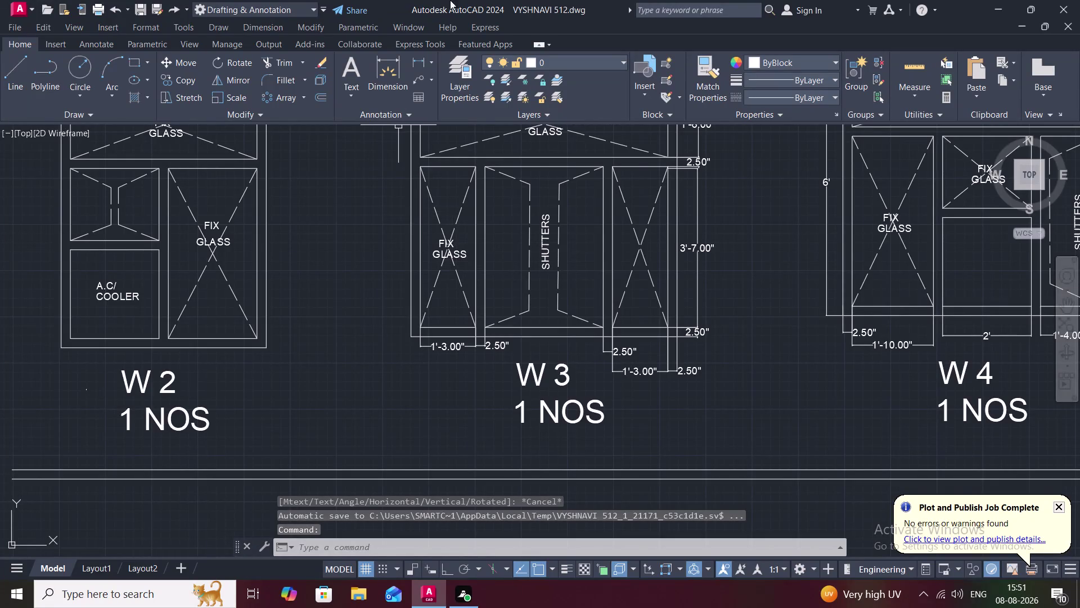
Dimension W3's bottom edge: 2.50" left frame strip and 2'-8.00" shutter panel width.
click(415, 58)
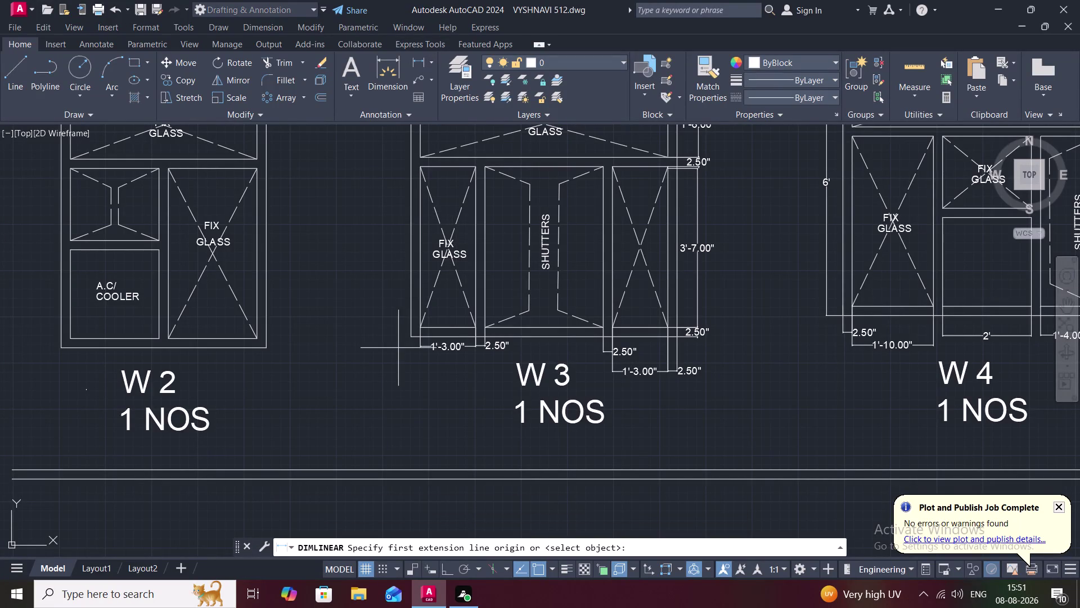
click(411, 333)
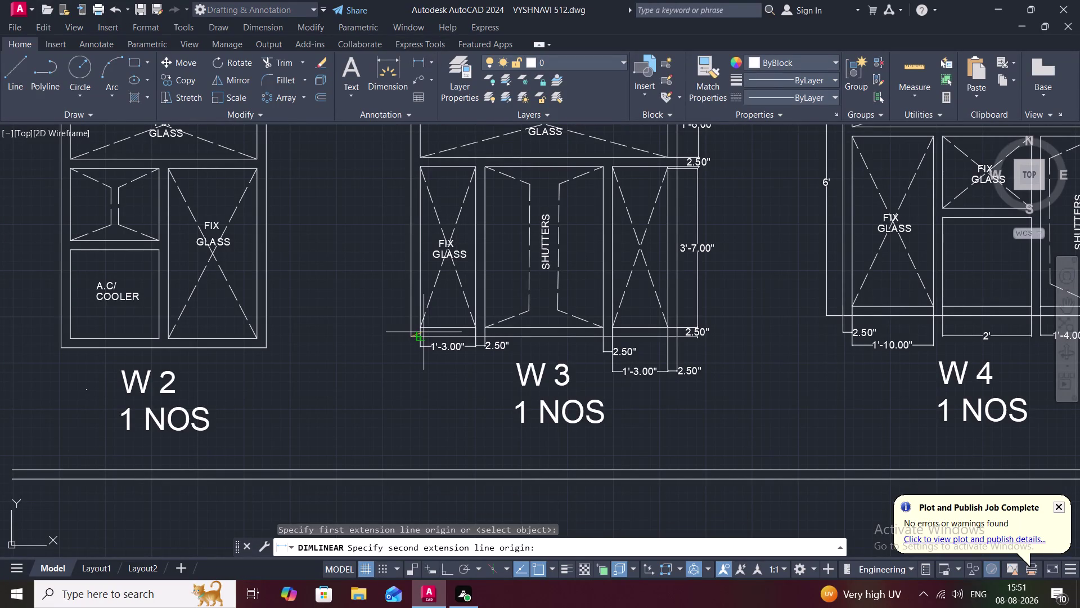
click(418, 335)
click(411, 356)
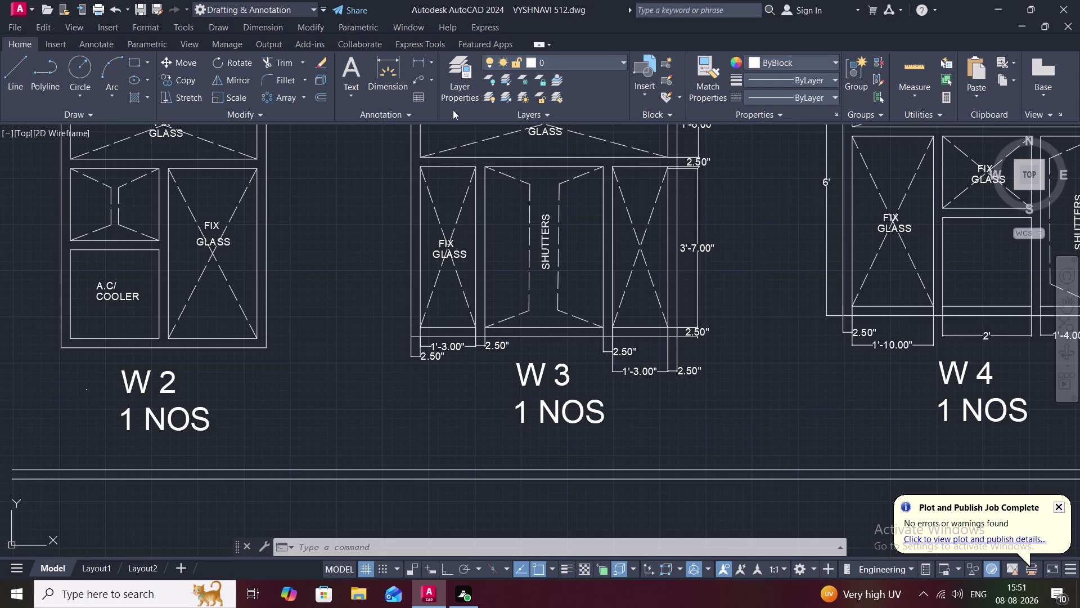
click(428, 55)
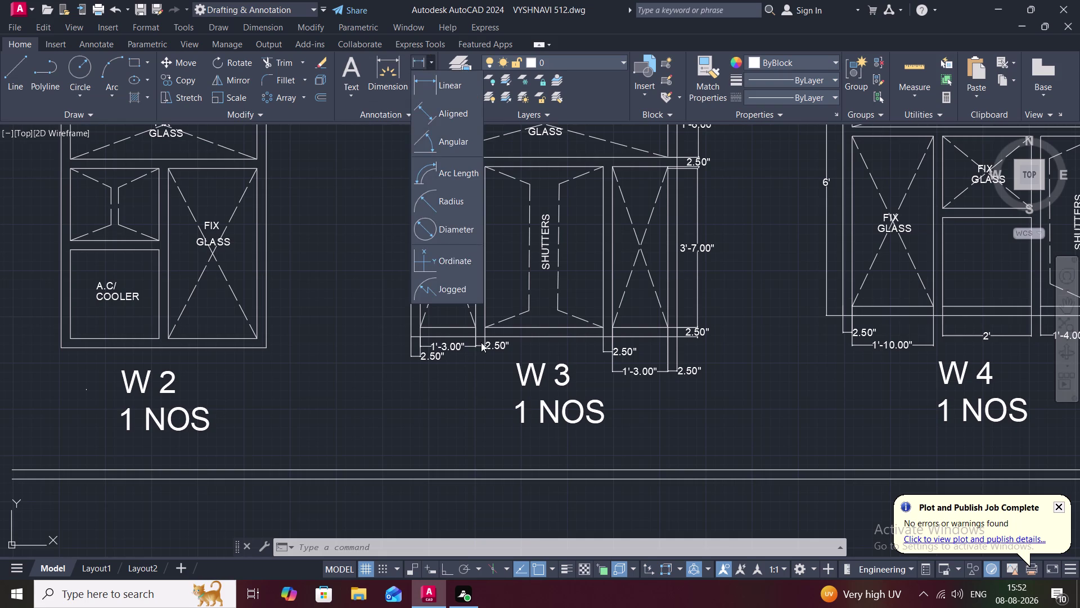
click(450, 75)
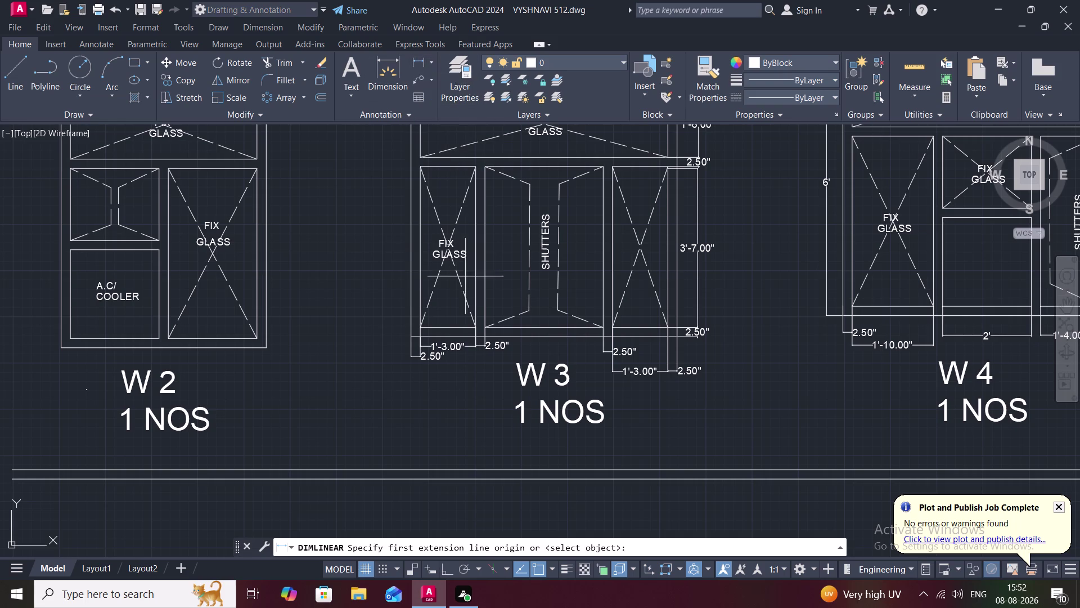
click(486, 336)
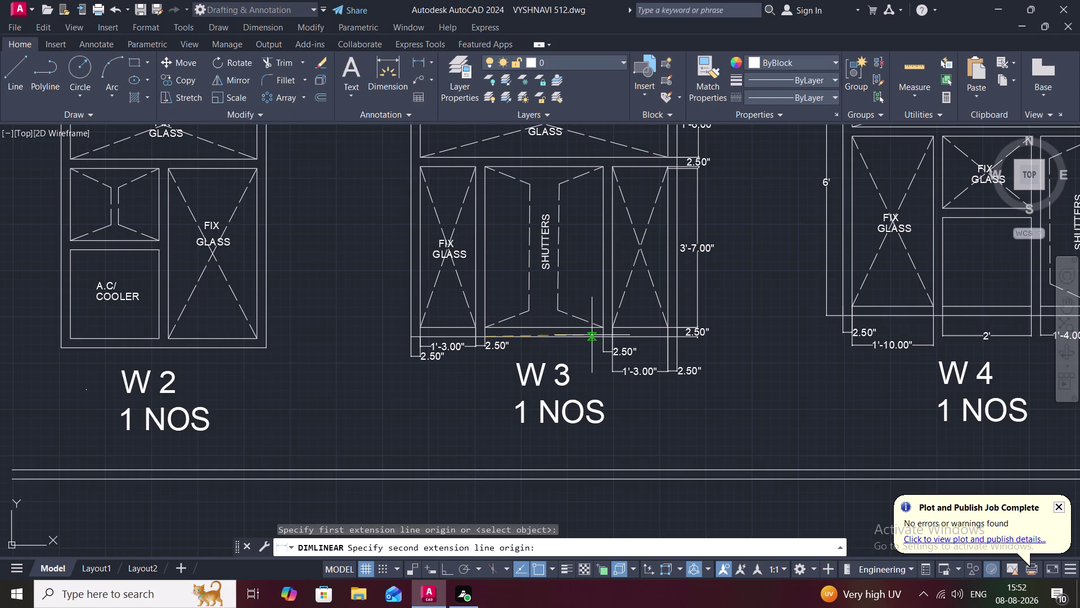
click(600, 337)
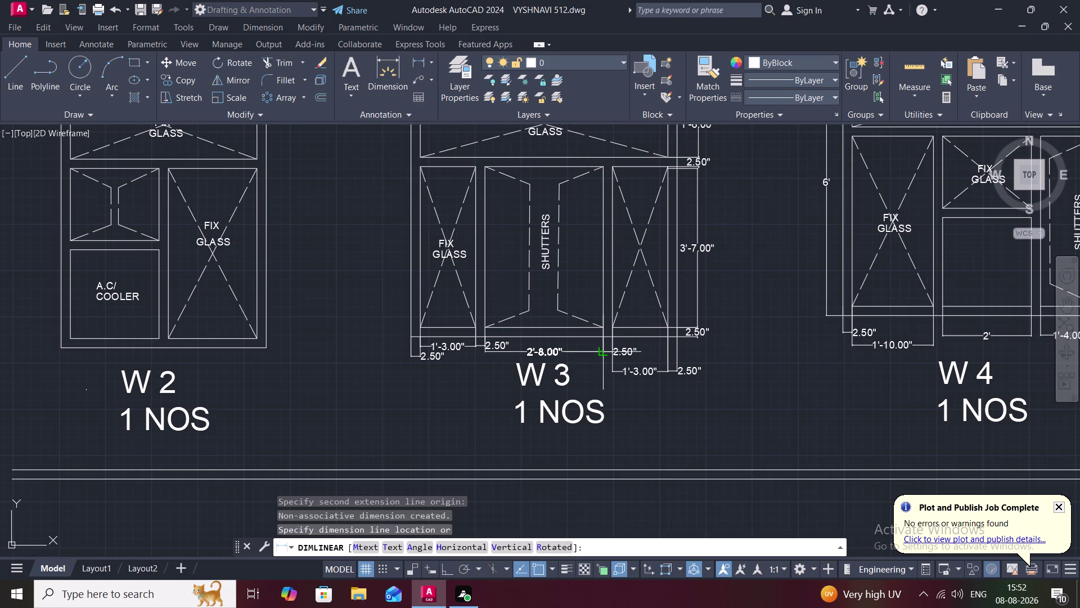
click(599, 358)
Dimension W3's 5'-9.00" overall height on the left and its 3" drop to the floor line.
scroll(down, 3)
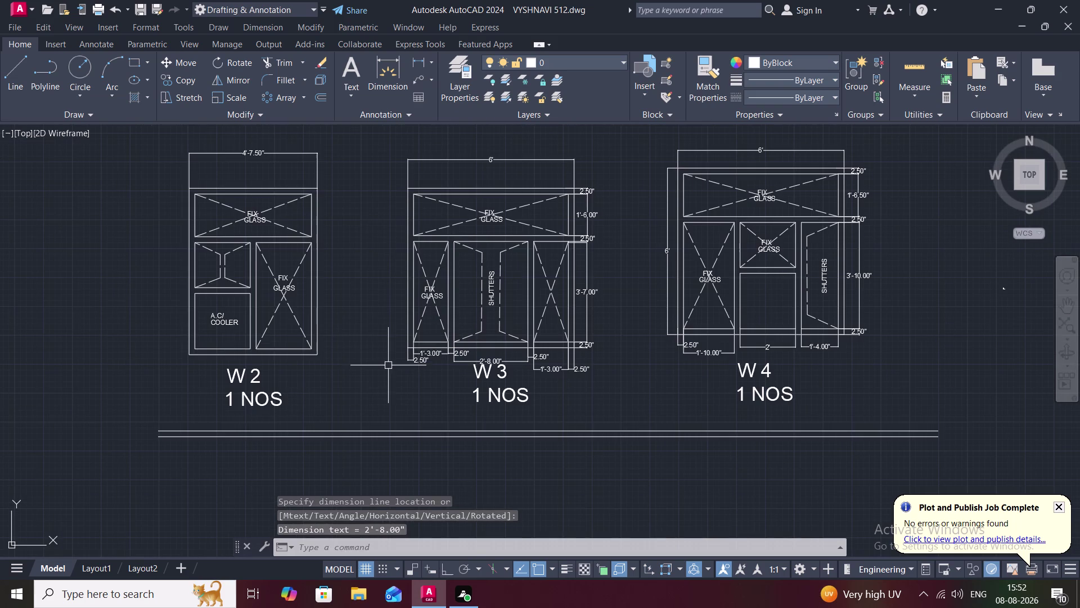
click(423, 60)
click(408, 191)
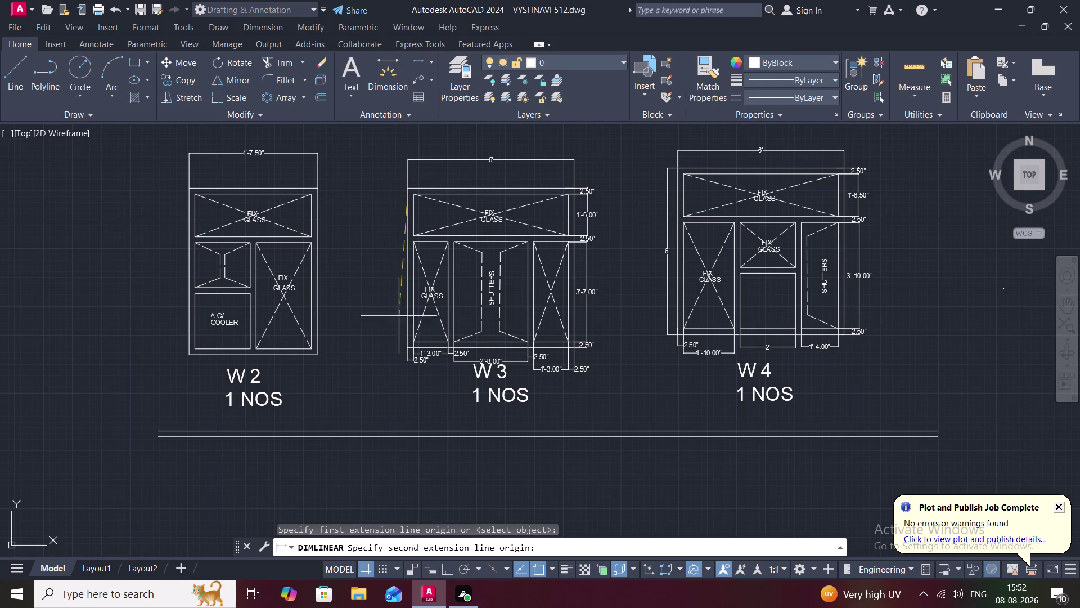
click(404, 350)
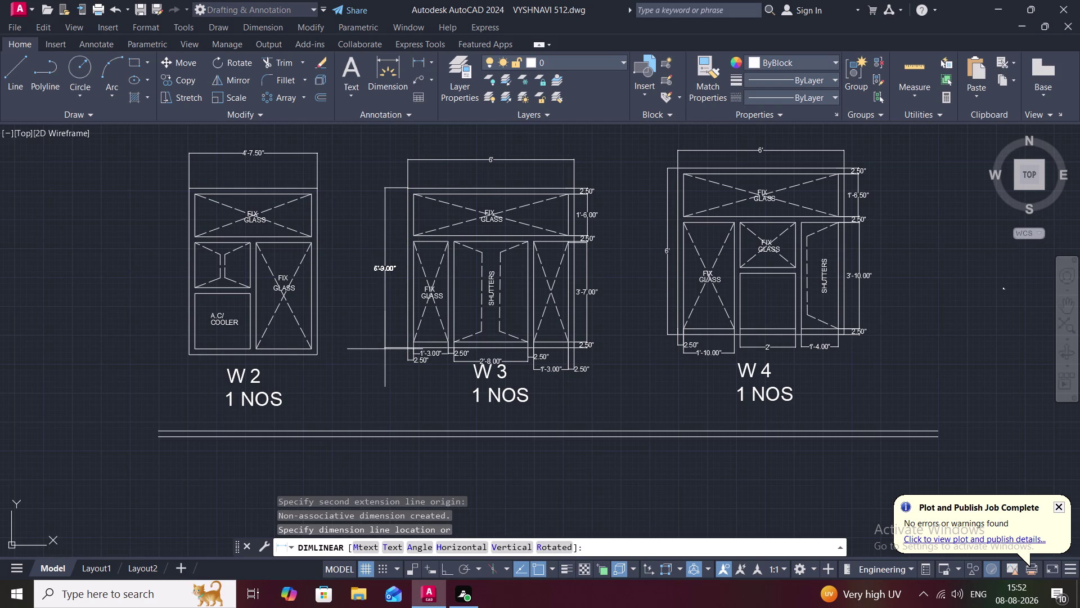
click(385, 349)
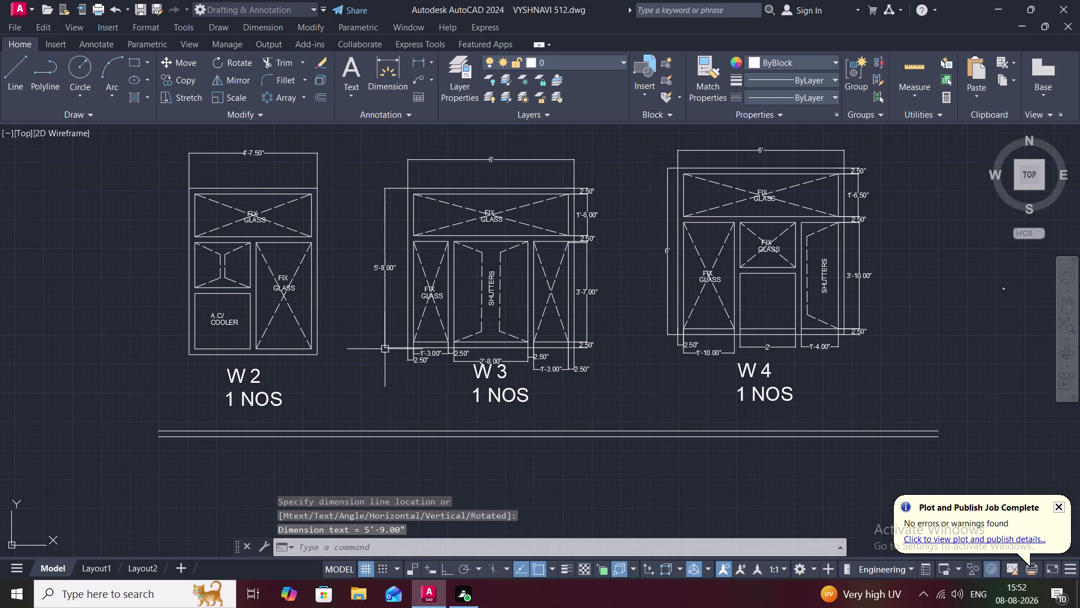
click(431, 59)
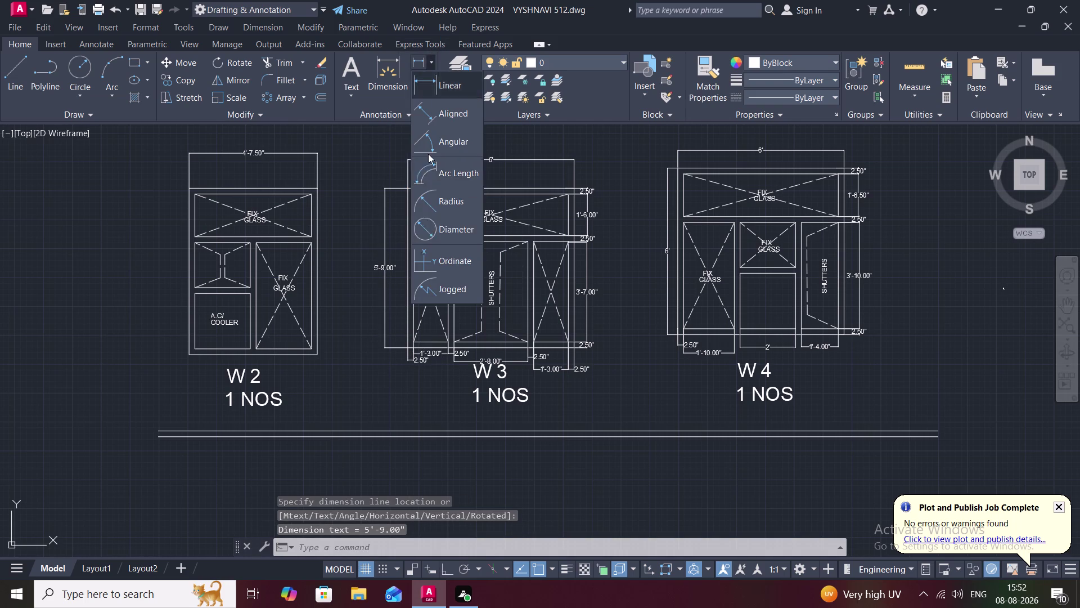
click(429, 77)
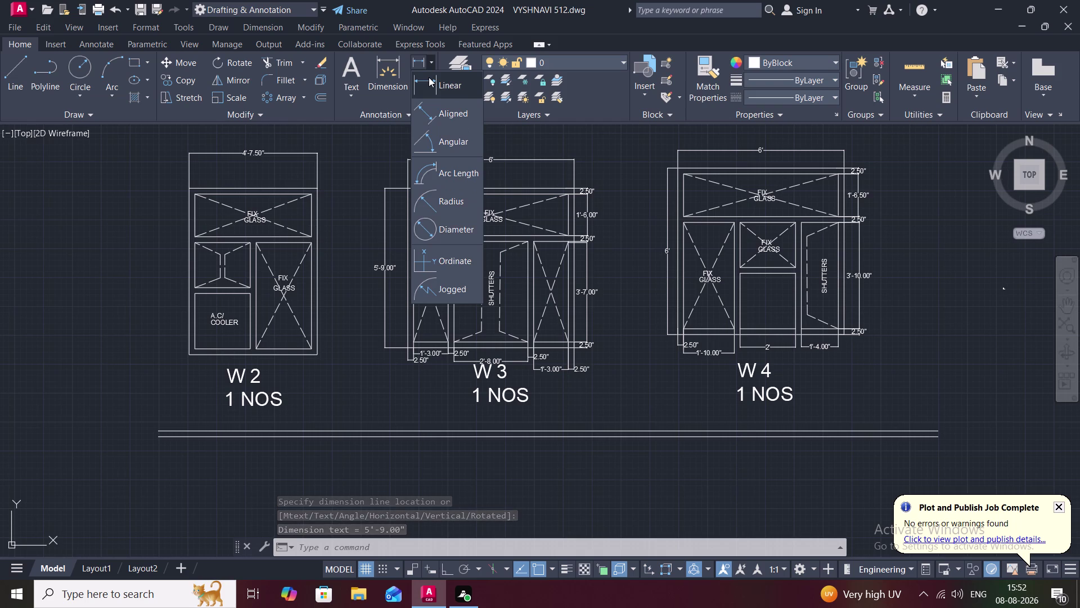
click(408, 344)
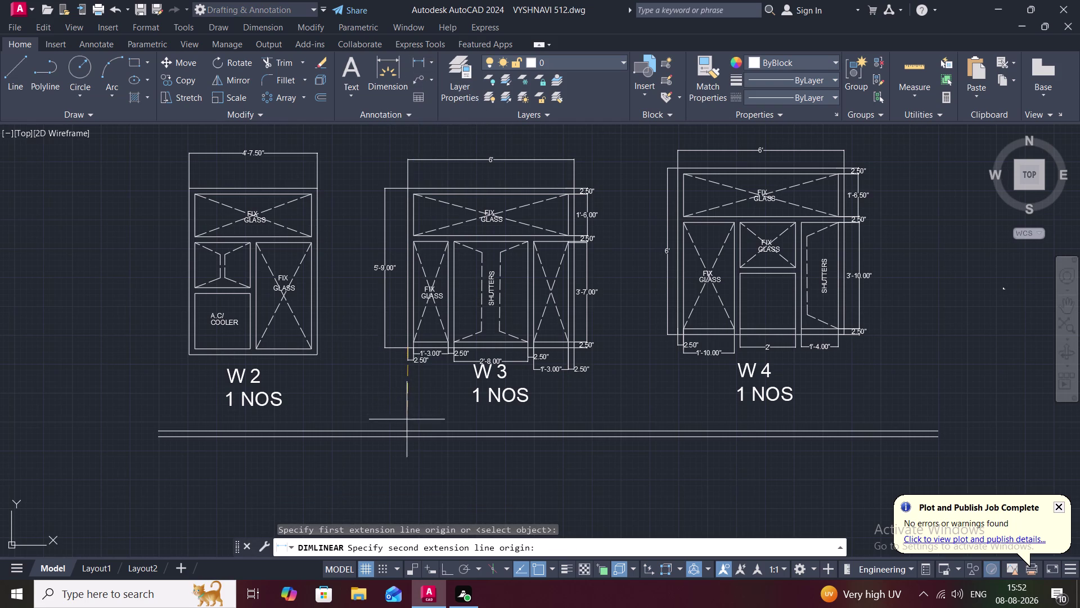
click(406, 431)
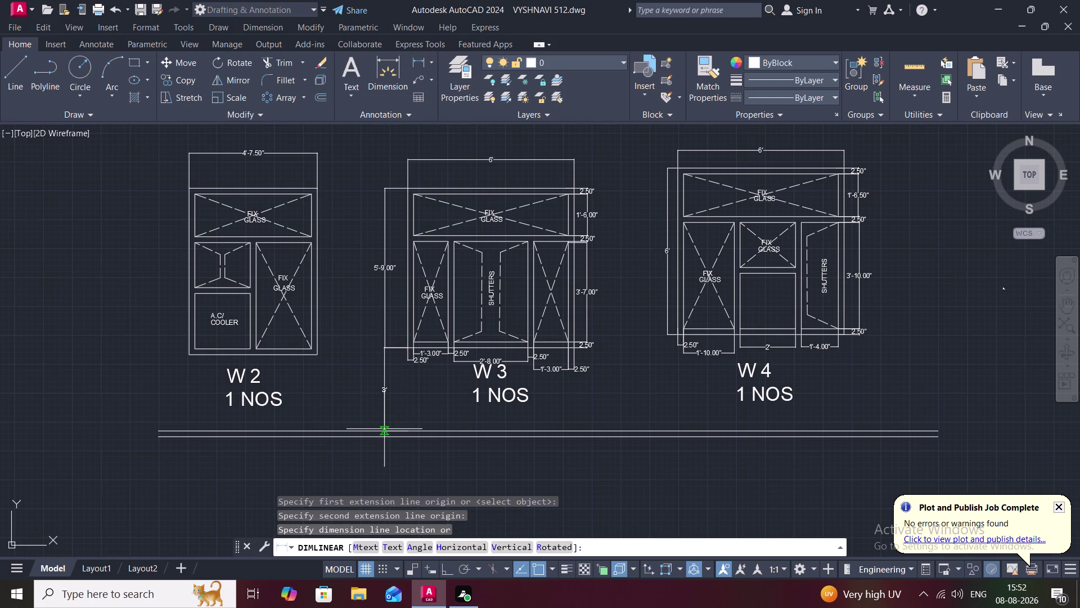
click(384, 428)
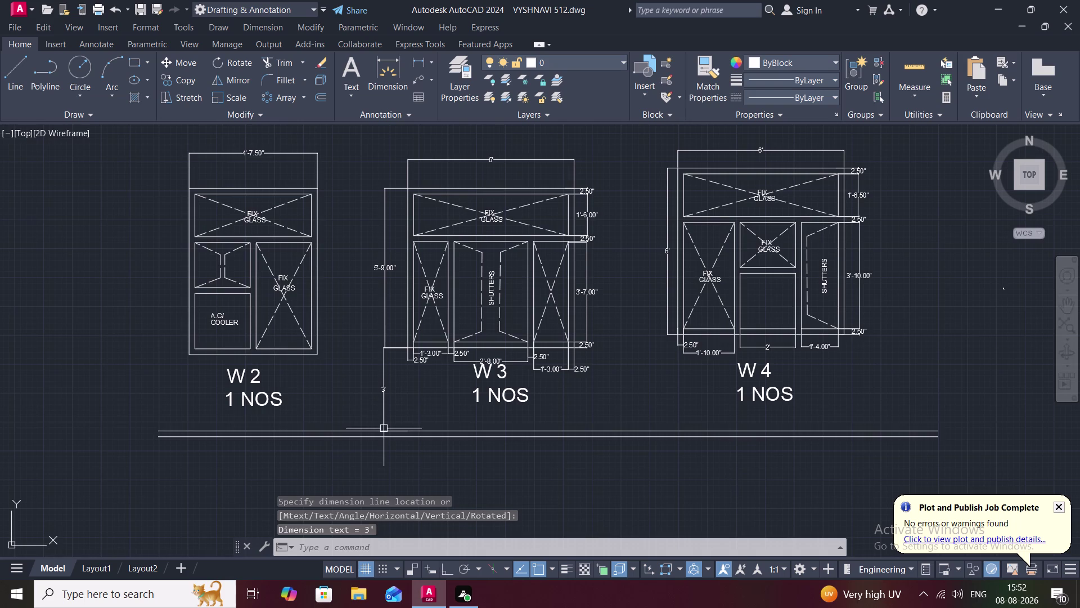
scroll(down, 3)
Dimension W2's 6' overall height along its left side.
middle_drag(334, 402, 372, 334)
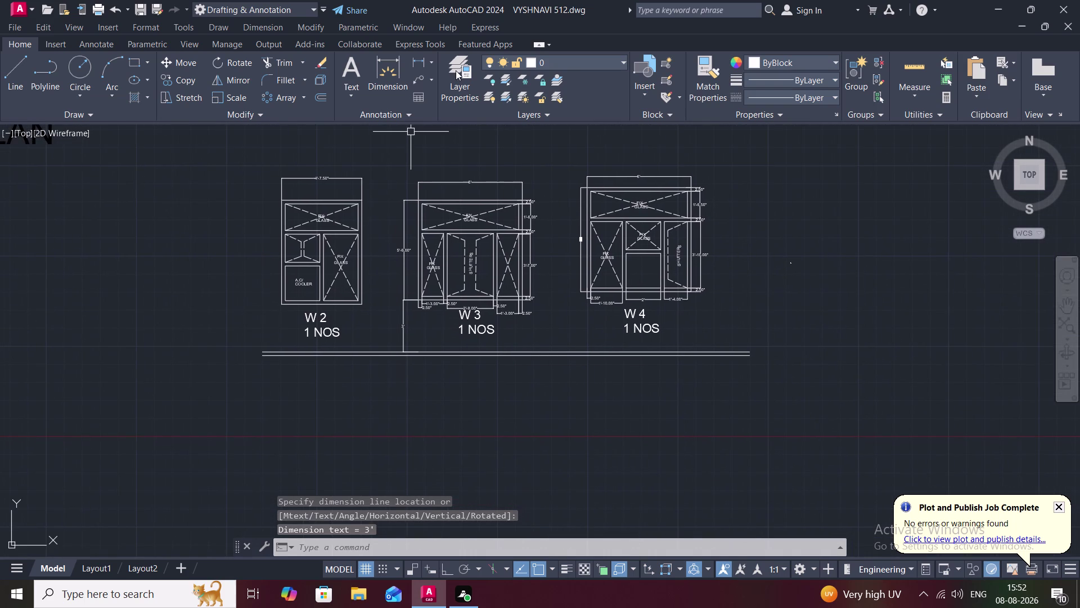
click(424, 60)
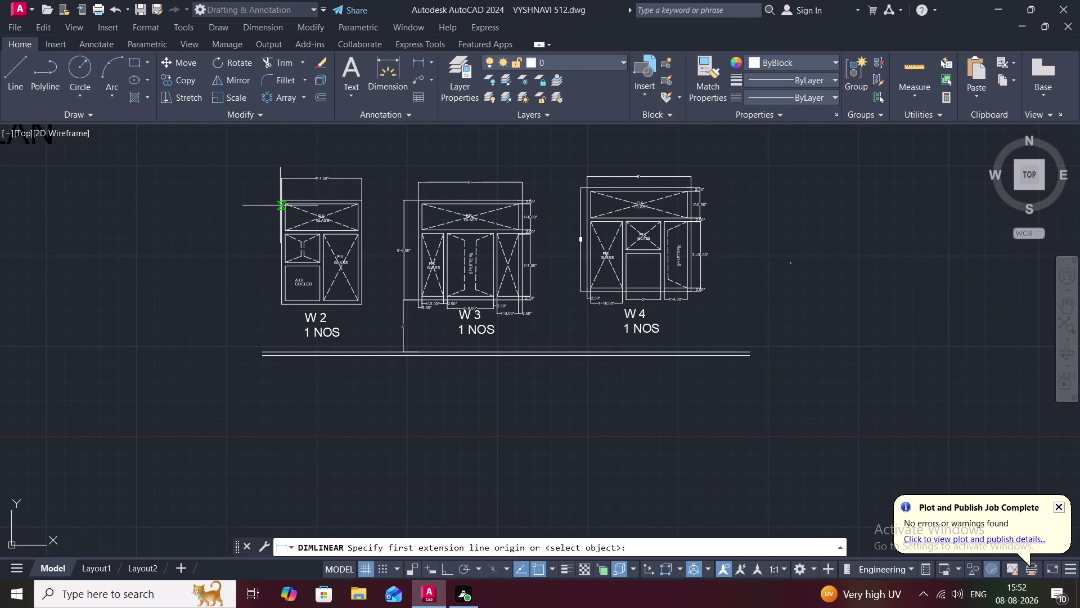
scroll(up, 3)
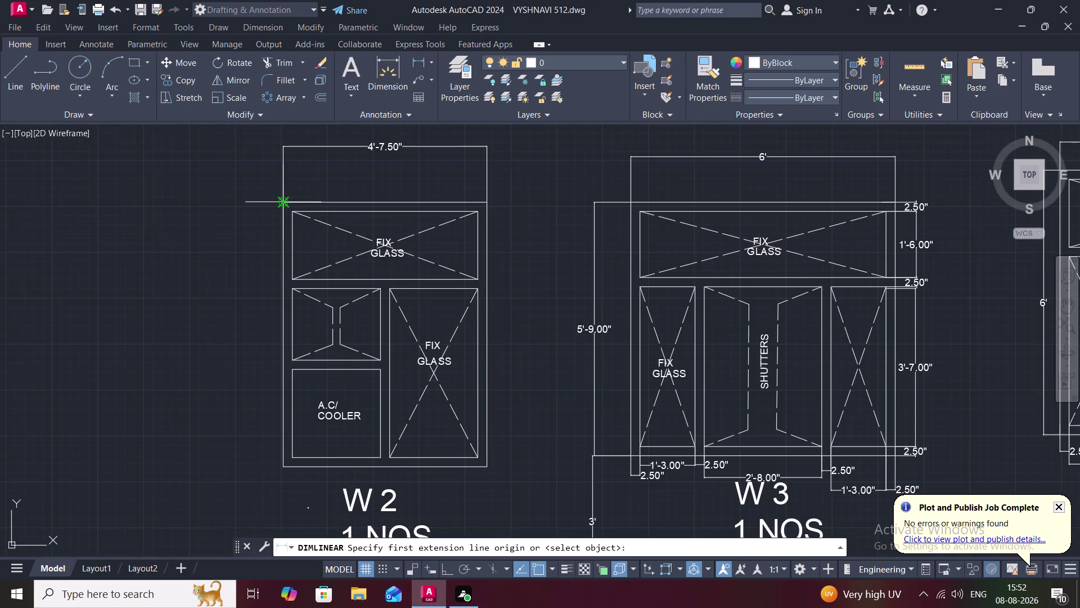
click(279, 200)
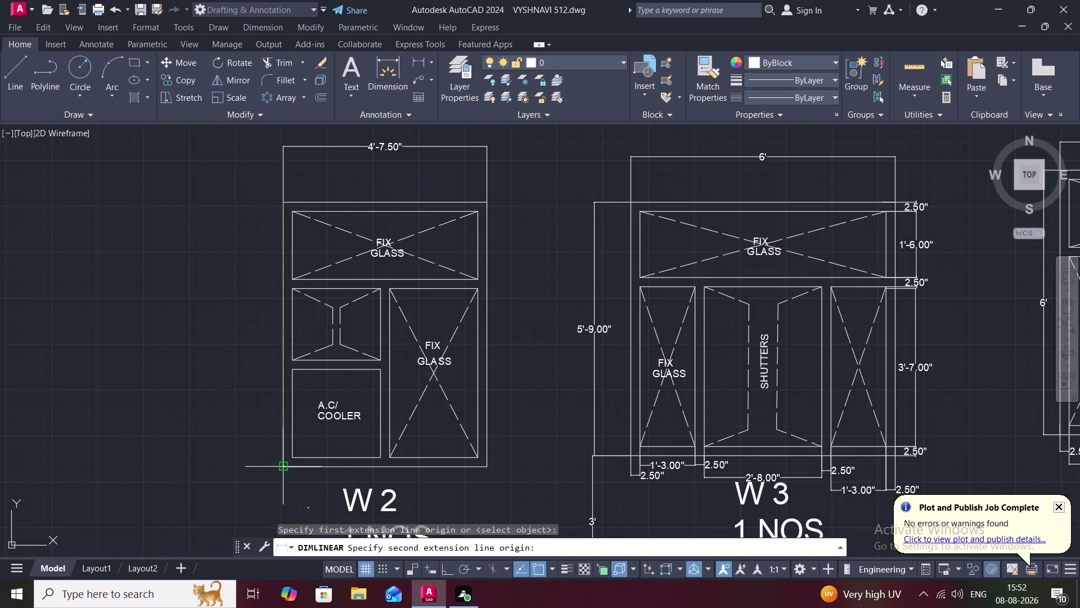
click(285, 467)
click(253, 456)
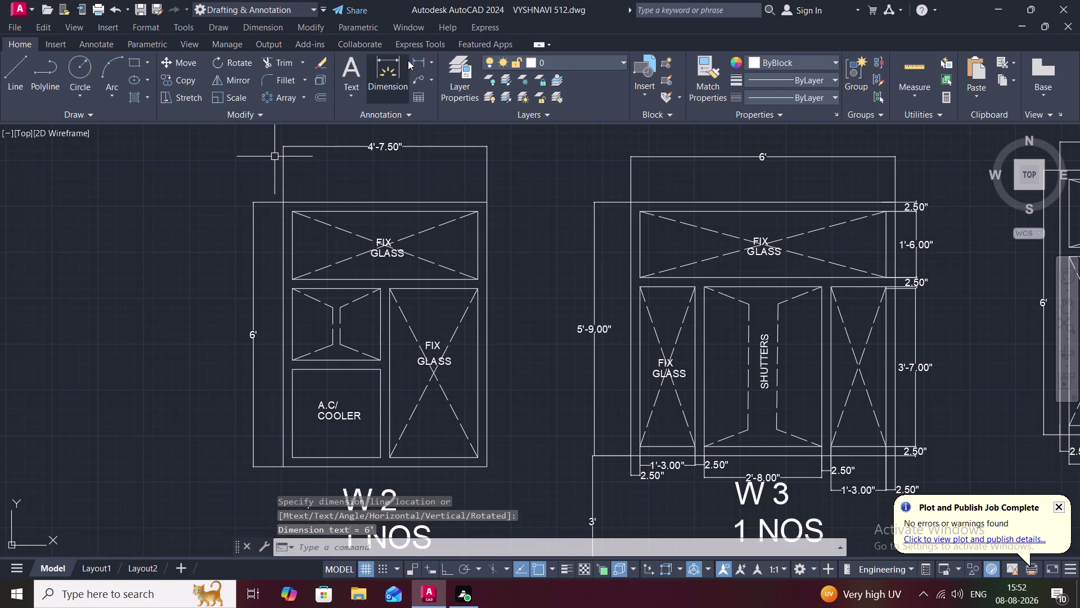
Add the 2.50" top strip dimension on W2's right side.
click(421, 52)
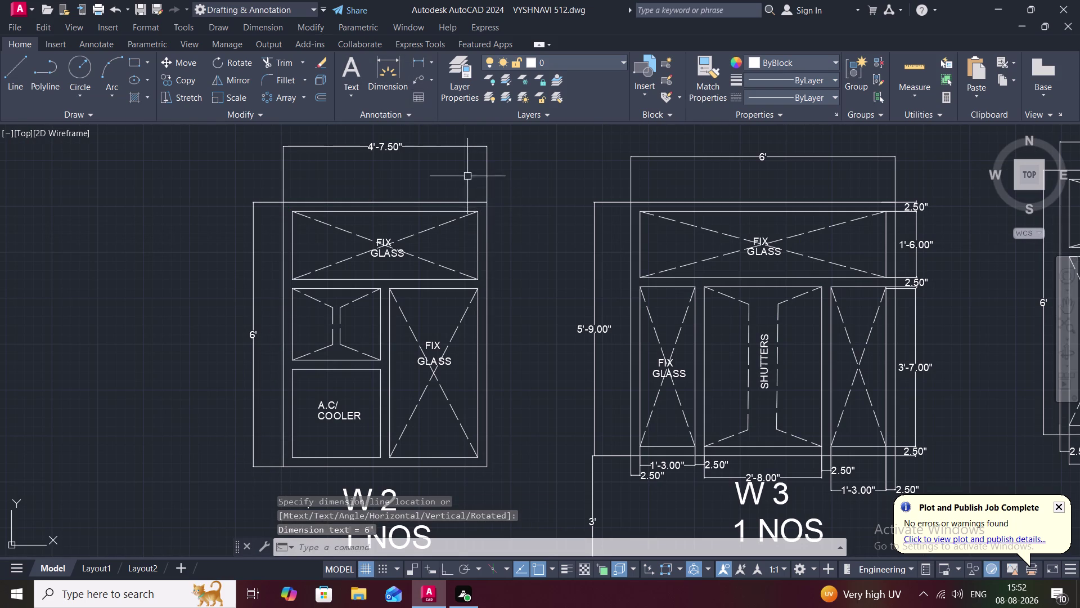
click(418, 60)
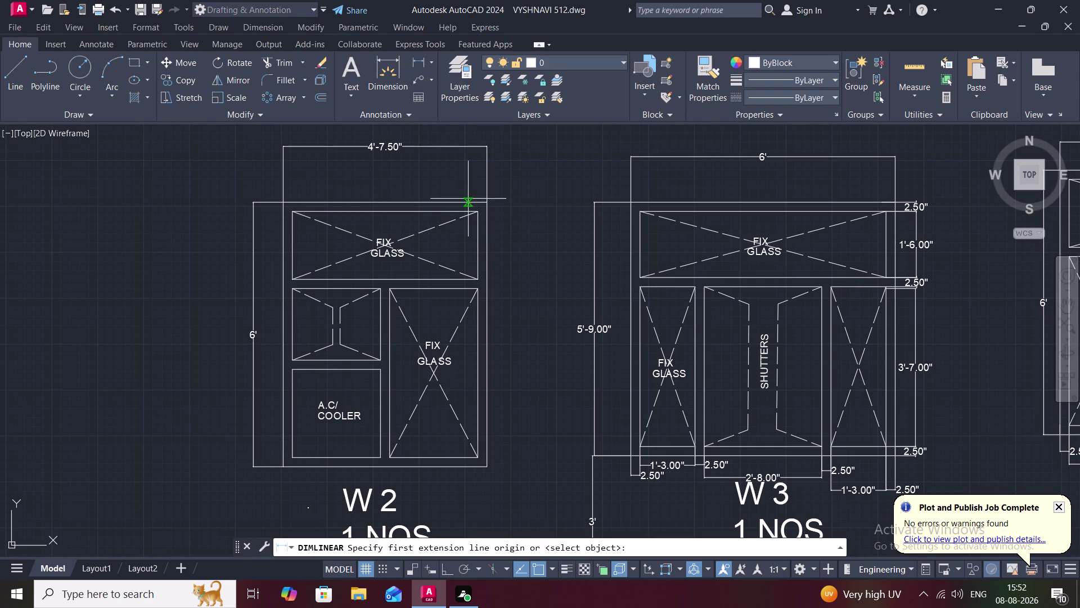
click(473, 203)
click(477, 213)
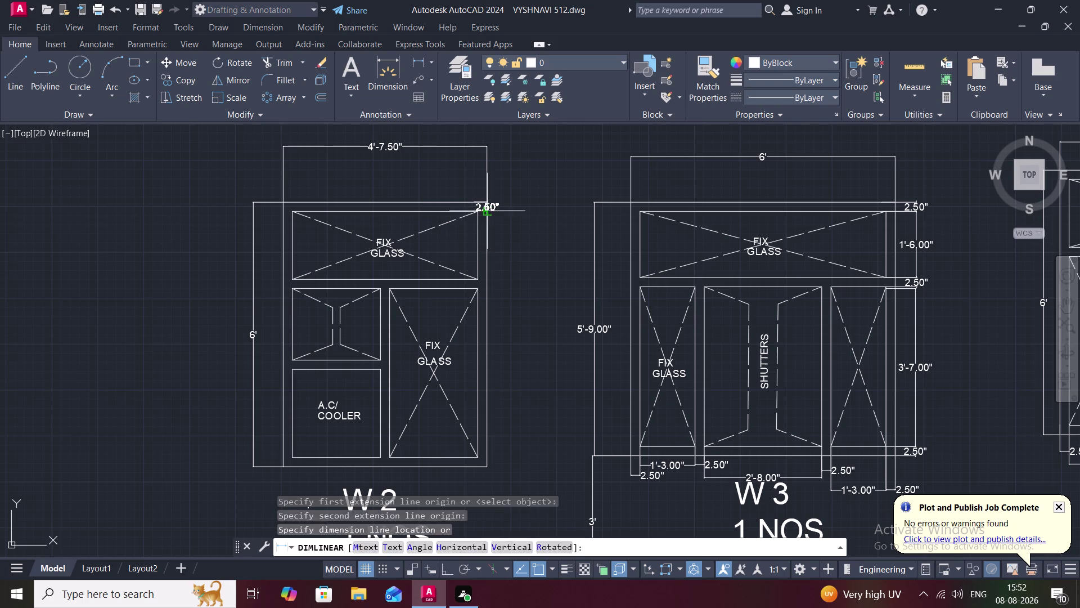
click(499, 217)
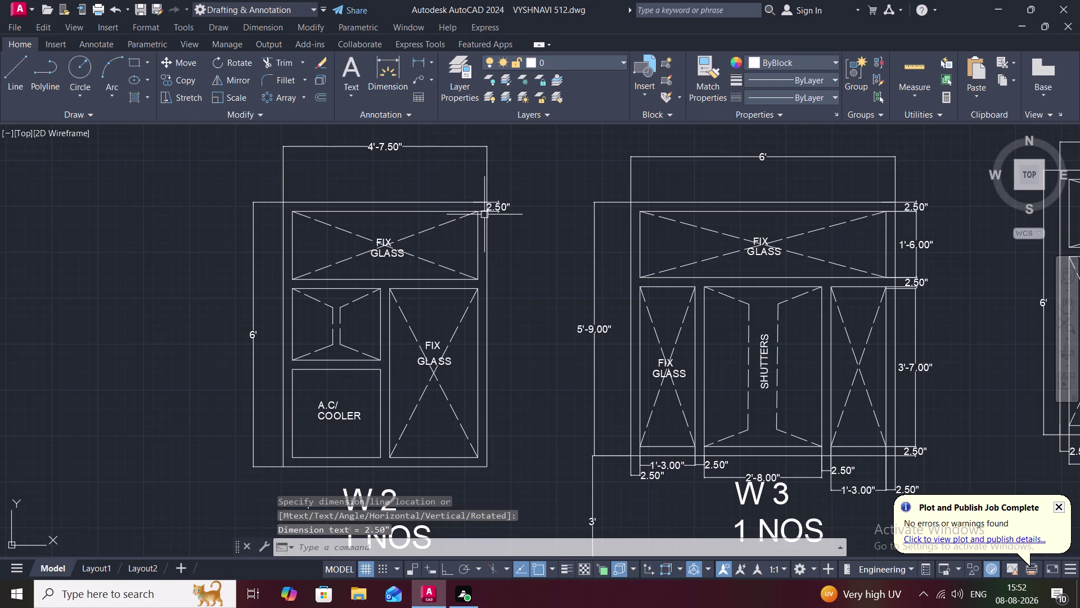
Dimension W2's upper glass panel as 1'-6.50" beside its right edge.
key(space)
click(475, 210)
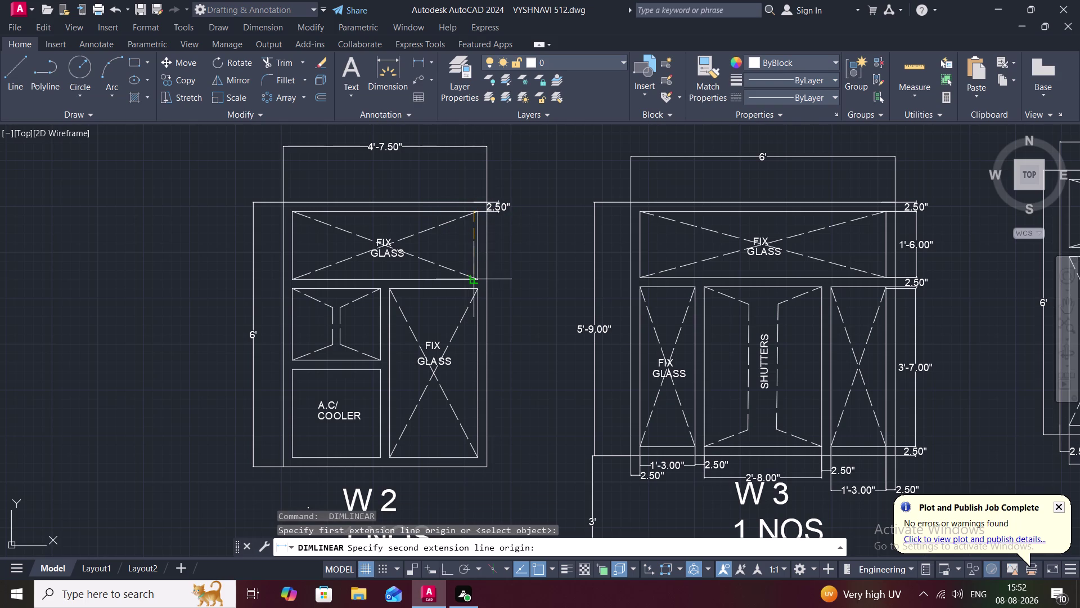
key(Escape)
key(space)
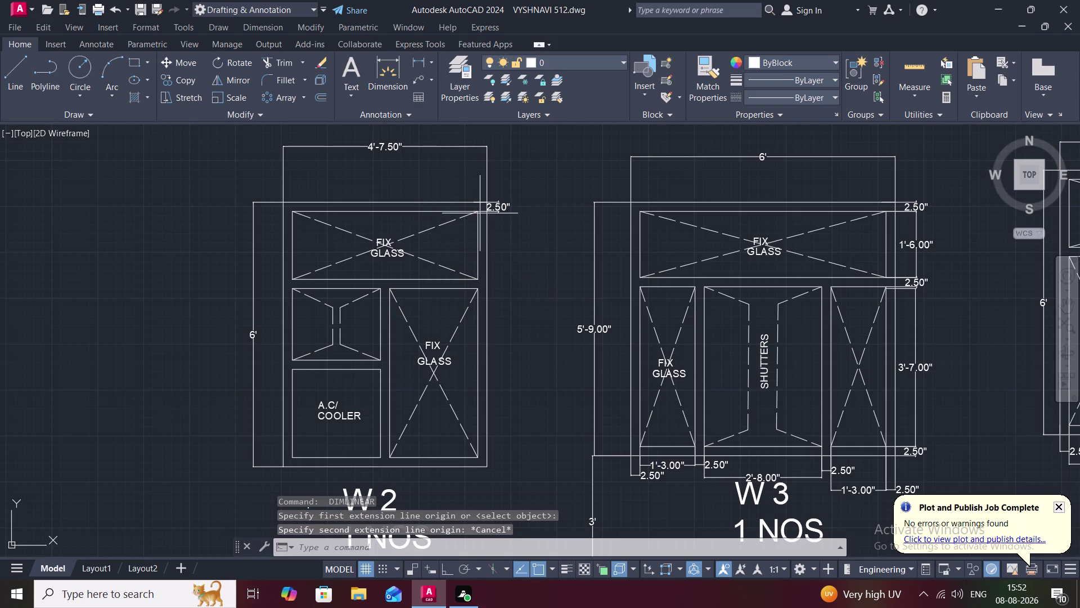
click(480, 212)
click(476, 282)
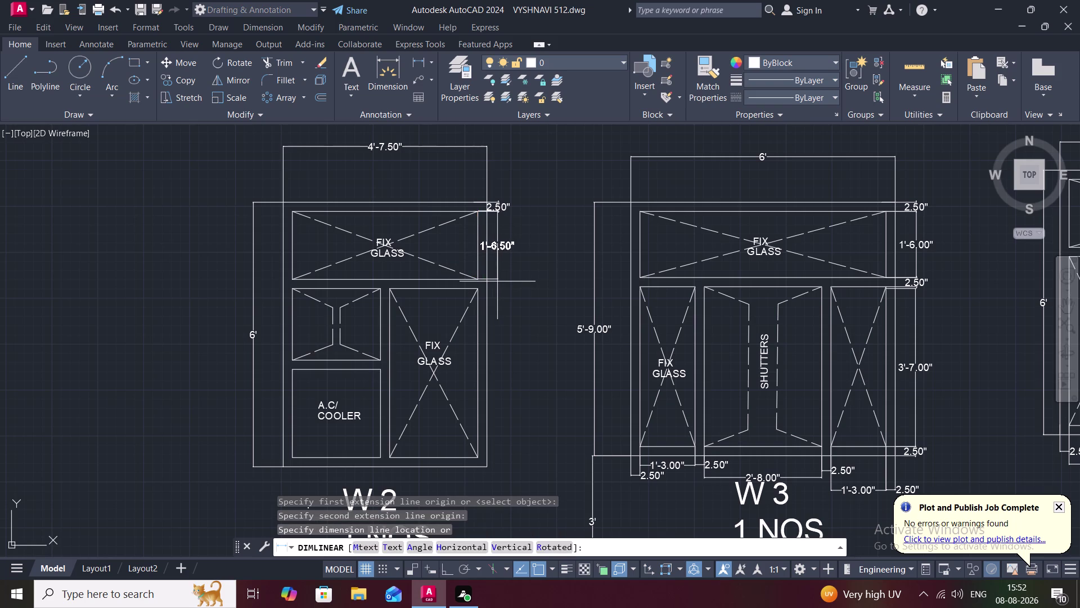
click(497, 281)
Try the middle rail dimension, then start a dimension from the fix glass panel's top corner.
key(space)
click(419, 57)
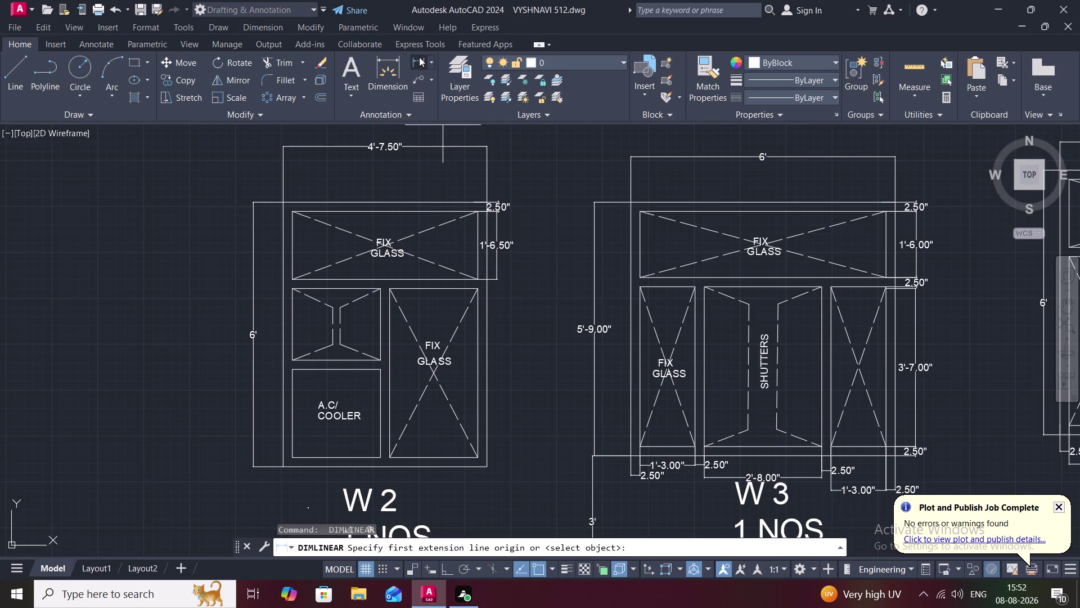
click(478, 278)
click(475, 290)
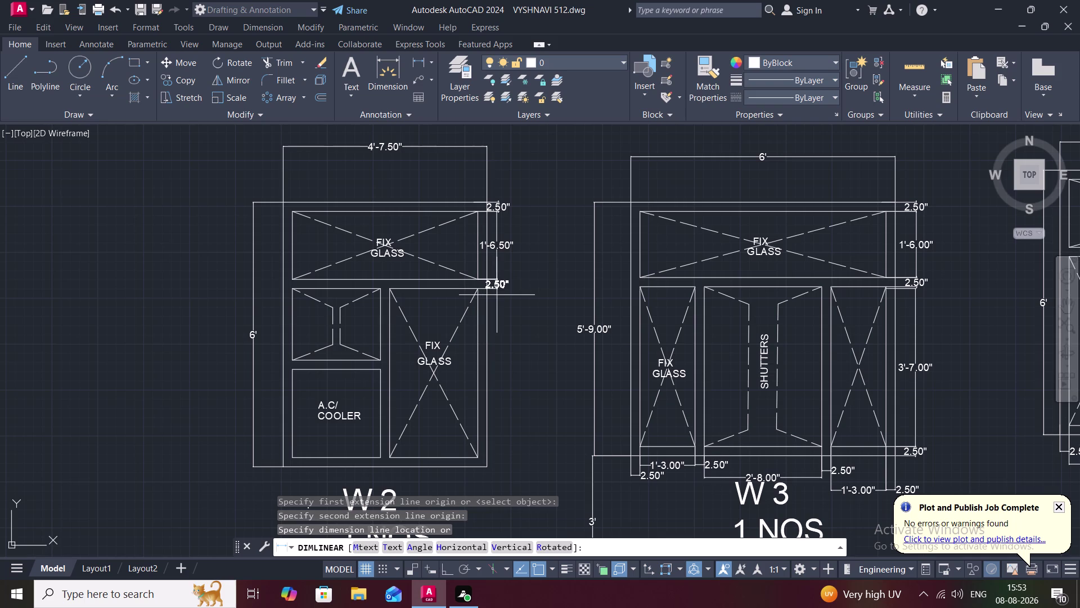
click(497, 295)
key(space)
click(421, 57)
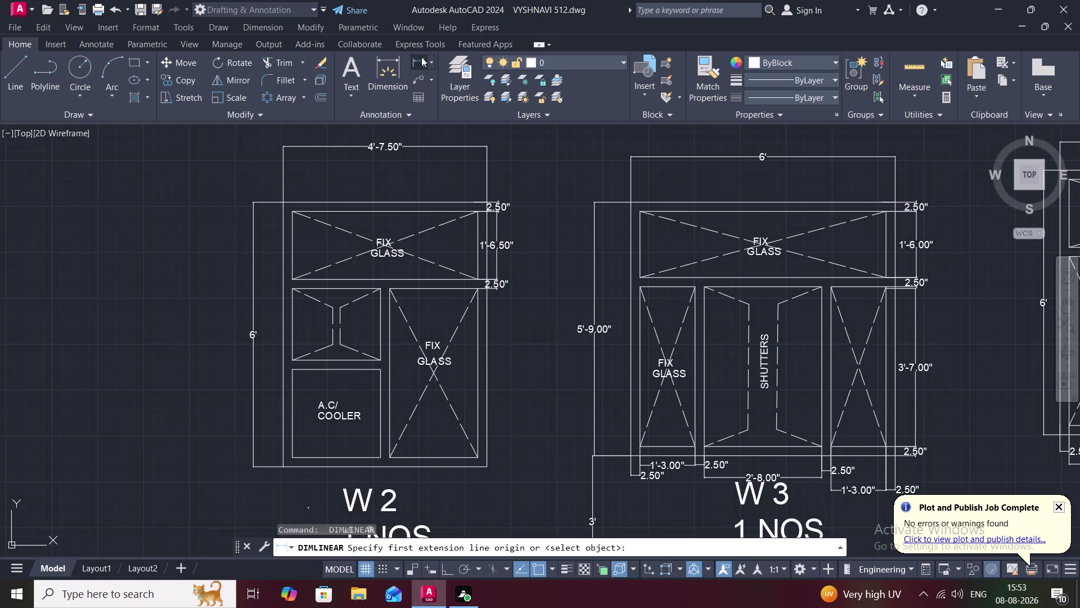
click(475, 289)
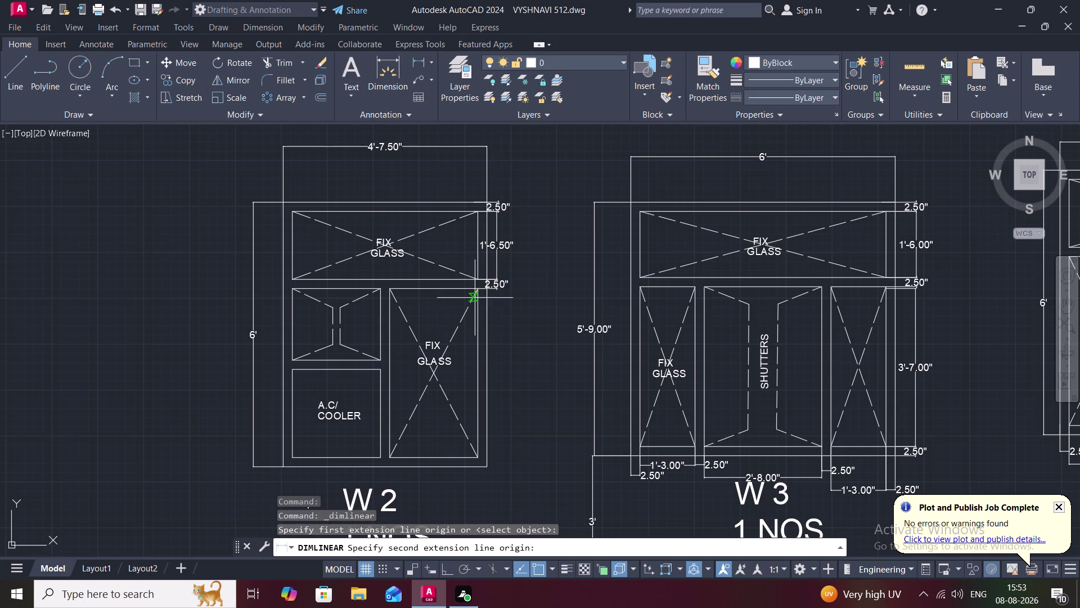
middle_drag(470, 406, 457, 303)
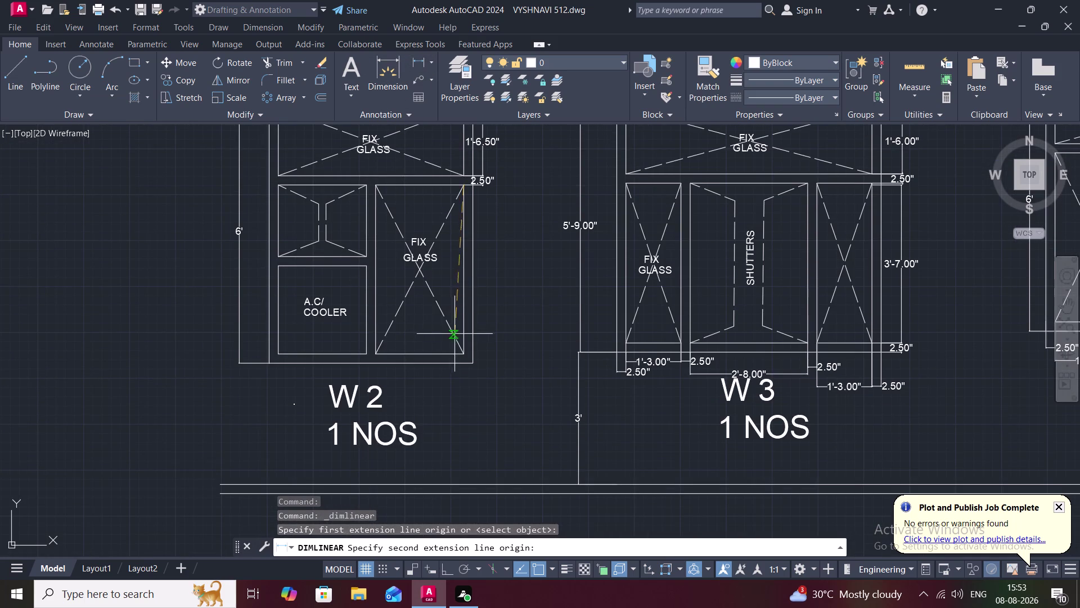
Complete the 3'-10.00" fix glass dimension from the panel's bottom corner, placed on the right.
click(462, 353)
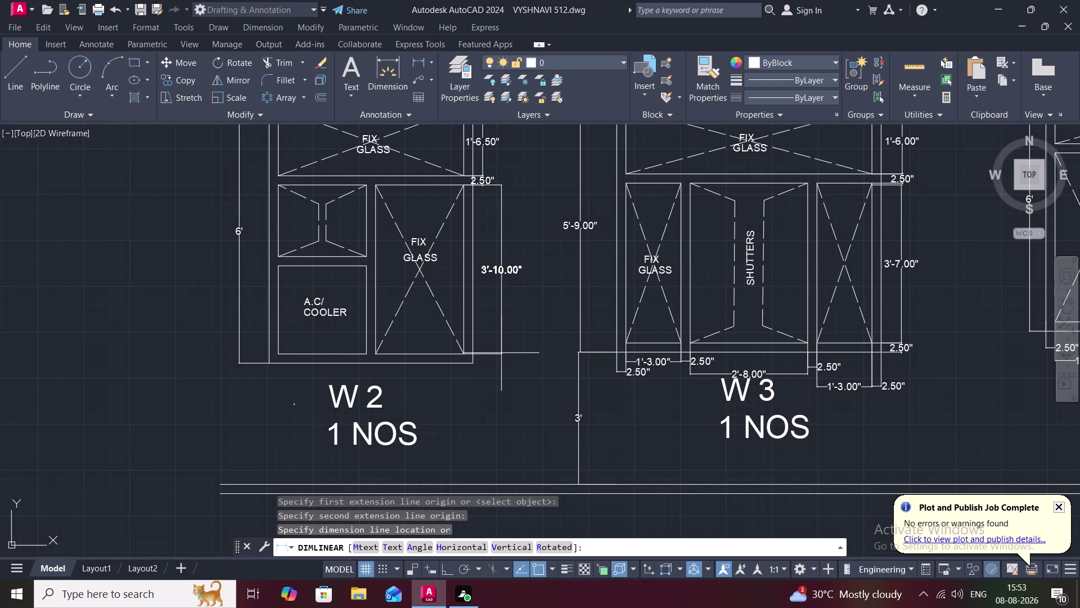
click(502, 353)
middle_drag(487, 335, 466, 397)
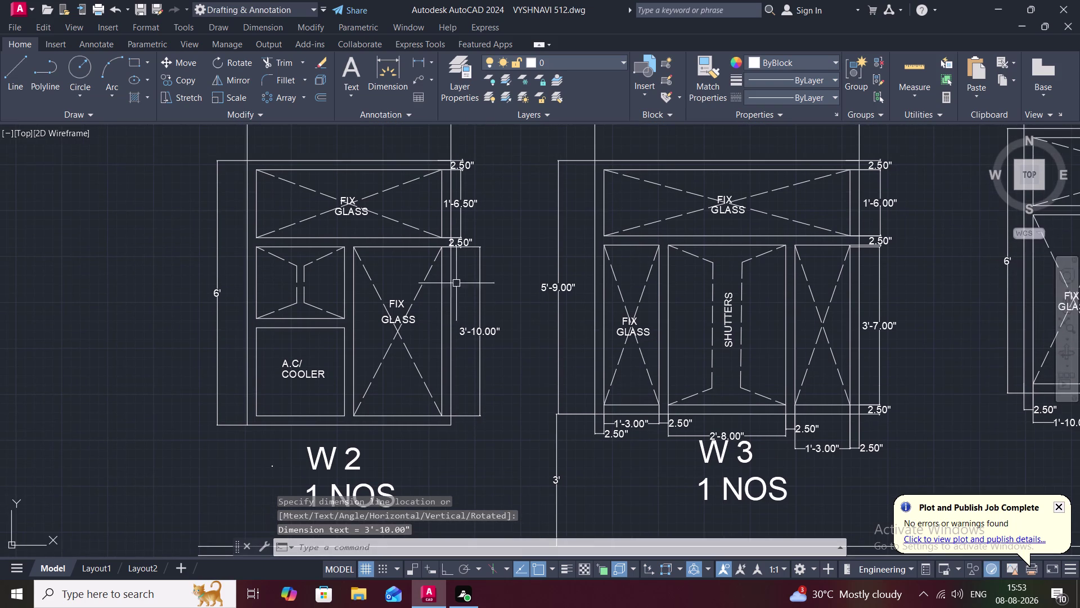
click(459, 242)
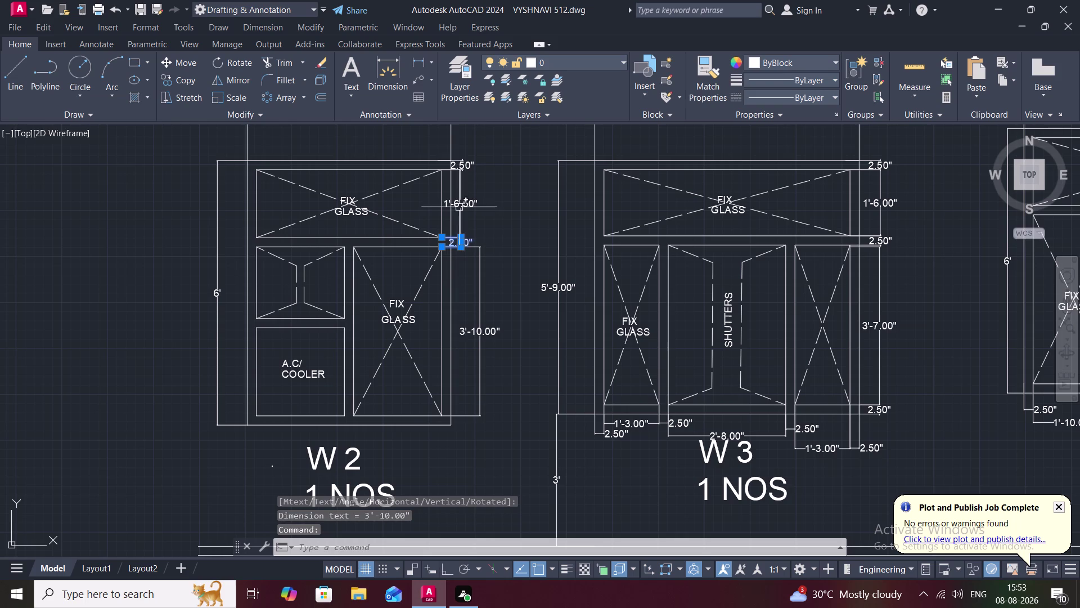
Erase W2's old right-side 2.50", 1'-6.50" and top 2.50" dimensions.
click(458, 202)
click(463, 163)
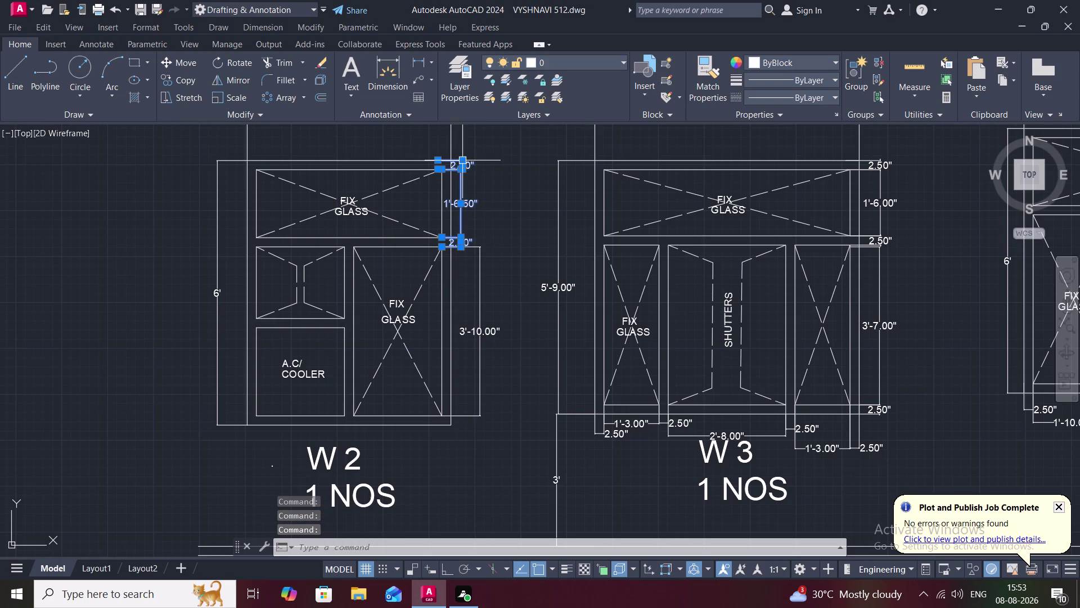
key(Insert)
key(BackSpace)
key(Delete)
click(429, 57)
key(space)
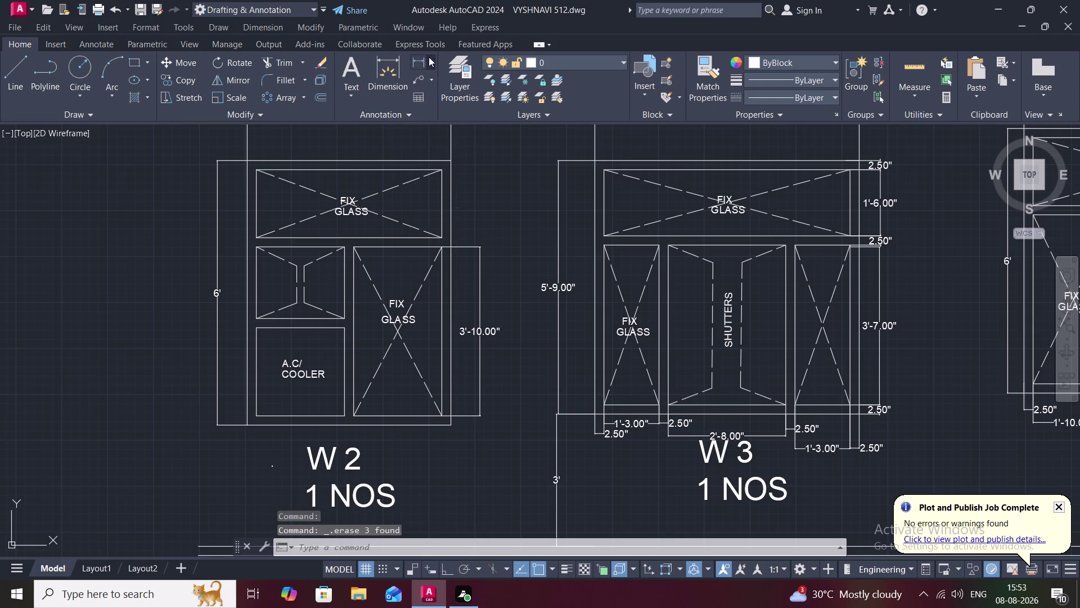
Redraw W2's right-side 2.50", 1'-6.50" and middle 2.50" dimensions in line with the 3'-10.00".
click(440, 160)
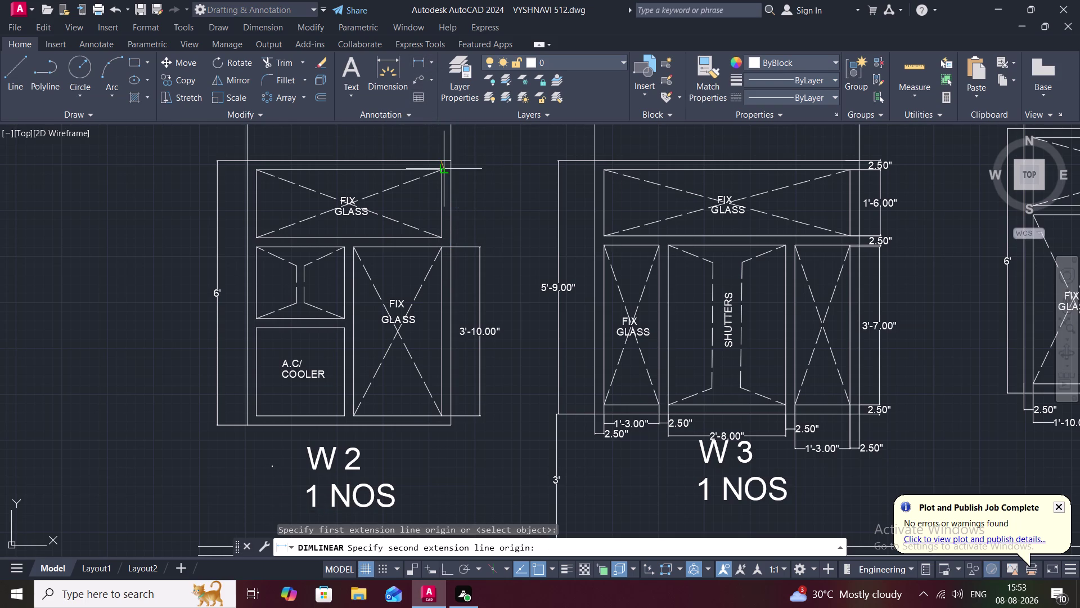
click(439, 170)
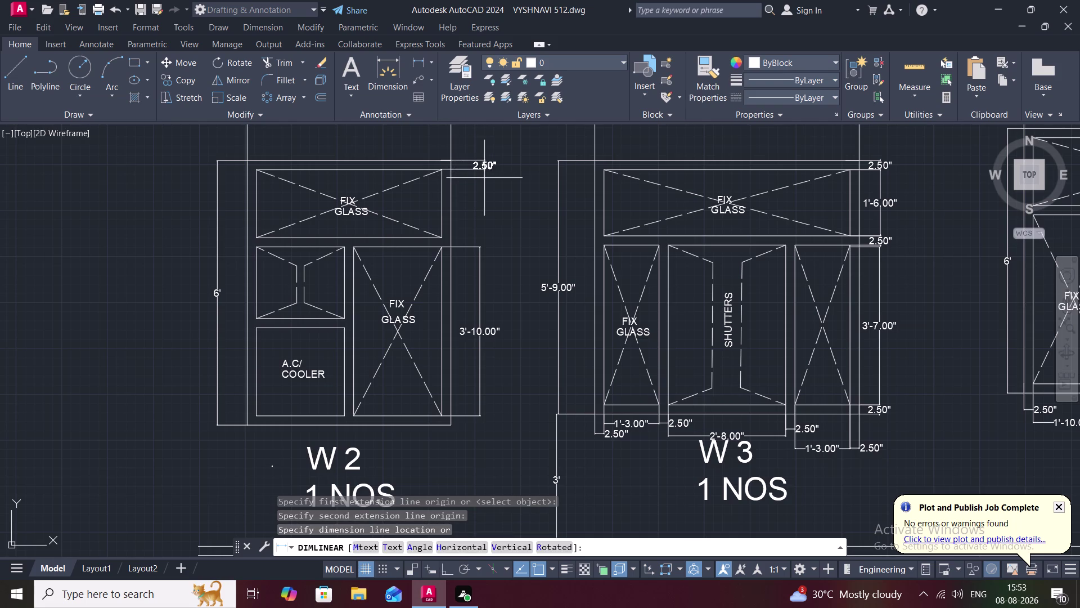
click(485, 178)
key(space)
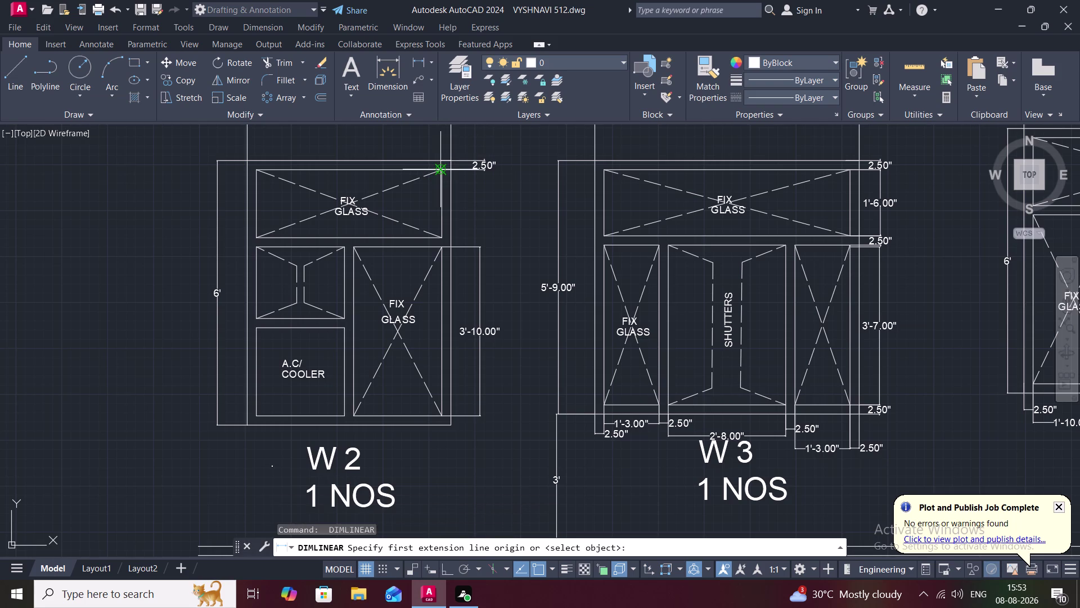
click(442, 169)
click(437, 234)
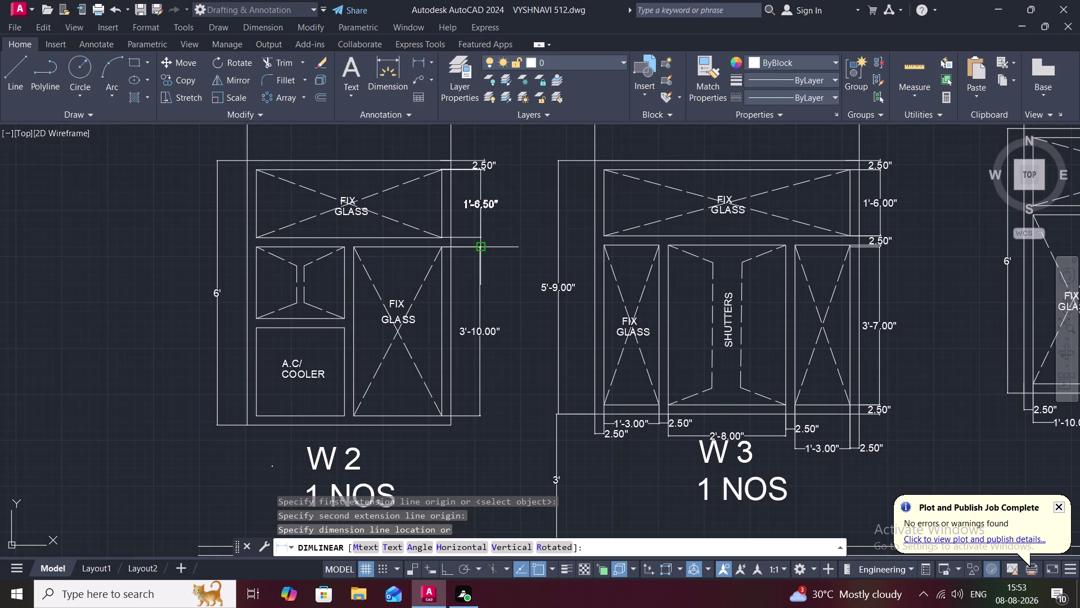
click(485, 246)
key(space)
click(455, 238)
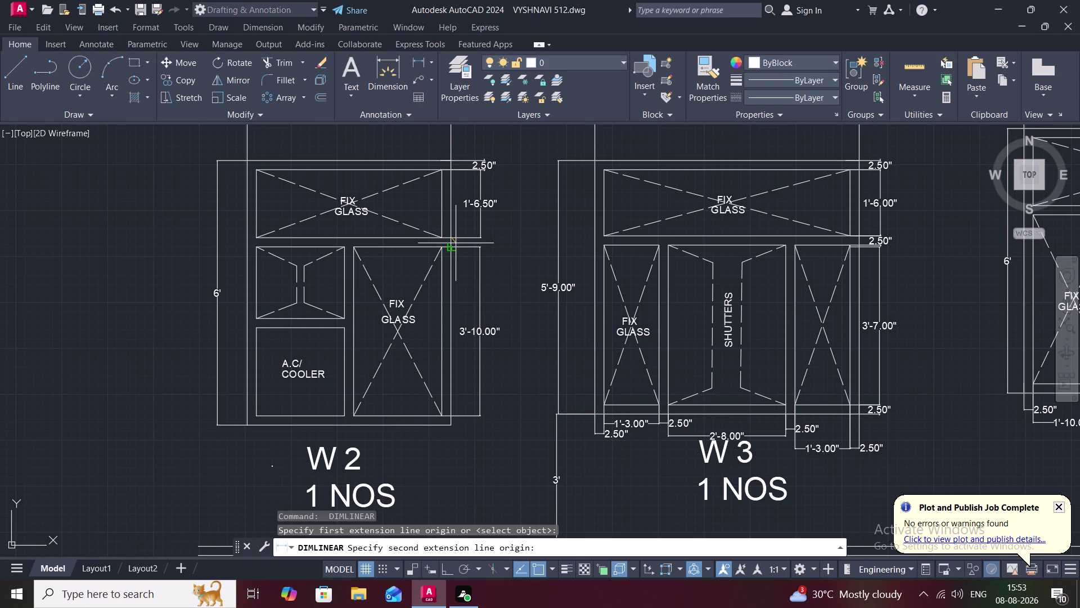
click(453, 245)
click(479, 247)
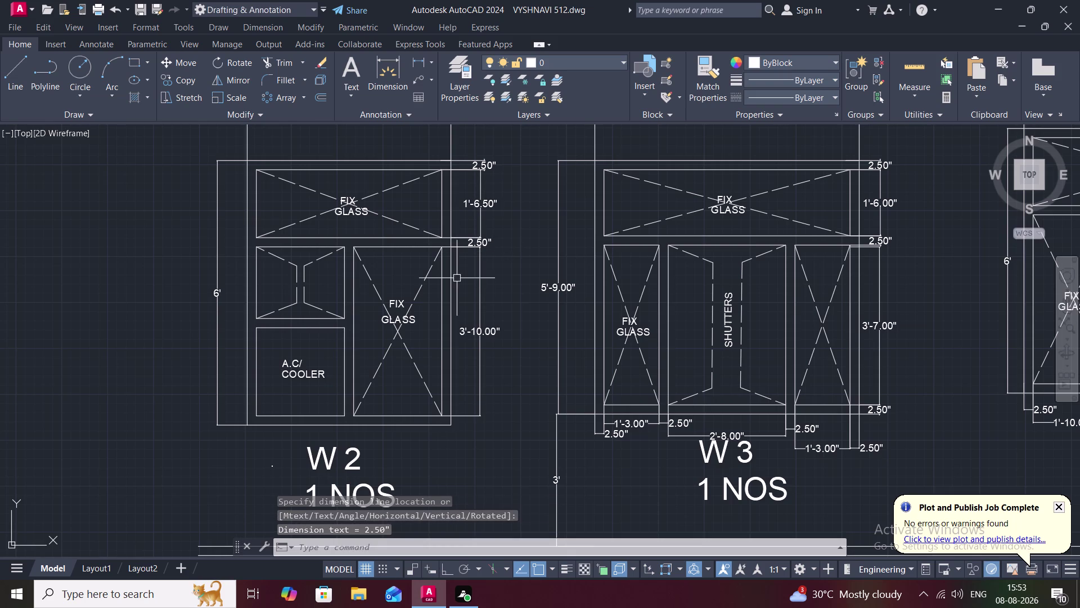
middle_drag(454, 296, 437, 162)
Add the bottom 2.50" rail dimension to W2's right-side chain.
key(space)
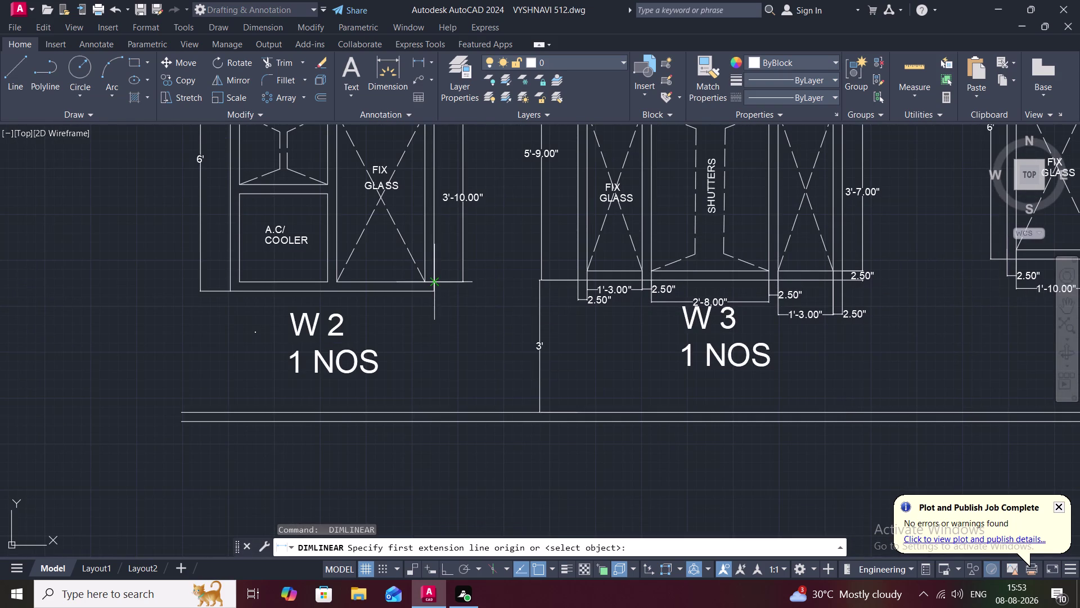
click(434, 280)
click(433, 287)
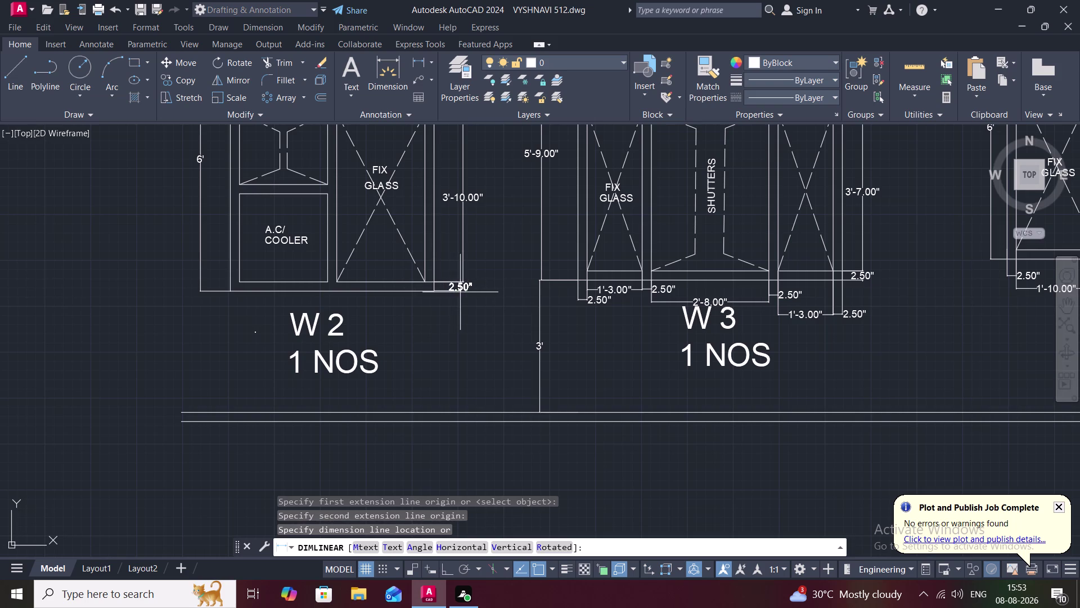
click(463, 294)
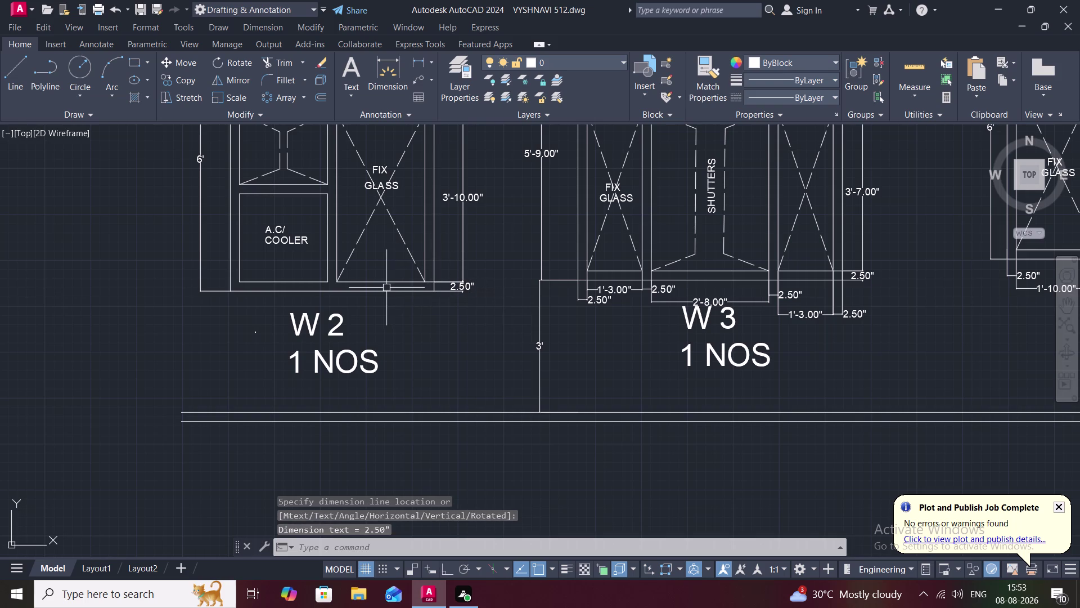
middle_click(386, 287)
scroll(down, 3)
scroll(up, 3)
middle_drag(370, 280, 379, 267)
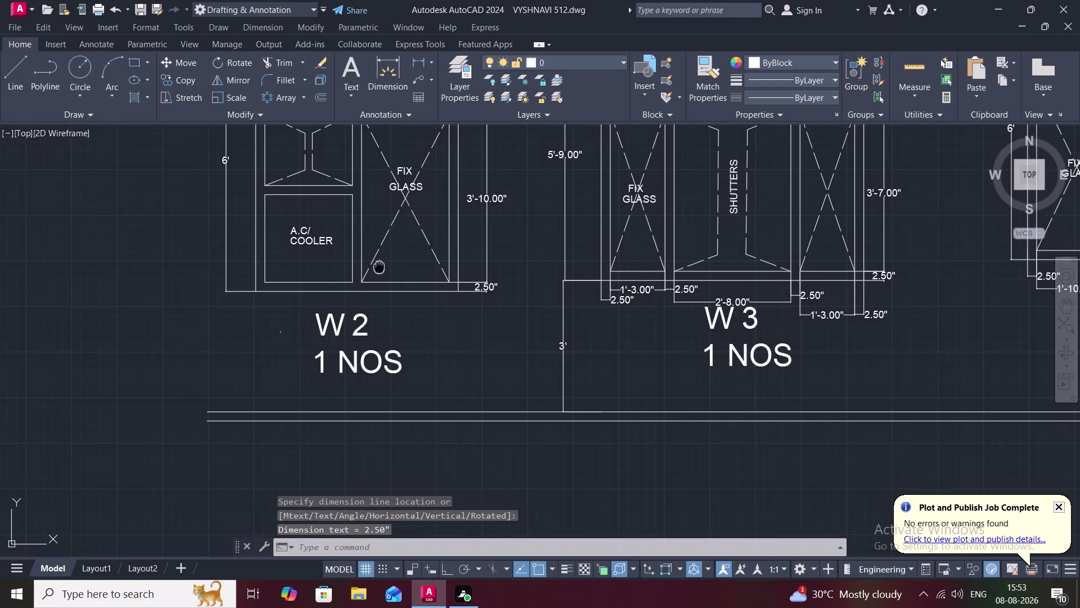
middle_drag(380, 266, 409, 222)
Dimension W2's bottom edge: 2.50" left frame, 2' A.C./COOLER panel, 2.50" mullion.
key(space)
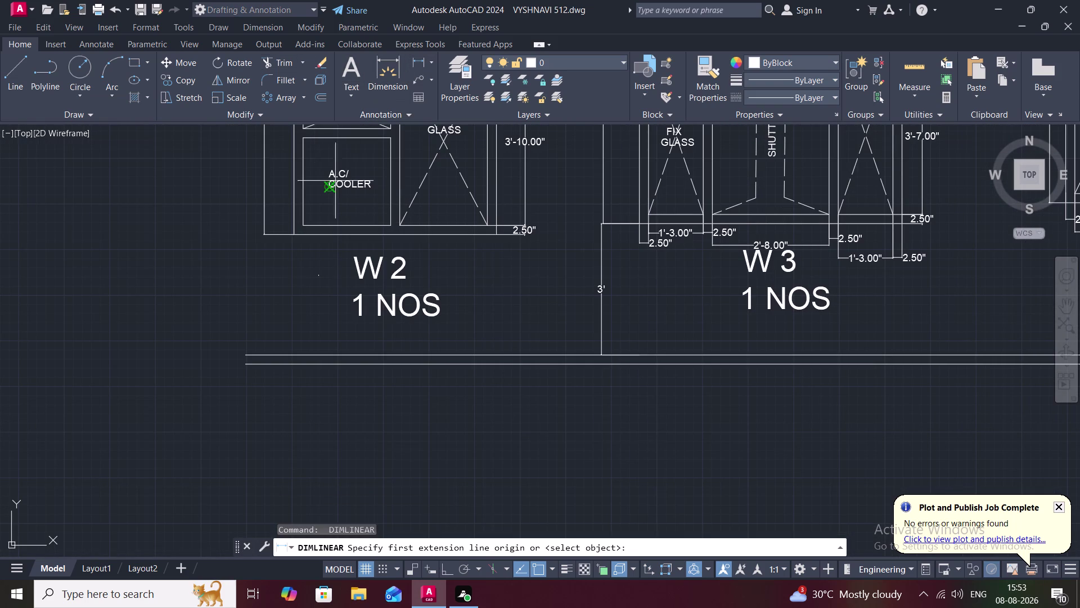
click(294, 217)
click(306, 220)
click(302, 250)
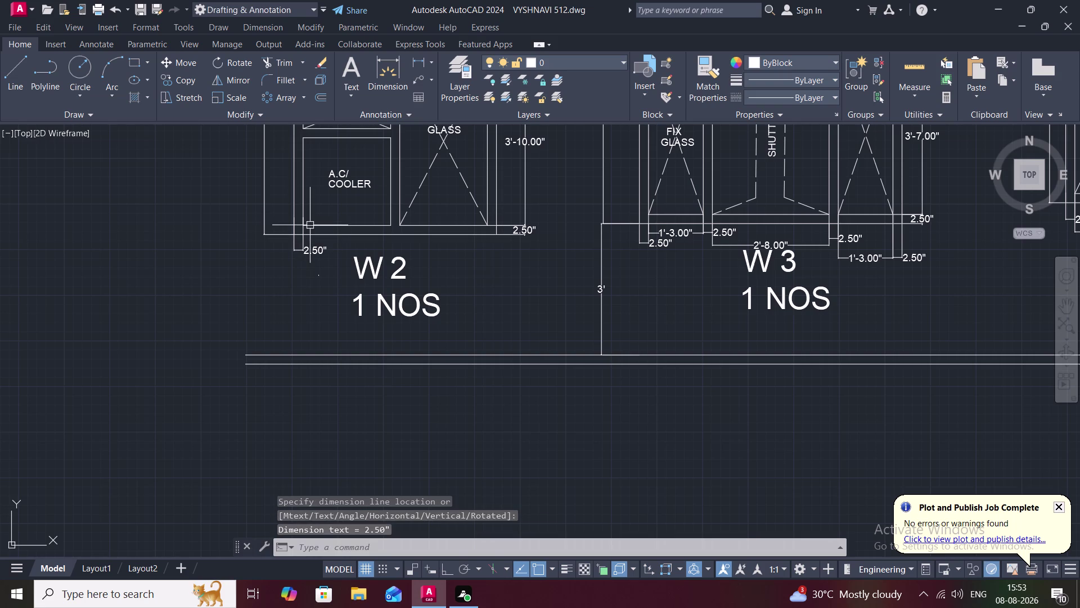
key(space)
click(305, 225)
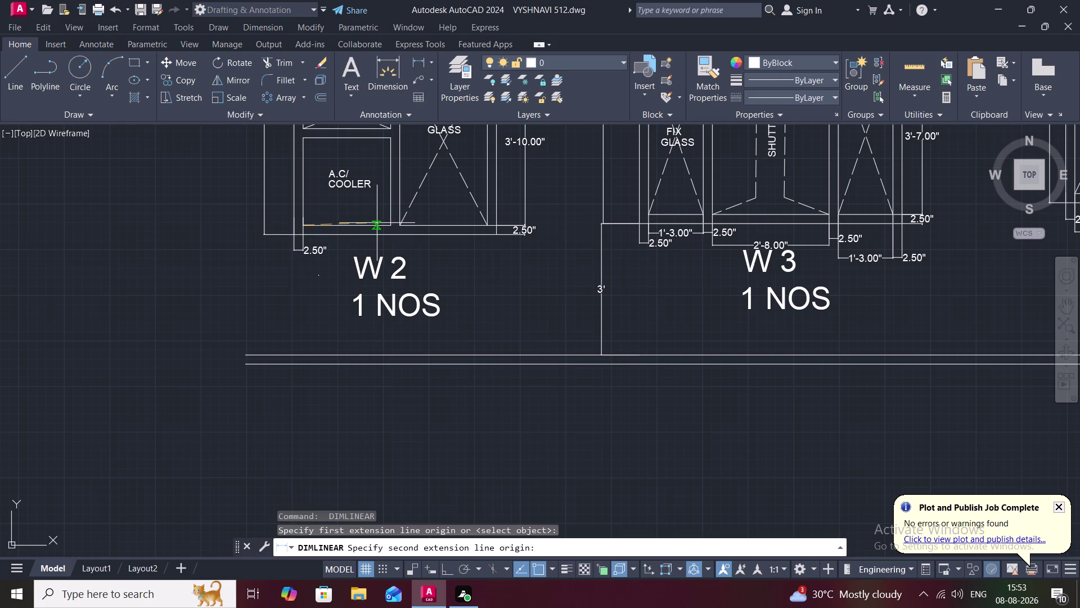
drag(391, 225, 388, 237)
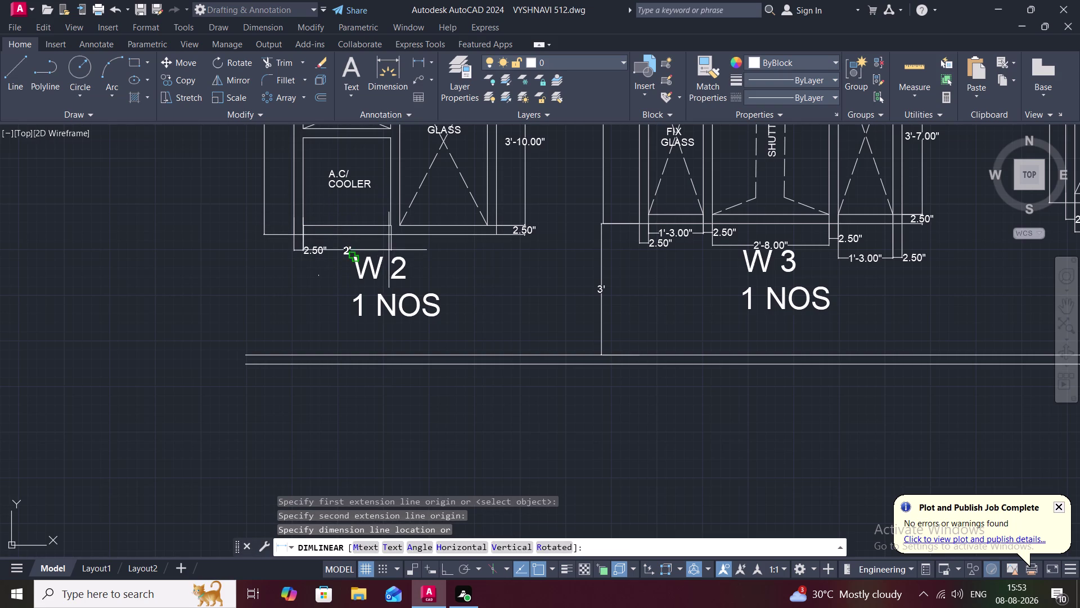
click(390, 243)
key(space)
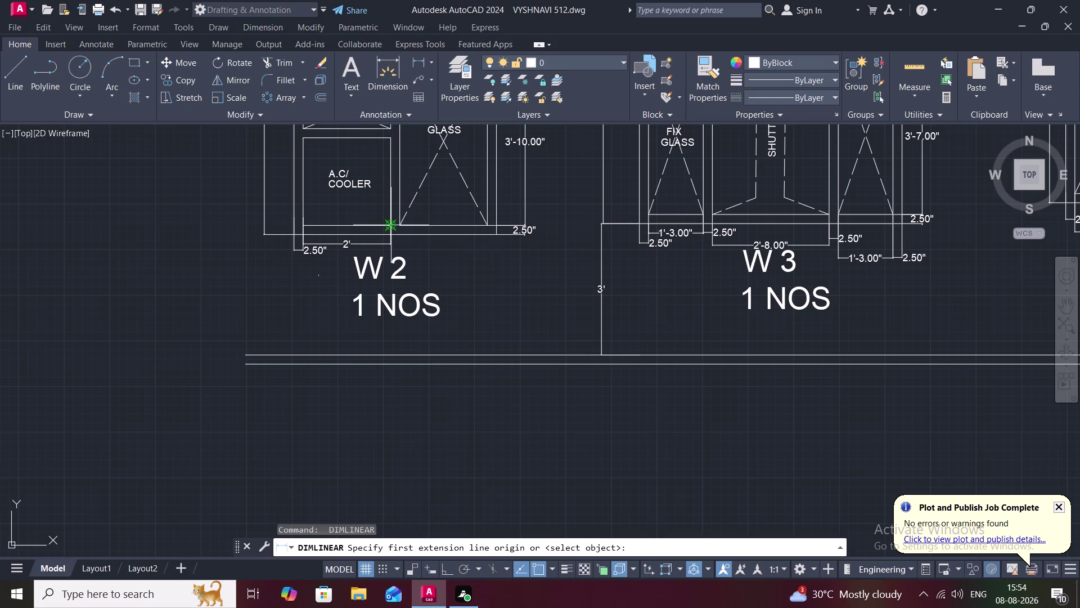
click(389, 225)
click(401, 225)
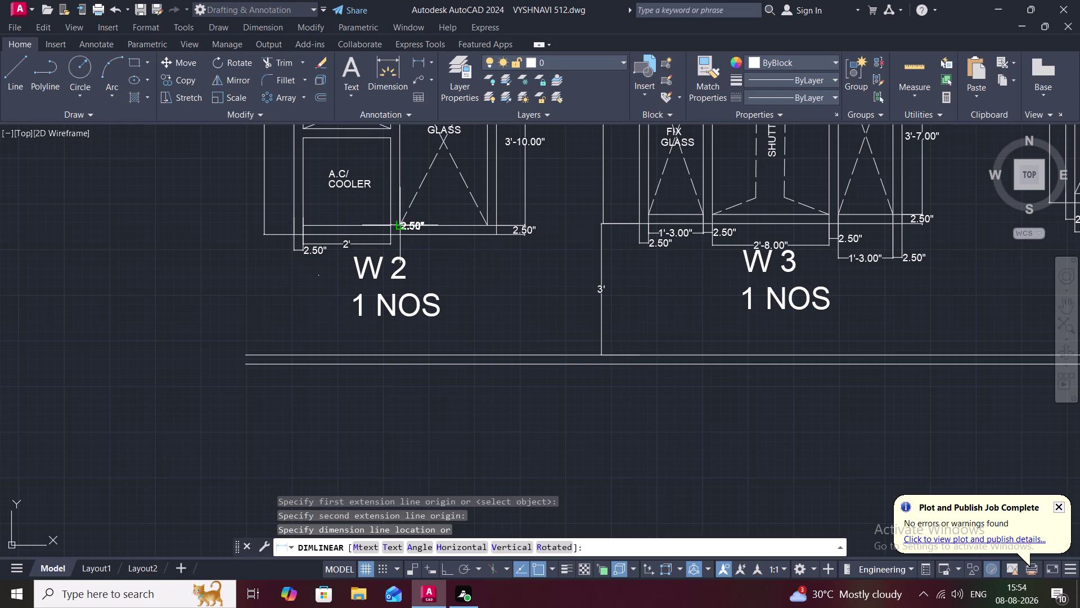
click(391, 249)
Continue W2's bottom chain with the 2' glass panel and 2.50" right frame dimensions.
key(space)
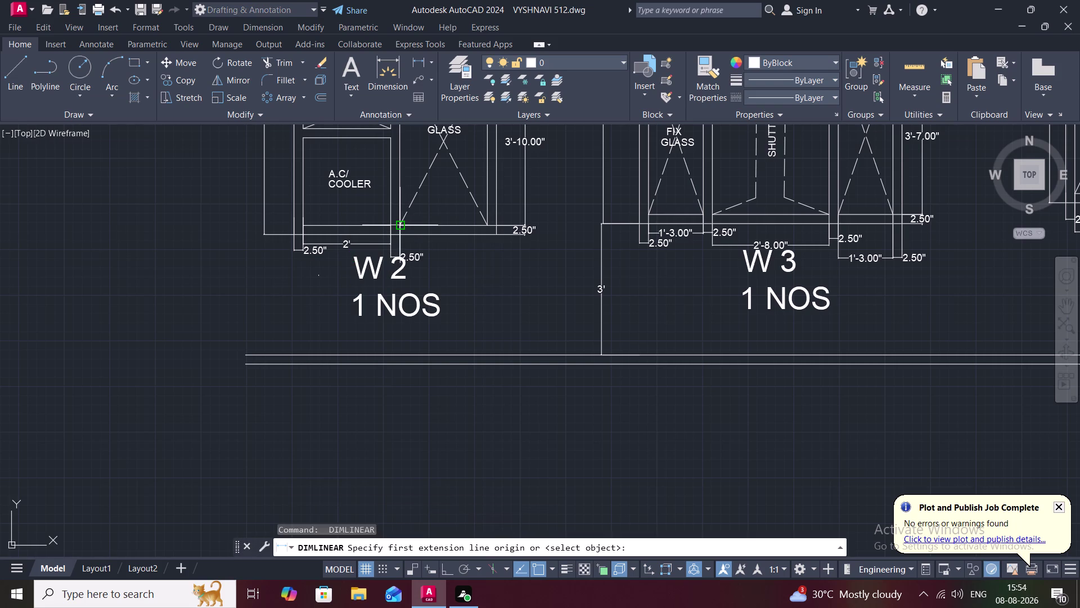
click(398, 225)
click(485, 226)
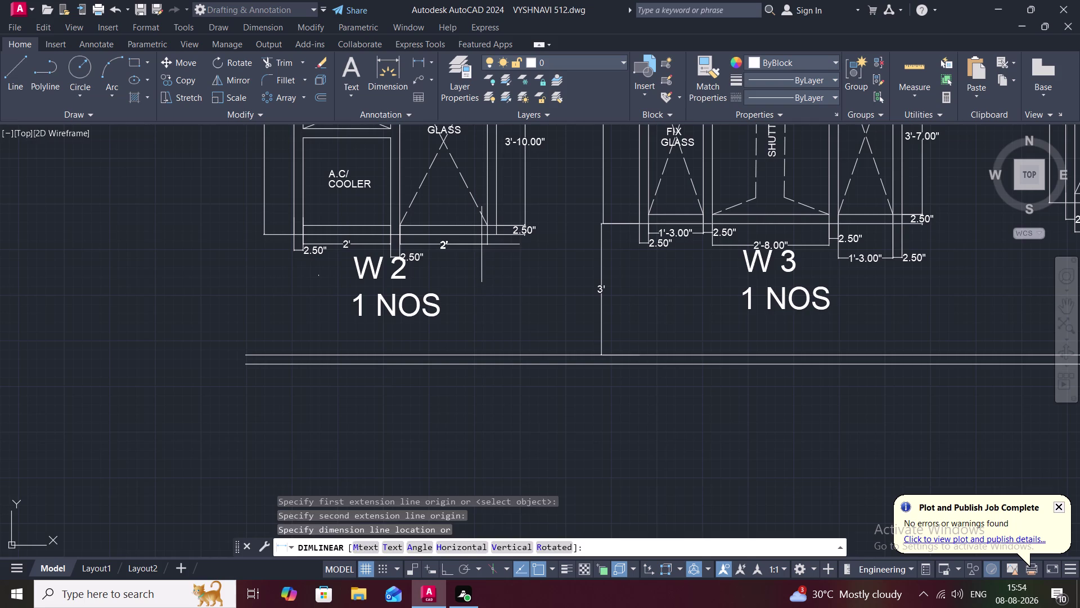
click(481, 245)
key(space)
click(489, 227)
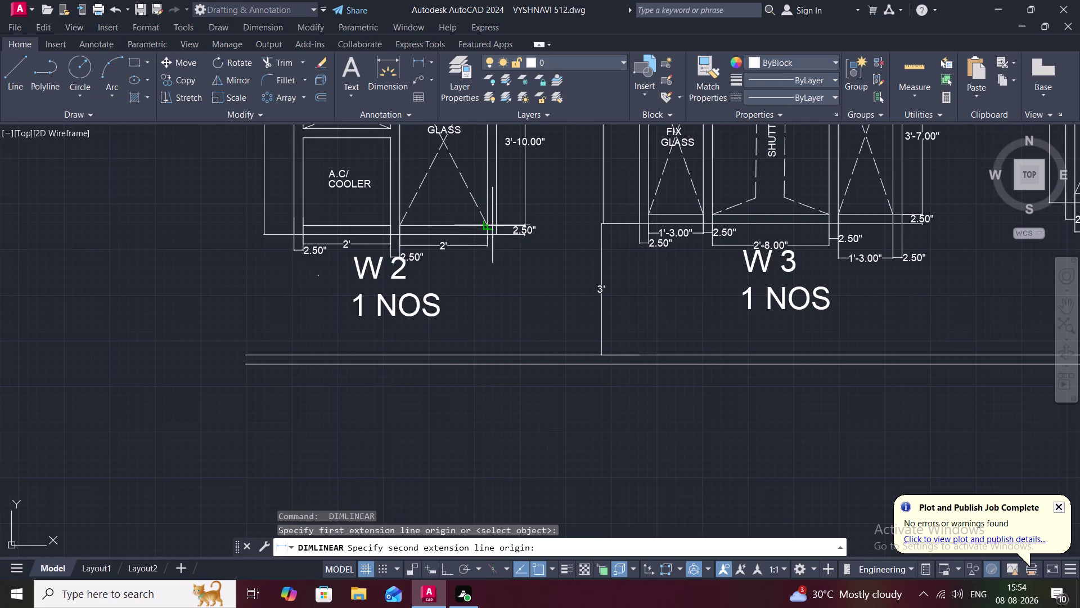
click(494, 225)
click(488, 260)
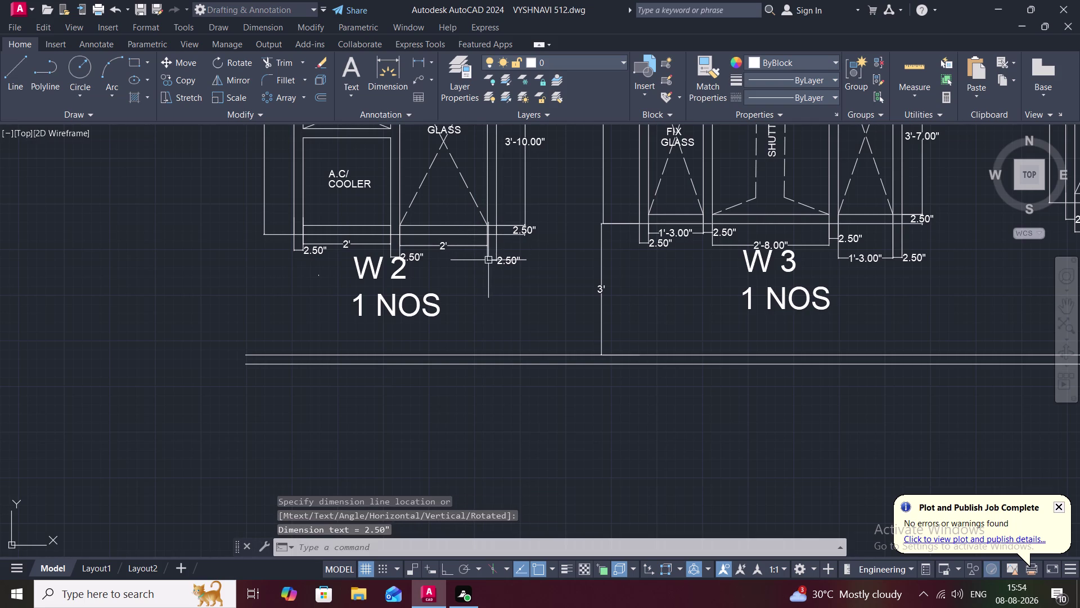
scroll(down, 3)
scroll(down, 3)
scroll(down, 3)
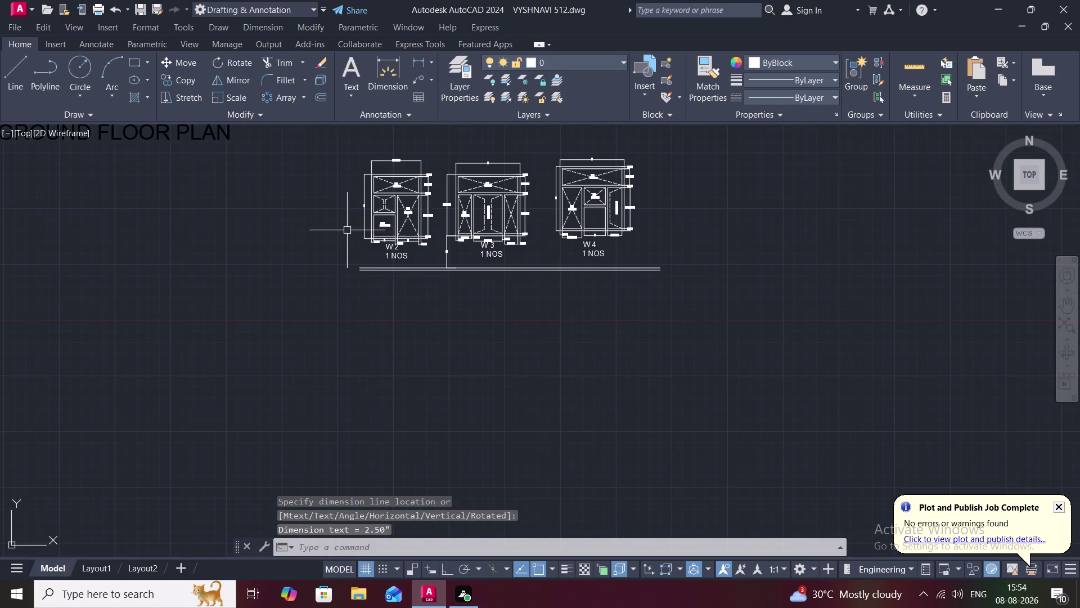
Zoom and pan from the floor plans to the W 2–W 4 elevations, centring the W 4 label.
middle_drag(347, 208, 331, 239)
scroll(down, 3)
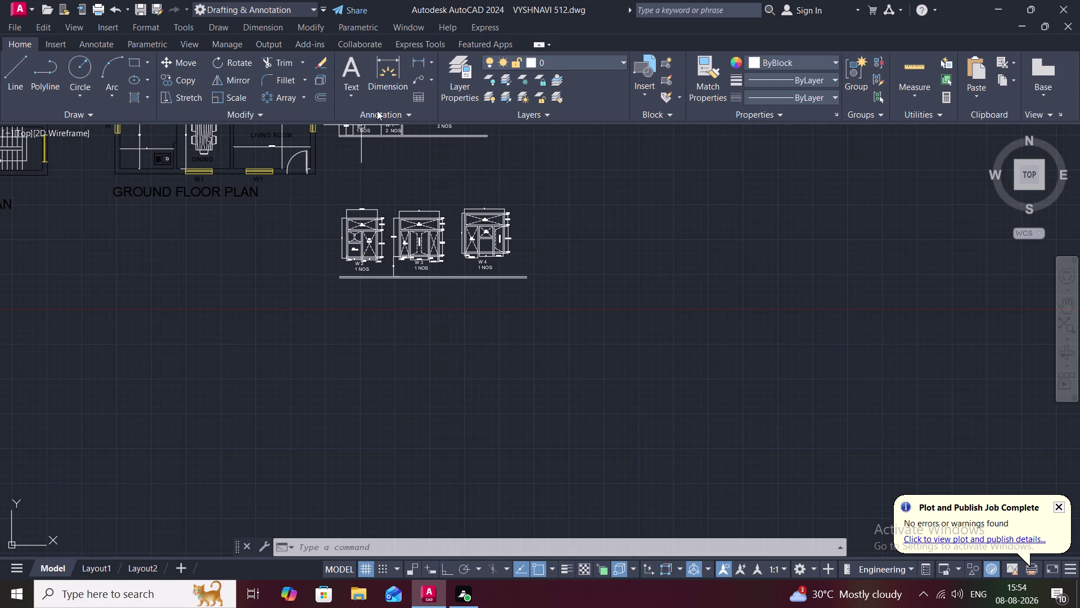
scroll(down, 3)
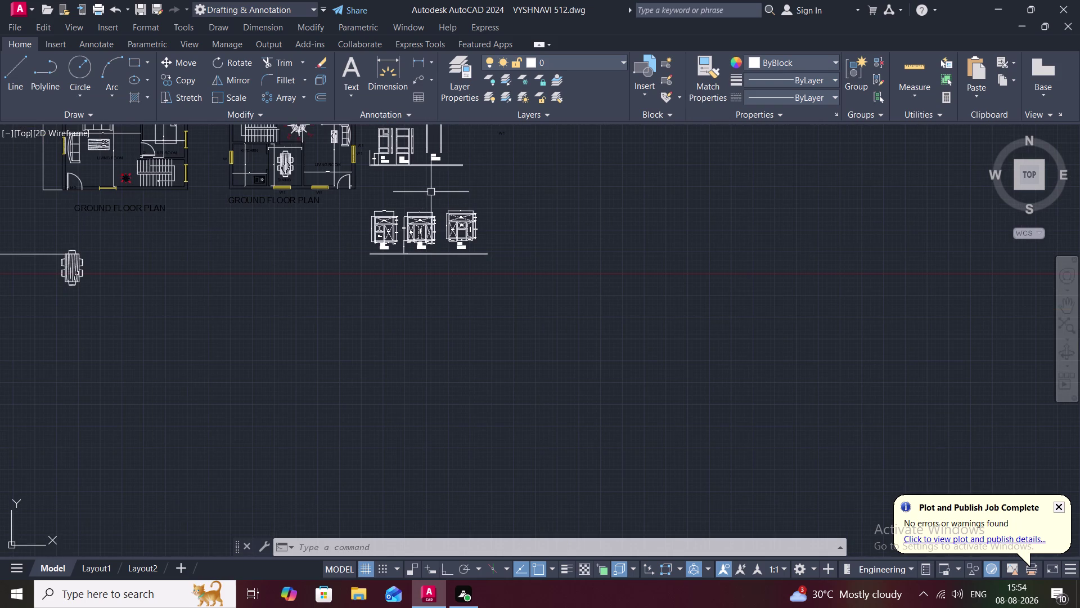
scroll(down, 3)
scroll(up, 3)
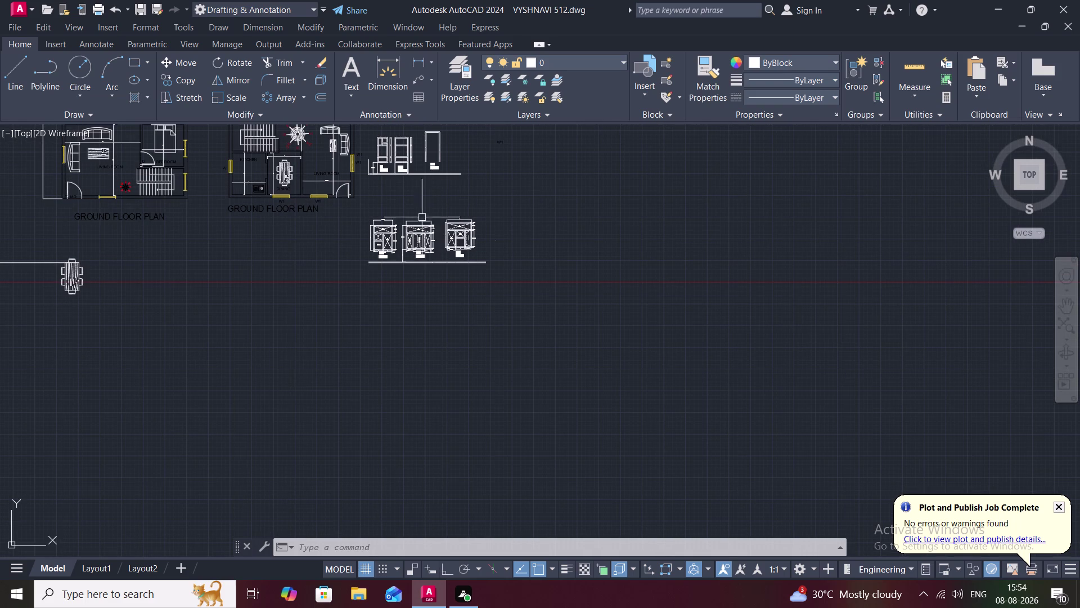
scroll(down, 3)
scroll(up, 3)
scroll(up, 3)
middle_drag(408, 183, 402, 119)
scroll(up, 3)
middle_drag(456, 217, 439, 182)
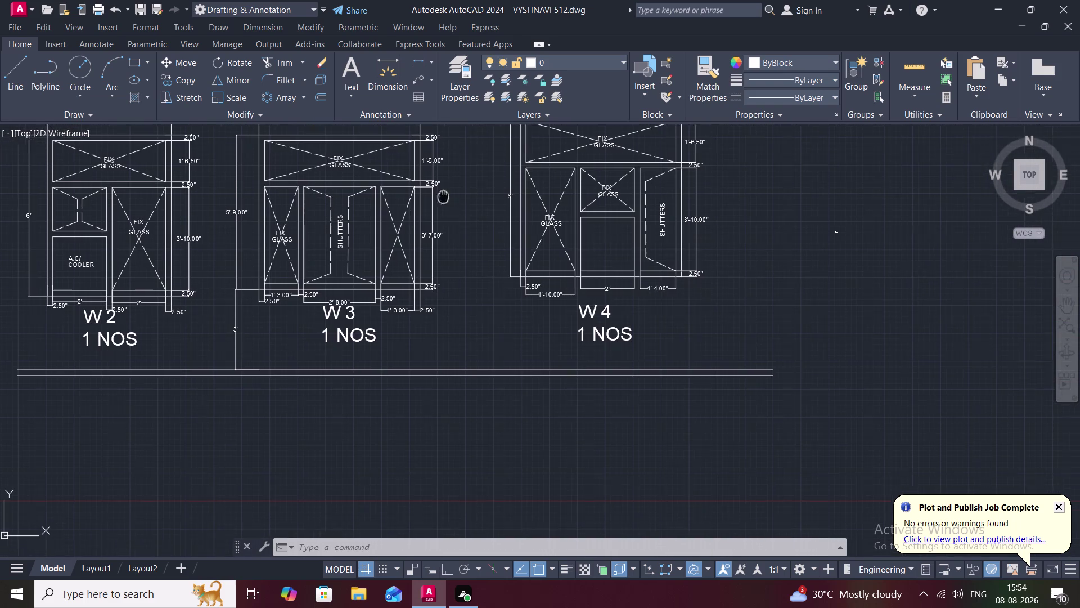
middle_drag(439, 183, 431, 161)
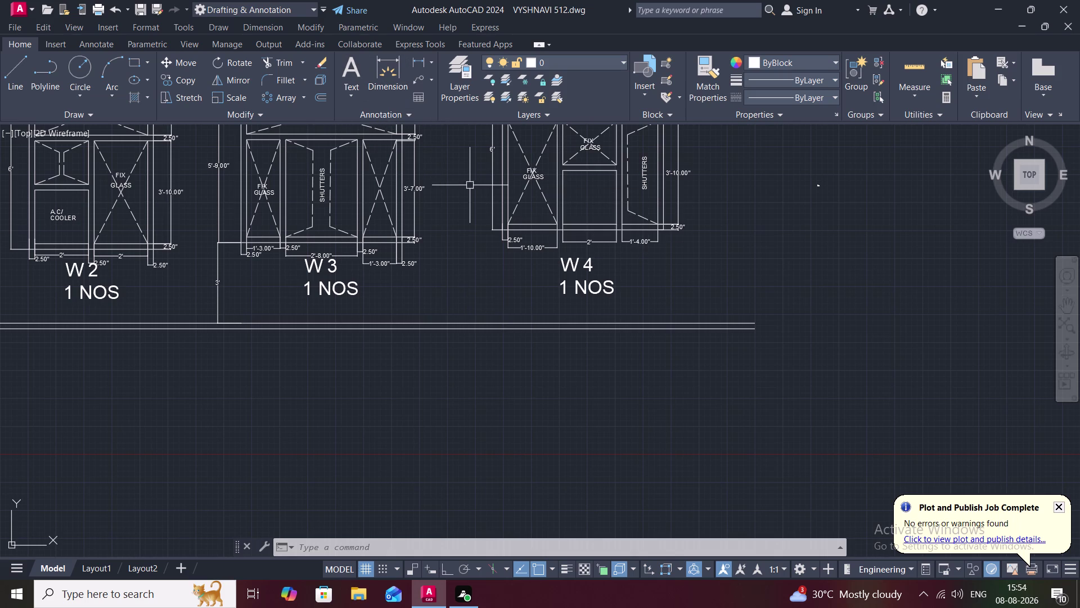
Draw a short horizontal line under the W 4 elevation's 1 NOS label.
key(l)
key(space)
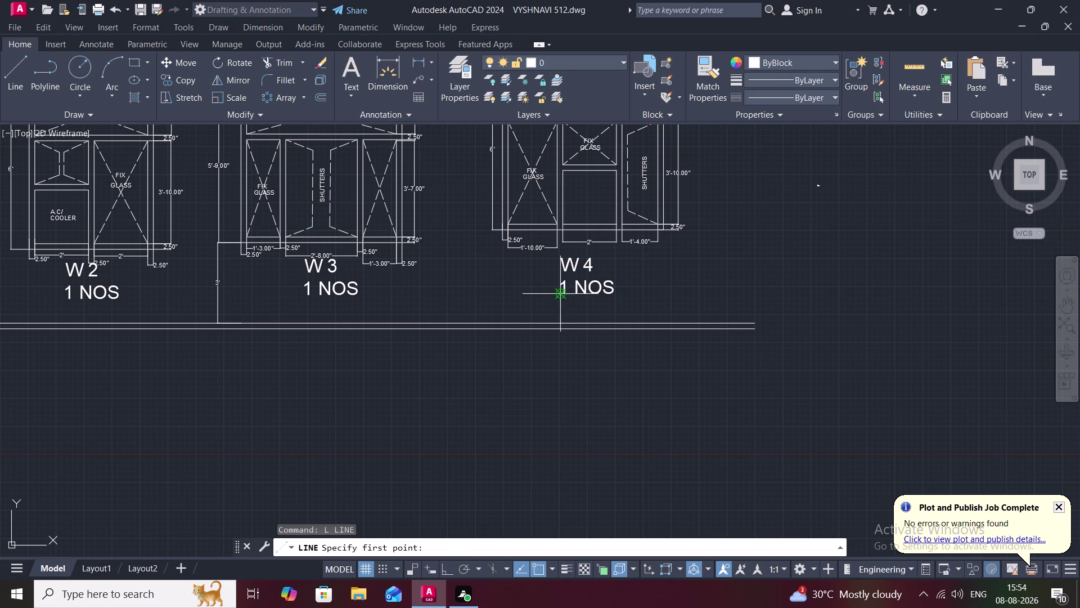
click(564, 298)
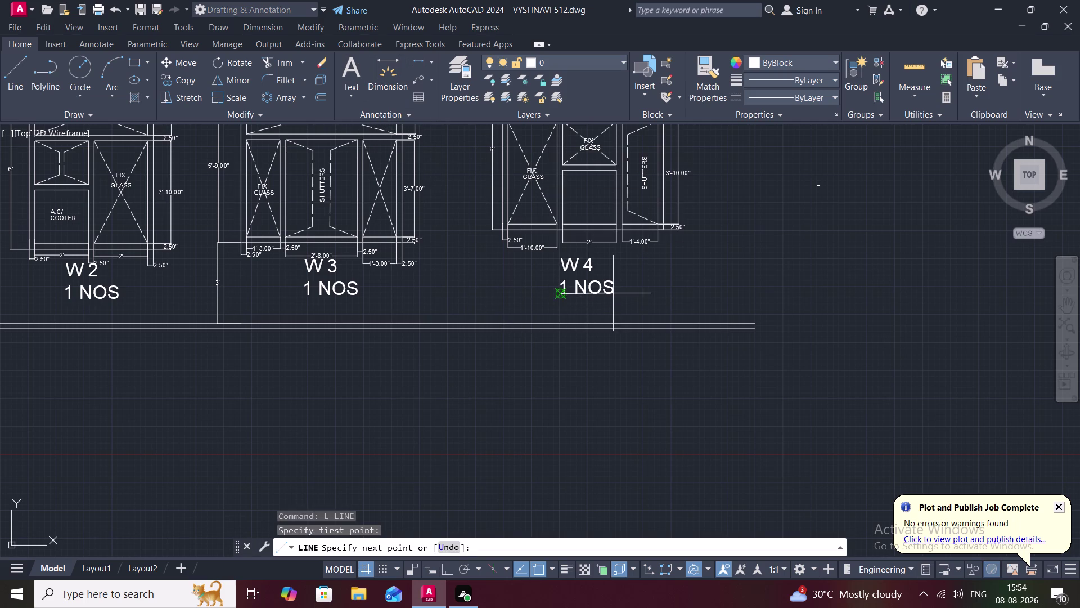
key(Escape)
key(space)
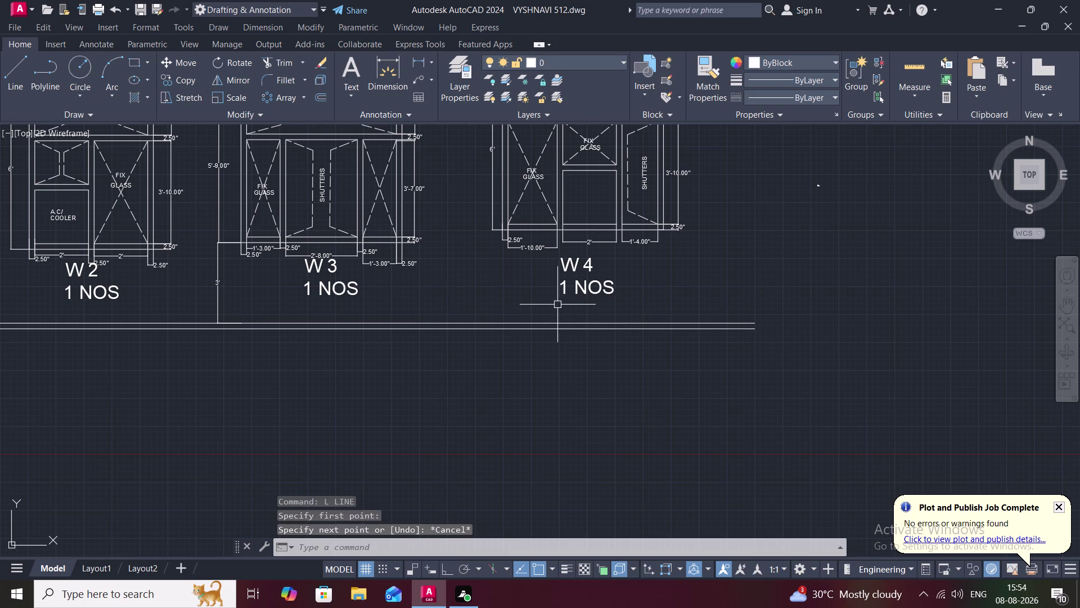
click(559, 302)
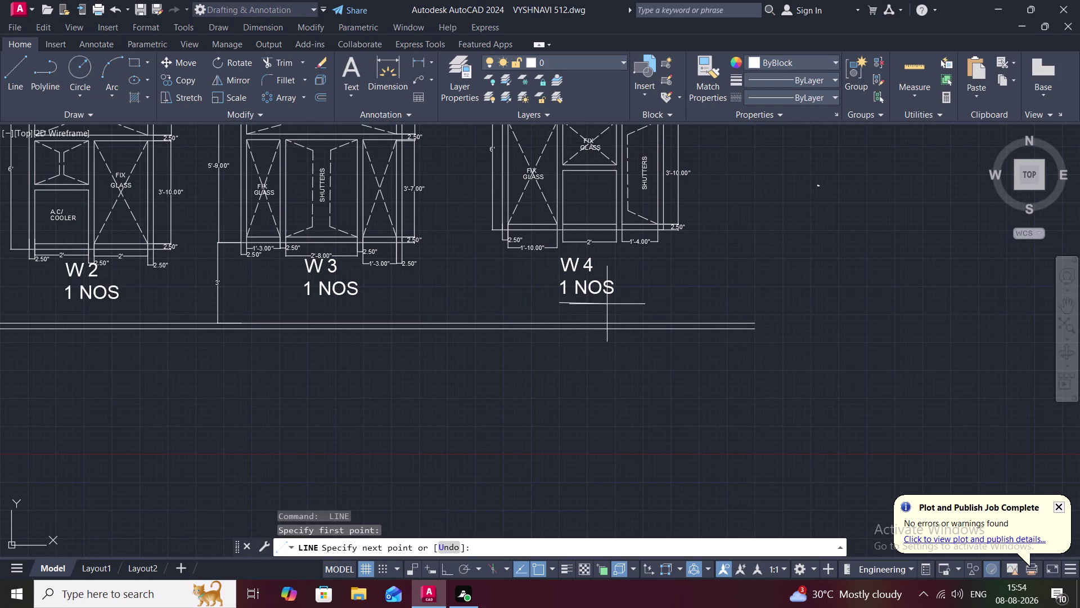
click(611, 302)
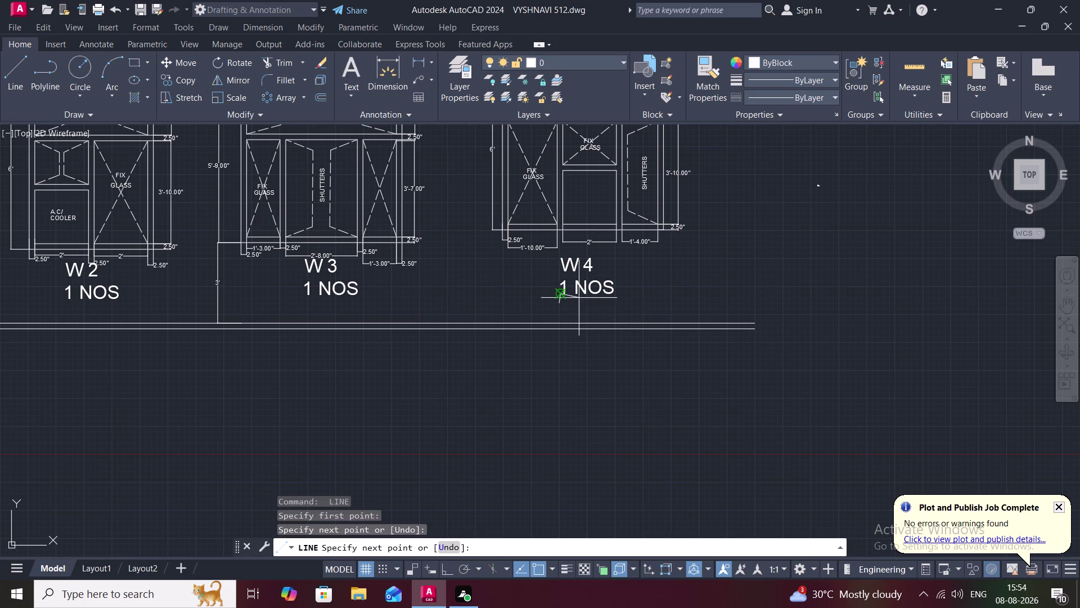
key(Escape)
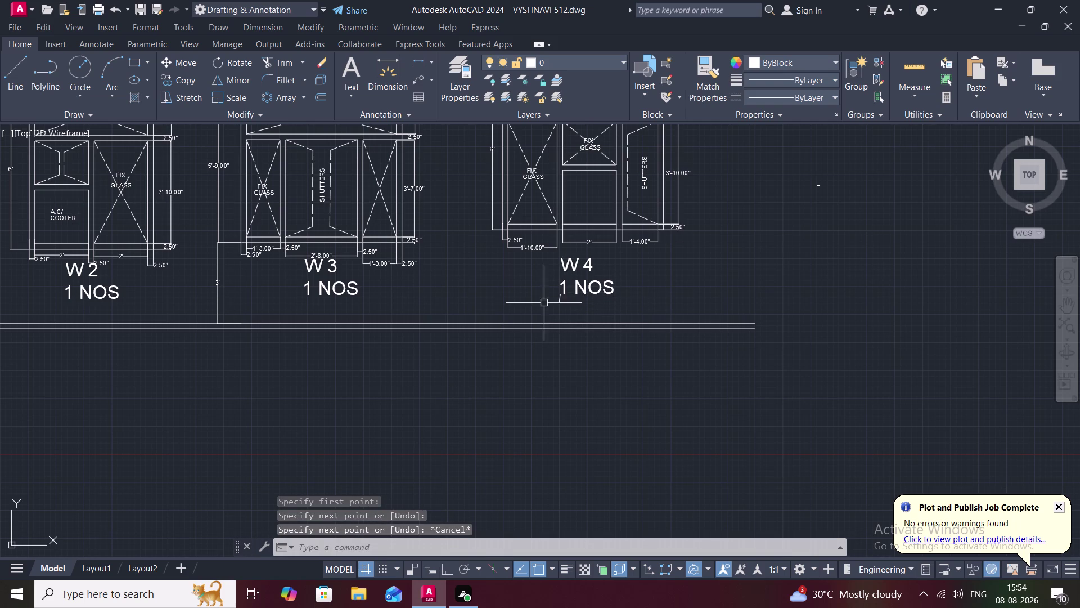
Delete the misplaced line beneath the W 4 label.
click(556, 299)
key(Return)
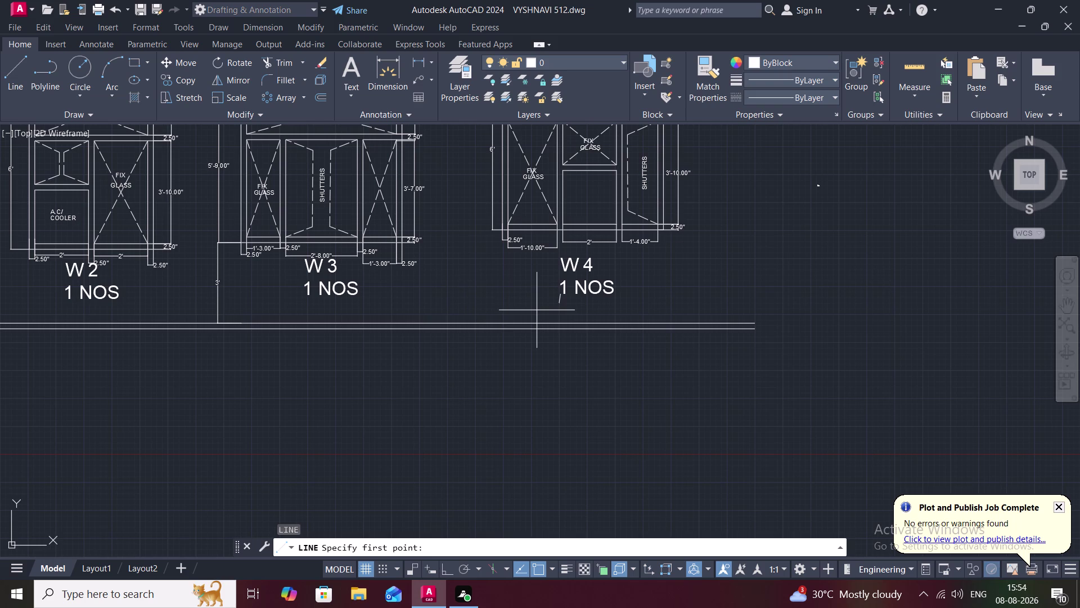
click(562, 300)
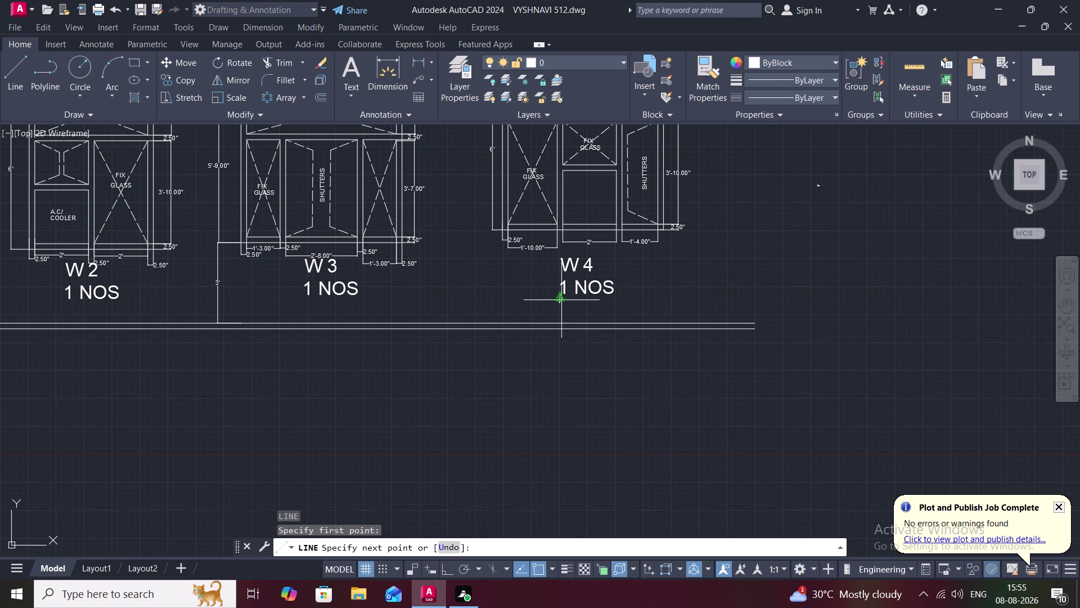
key(BackSpace)
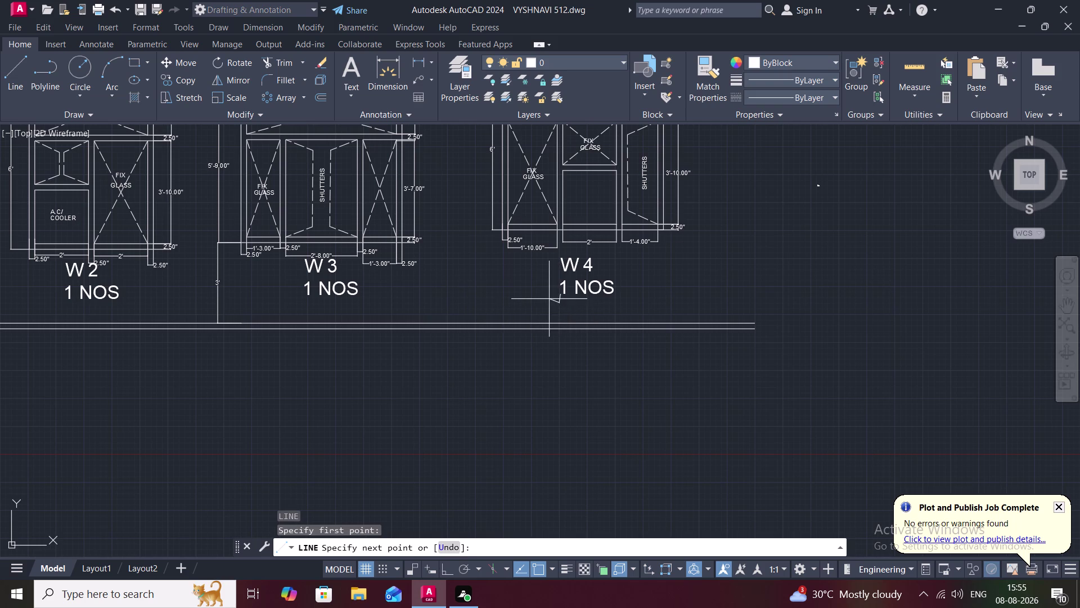
key(Escape)
click(560, 300)
key(Delete)
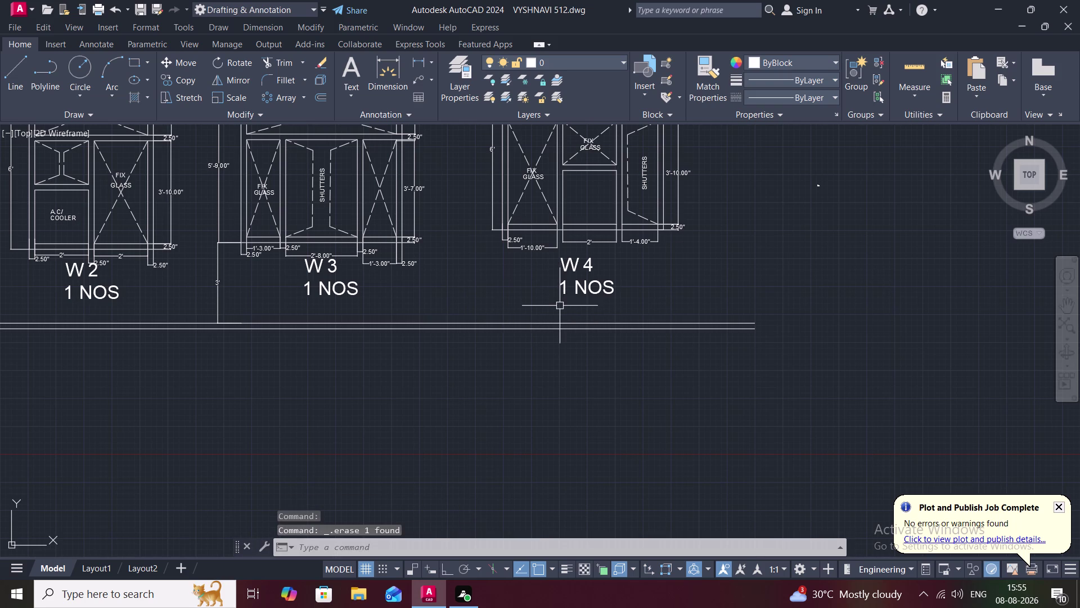
key(space)
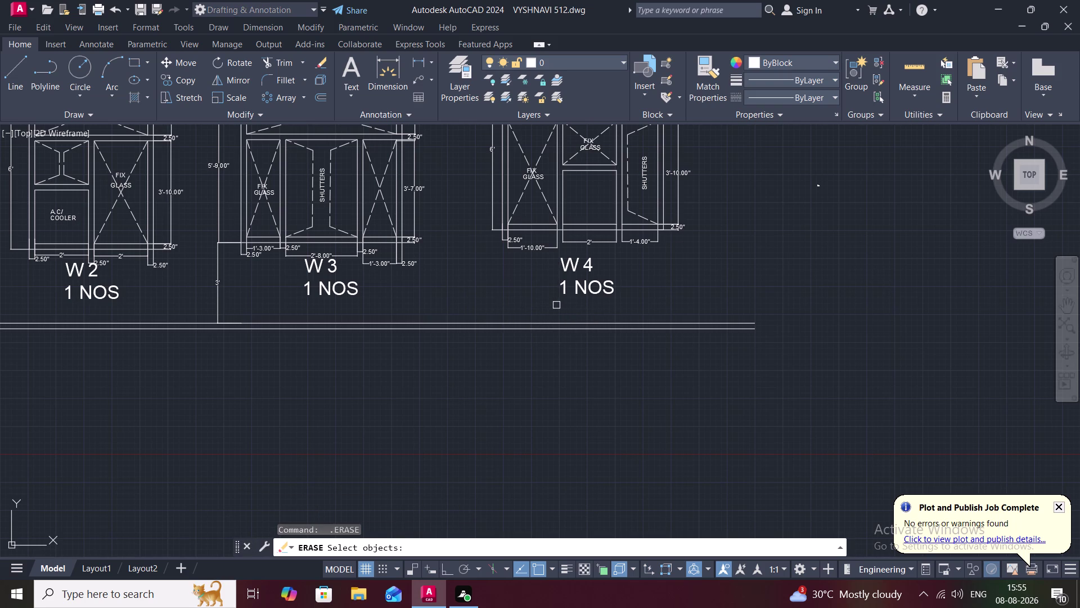
key(Escape)
Redraw two parallel horizontal lines beneath 1 NOS with LINE (L).
text(L)
key(space)
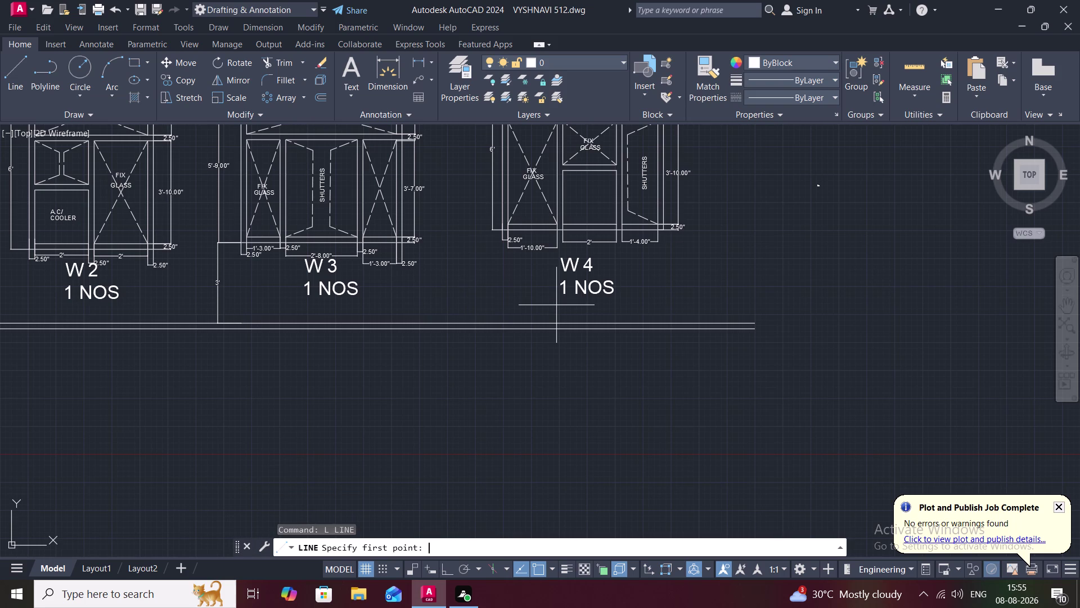
click(557, 305)
click(559, 306)
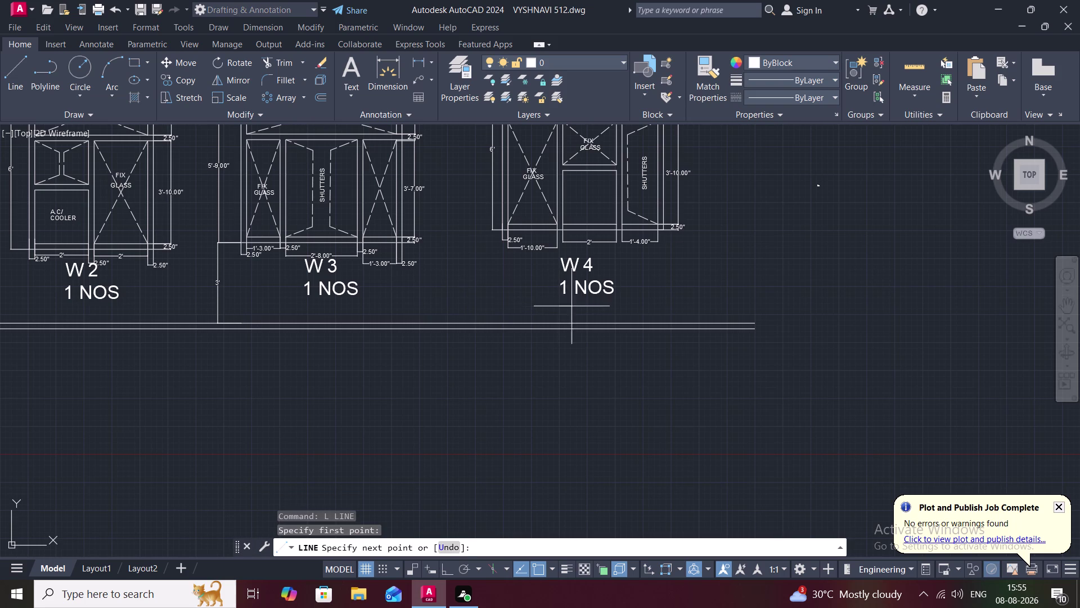
click(613, 306)
key(space)
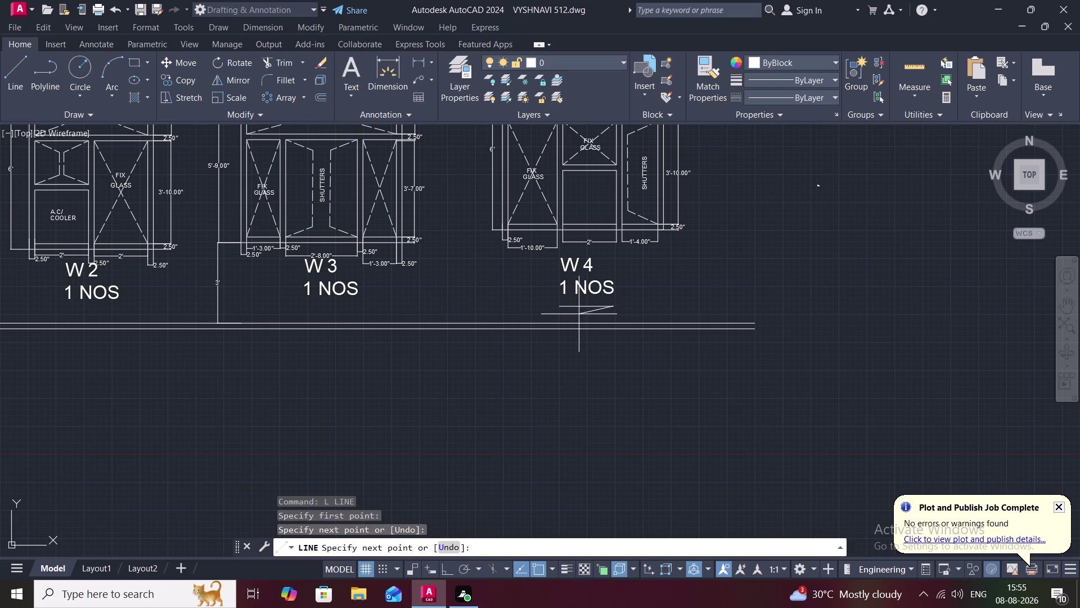
key(space)
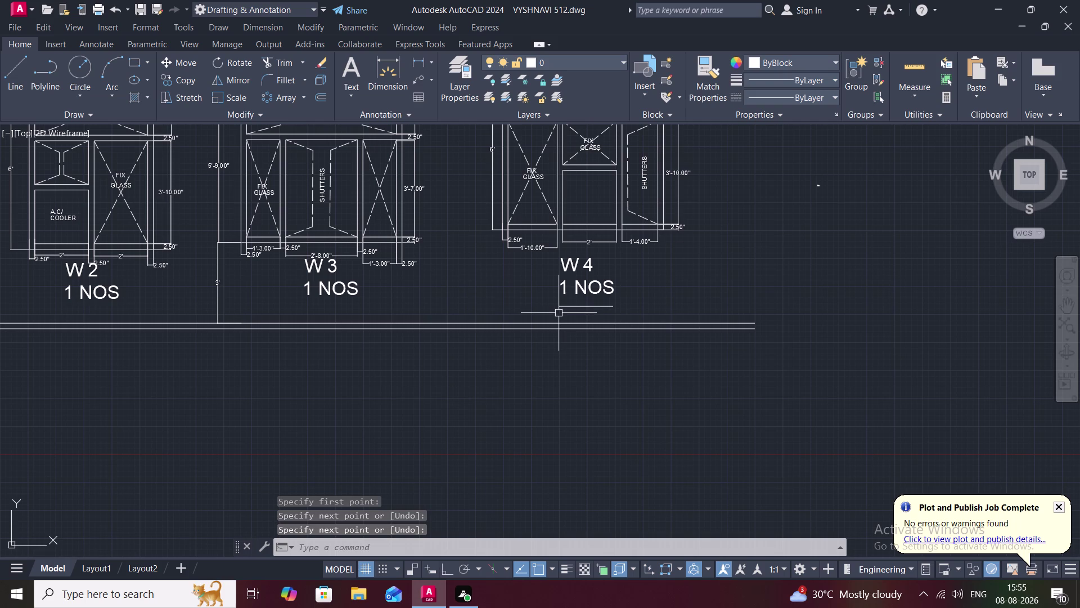
click(558, 313)
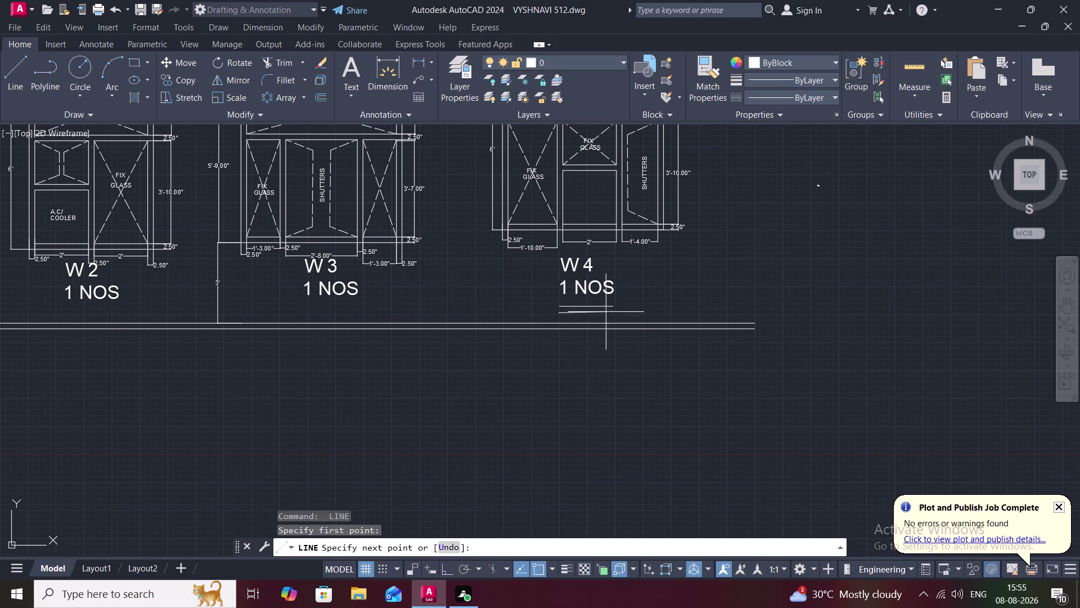
click(613, 313)
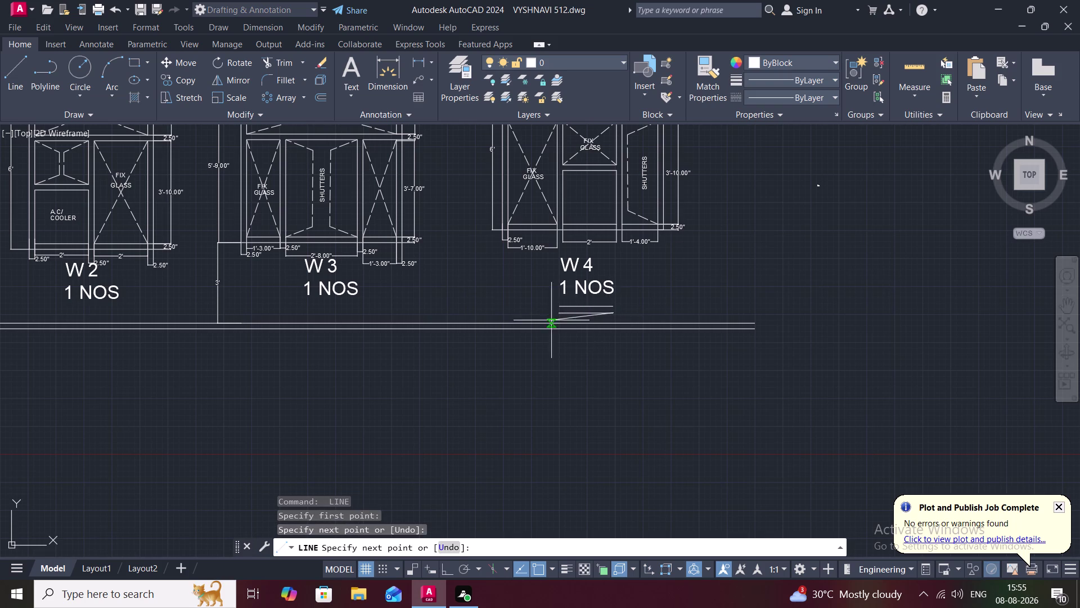
key(Escape)
Select W 4's two underlines and copy them (CO) from their right end.
scroll(up, 3)
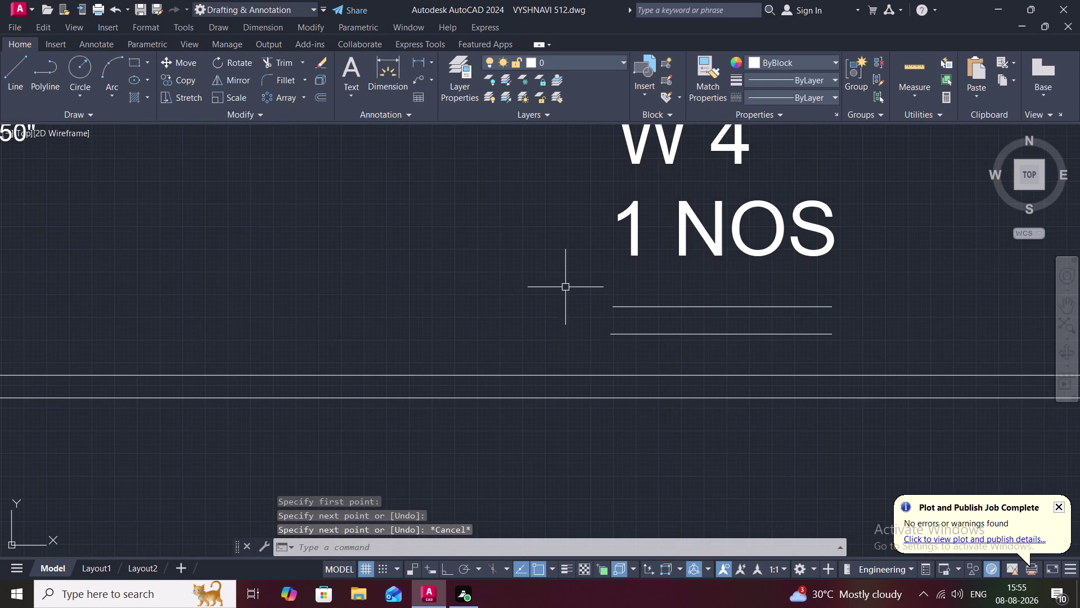
drag(566, 290, 852, 346)
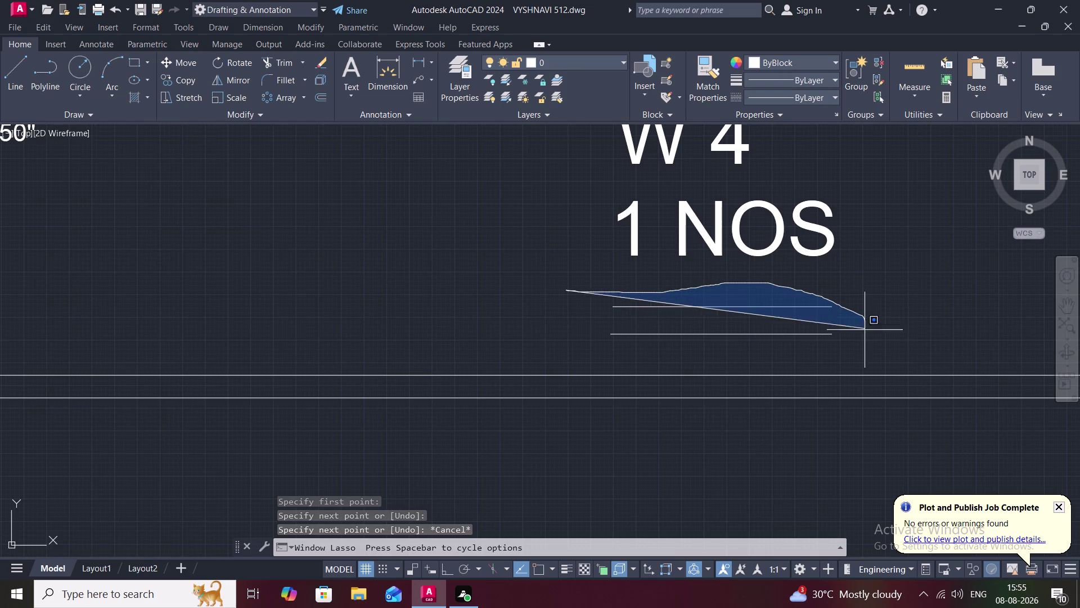
drag(853, 346, 595, 345)
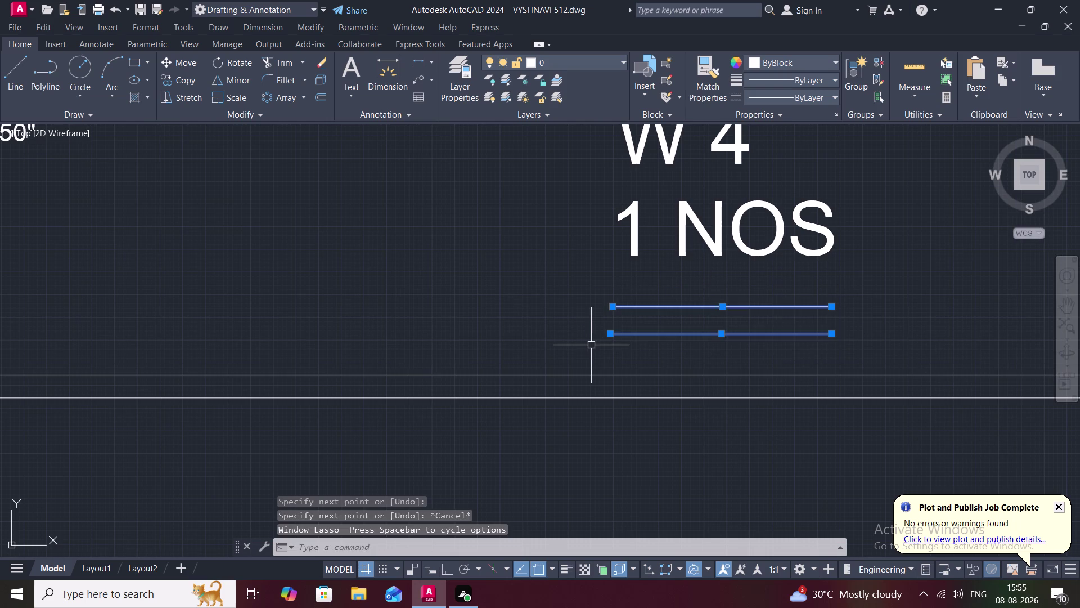
text(CO)
key(space)
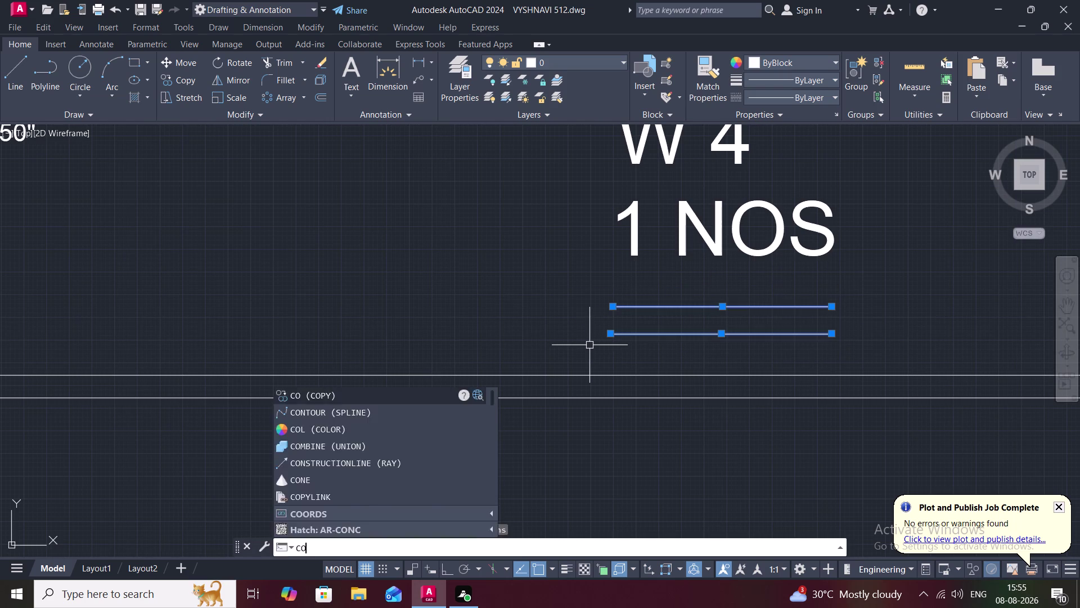
click(613, 308)
Place copies of the double underline under the W 3 and W 2 labels.
scroll(down, 3)
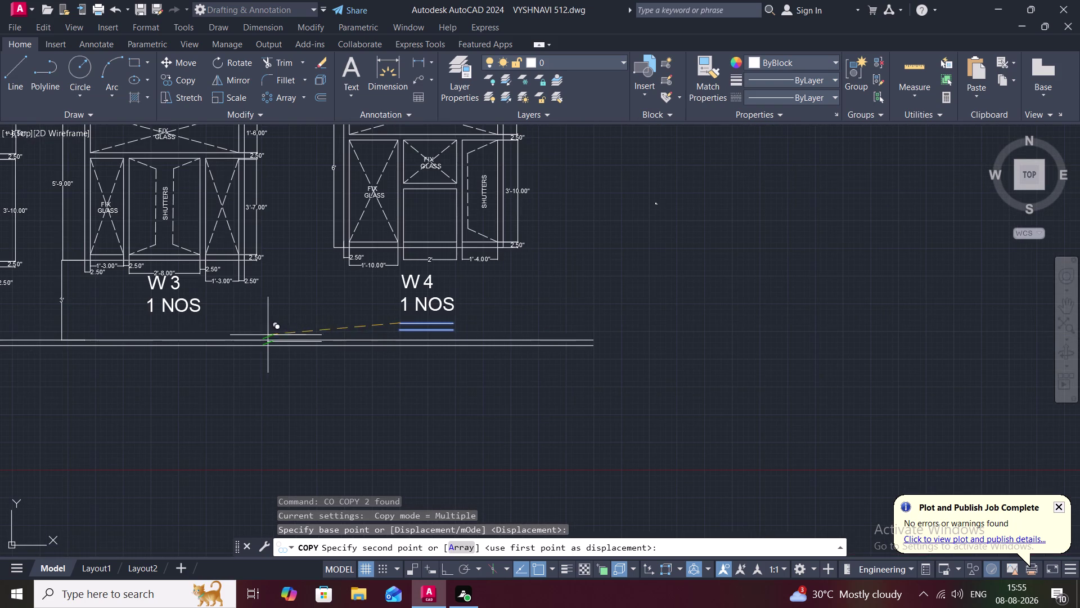
scroll(up, 3)
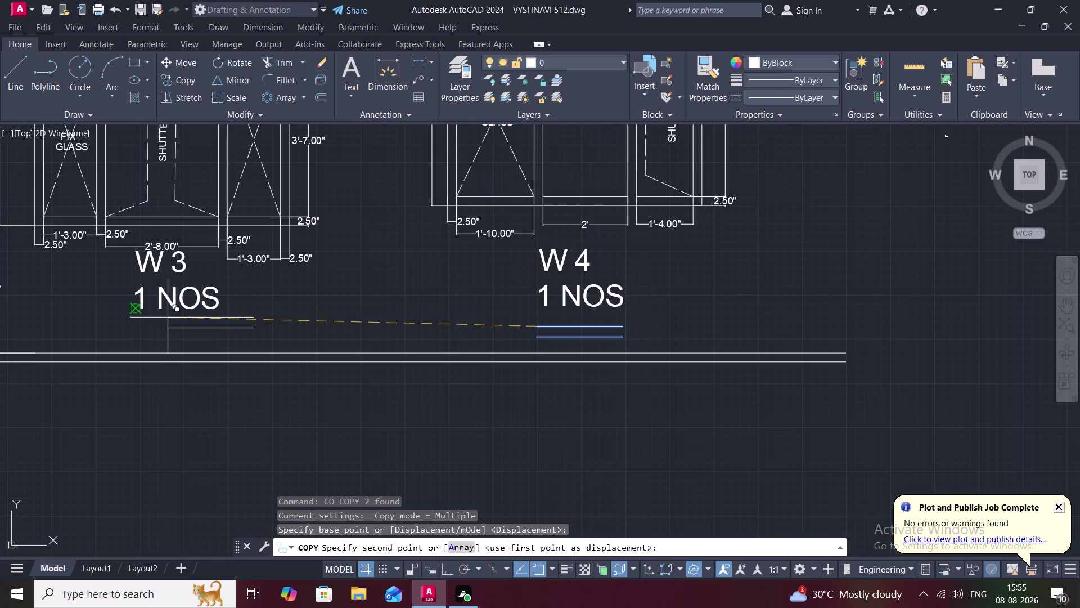
middle_drag(168, 317, 266, 329)
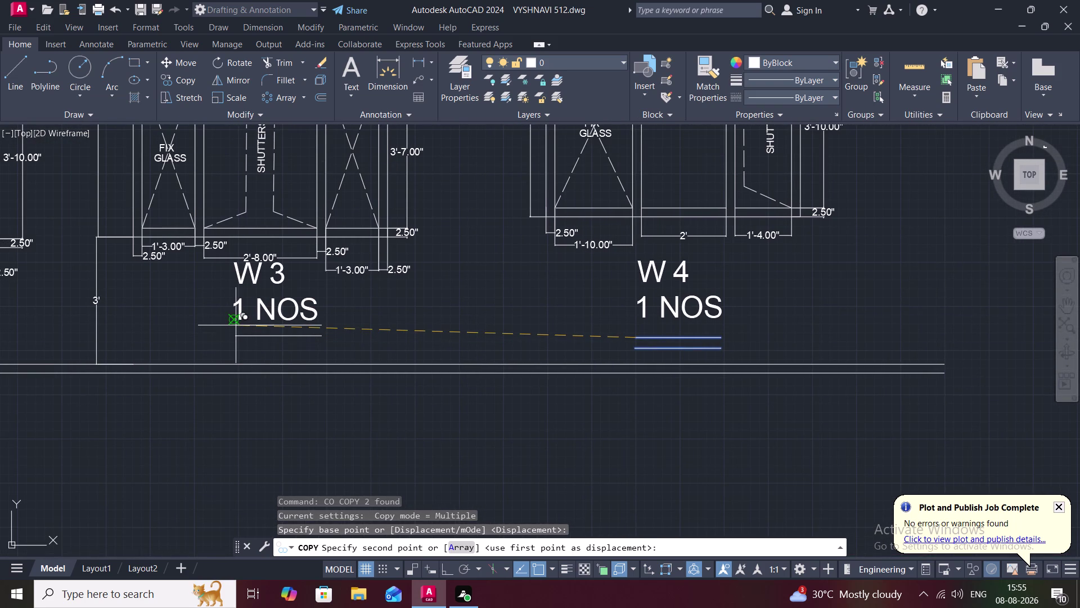
click(234, 325)
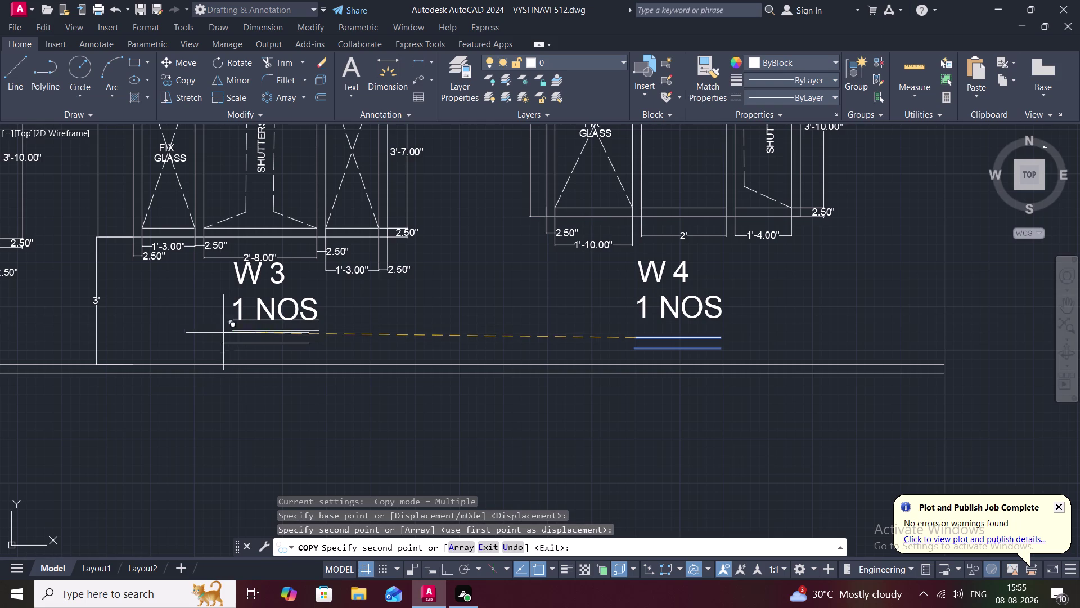
middle_drag(52, 330, 304, 350)
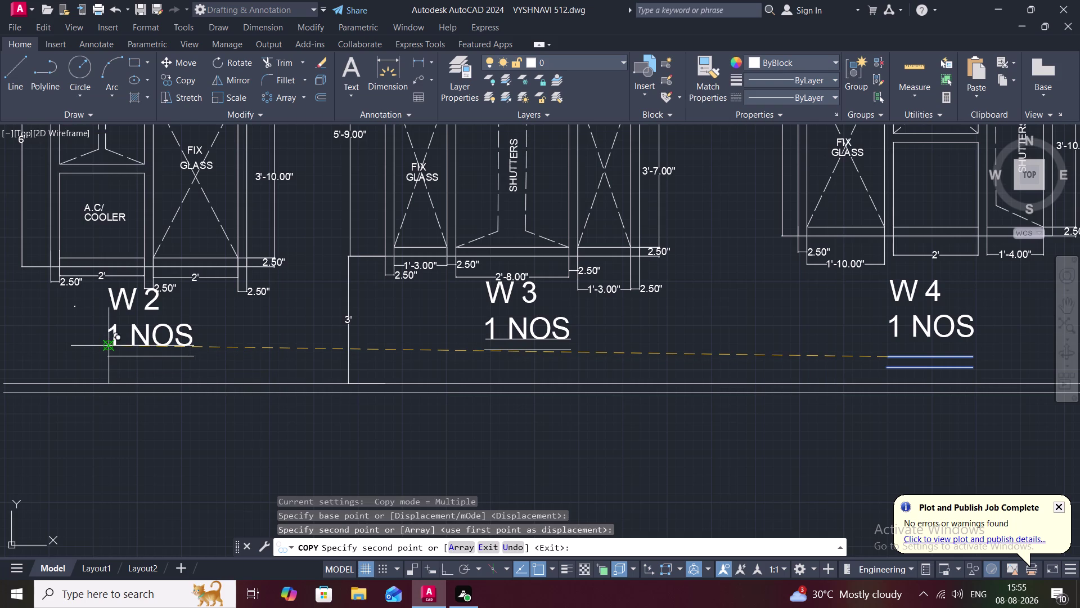
click(111, 352)
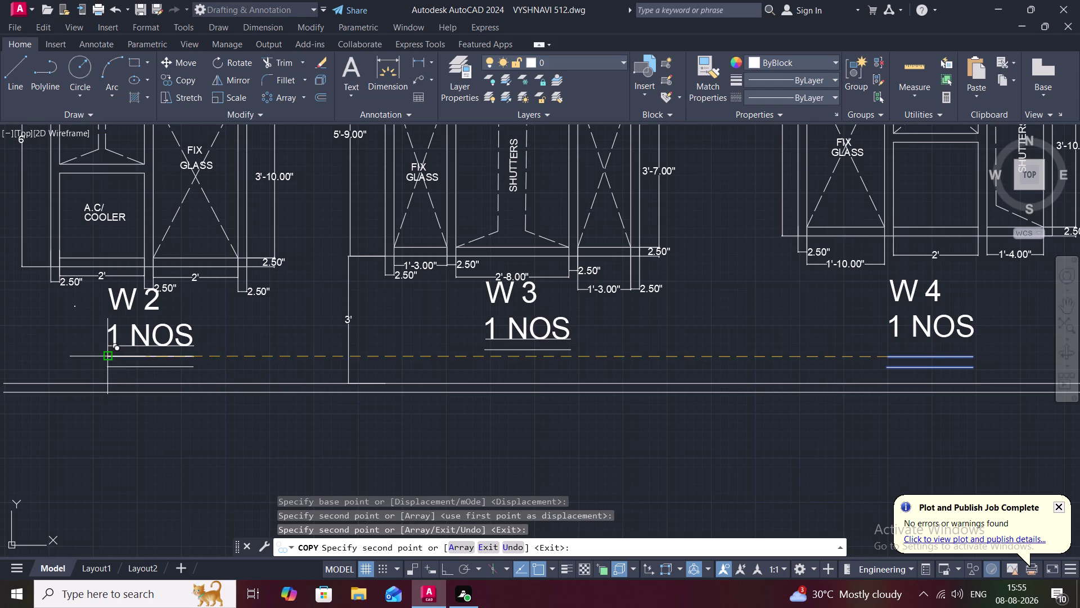
middle_drag(168, 316, 160, 422)
scroll(down, 3)
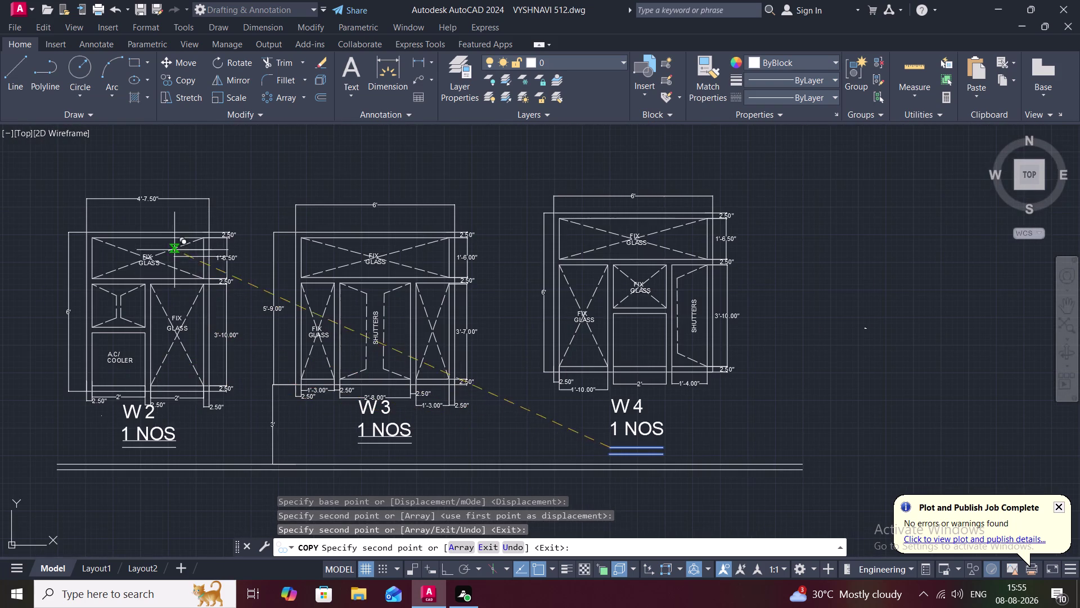
middle_drag(240, 211, 234, 398)
scroll(down, 3)
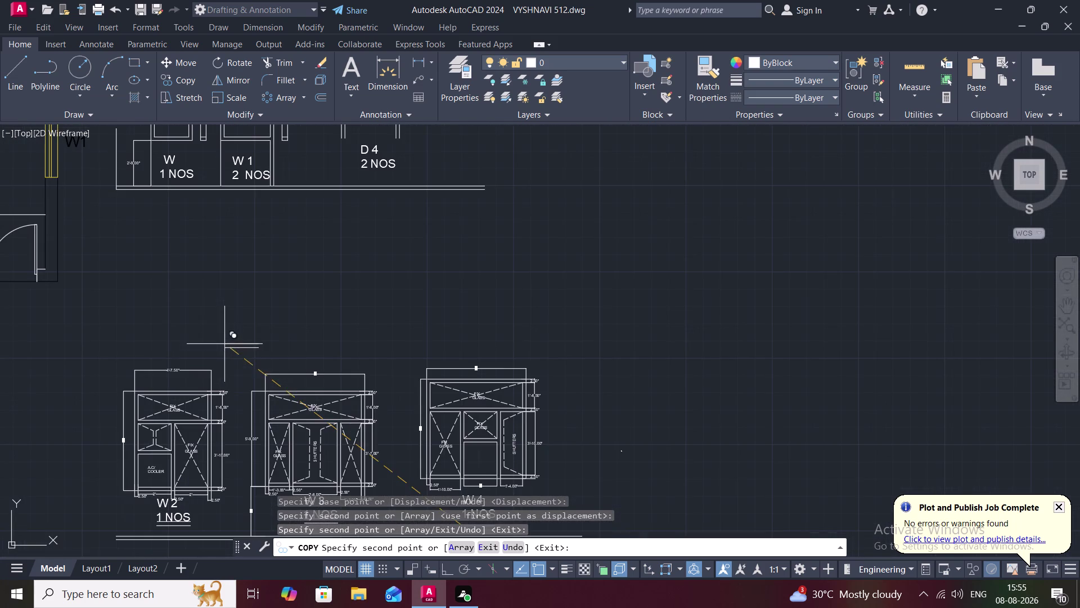
middle_drag(196, 167, 214, 271)
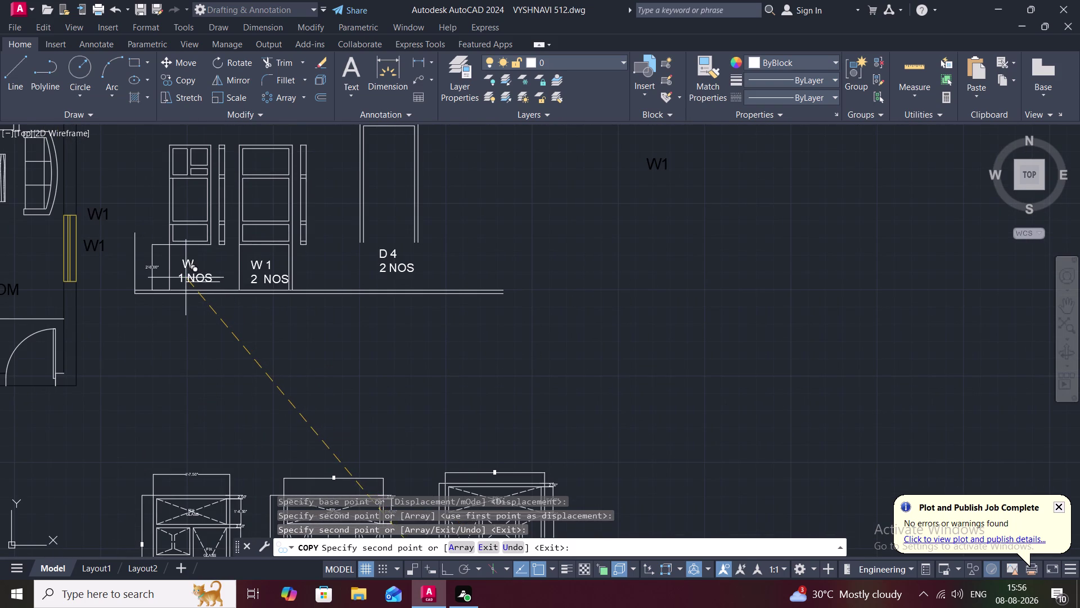
scroll(up, 3)
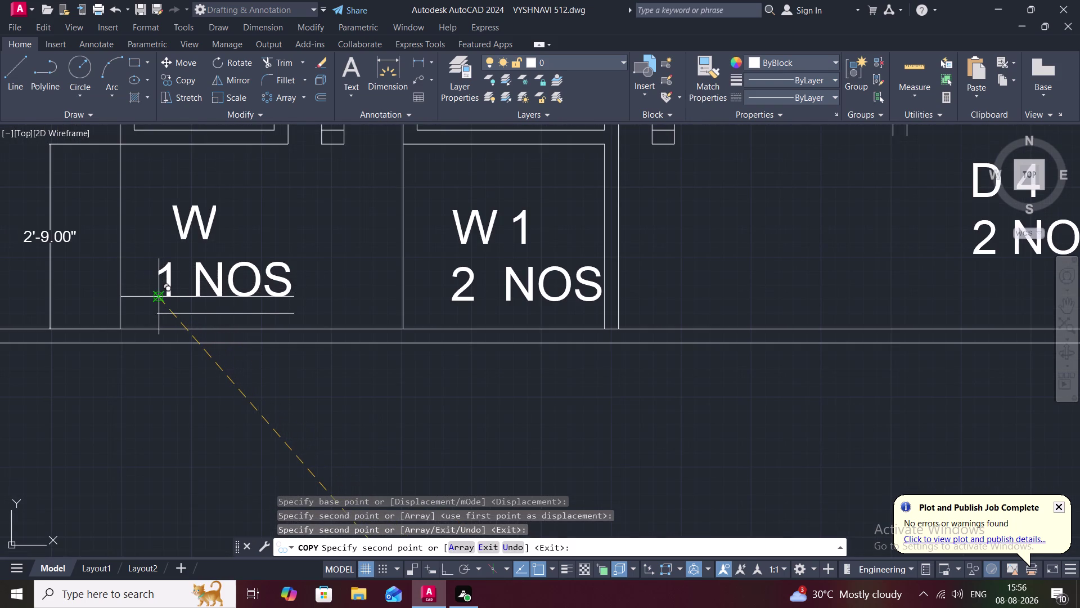
Place underline copies beneath the W, W 1 and D 4 quantity labels.
click(161, 305)
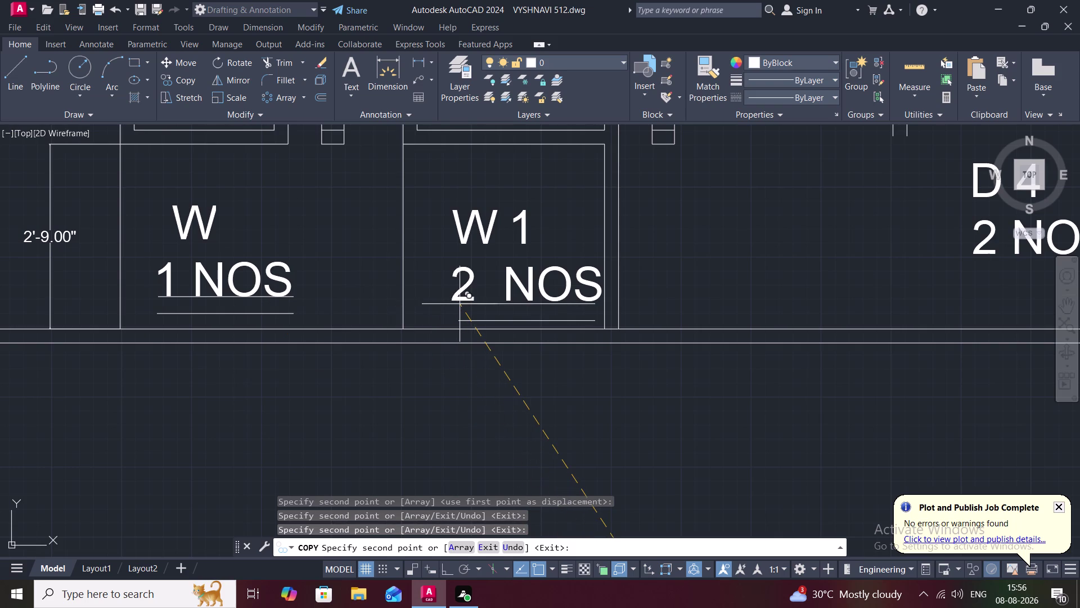
click(459, 304)
middle_drag(632, 252, 436, 279)
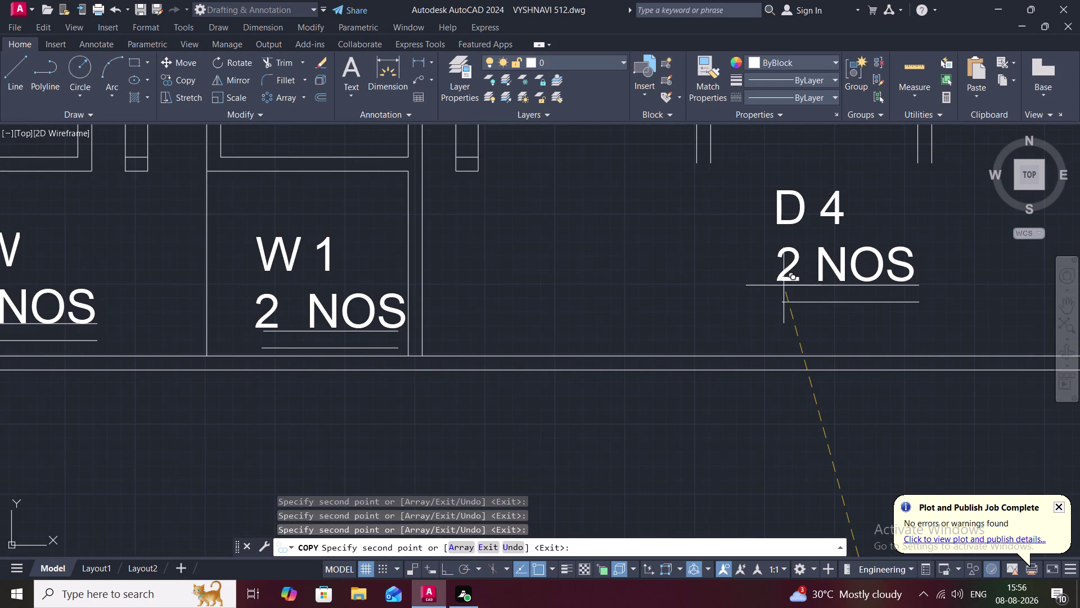
click(784, 286)
Place underline copies beneath the D 3, D 2, D and D 1 quantity labels.
scroll(down, 3)
middle_drag(612, 256, 561, 387)
scroll(down, 3)
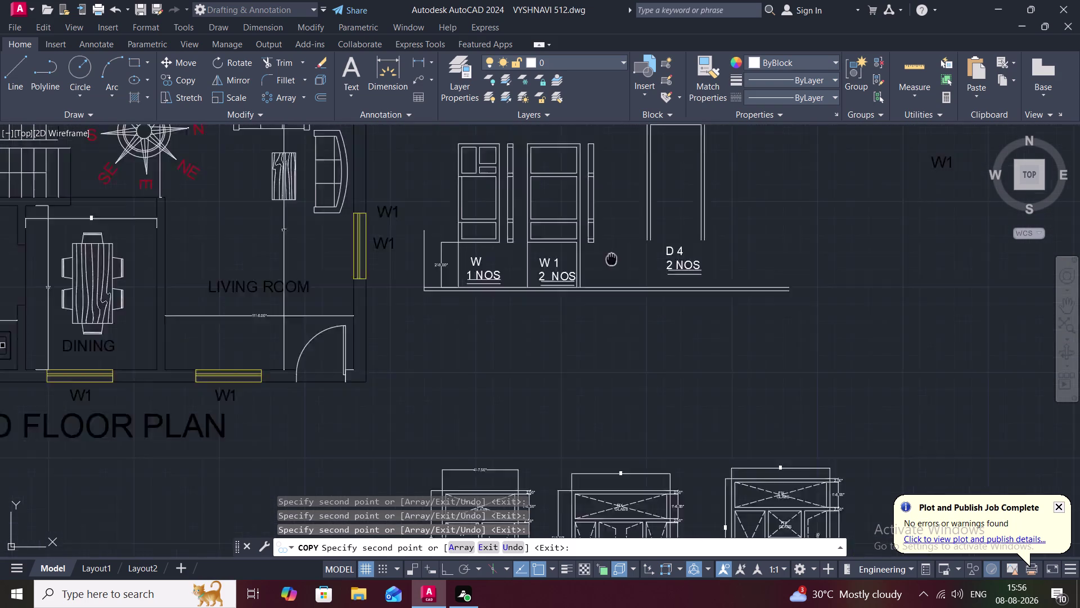
middle_drag(561, 387, 532, 420)
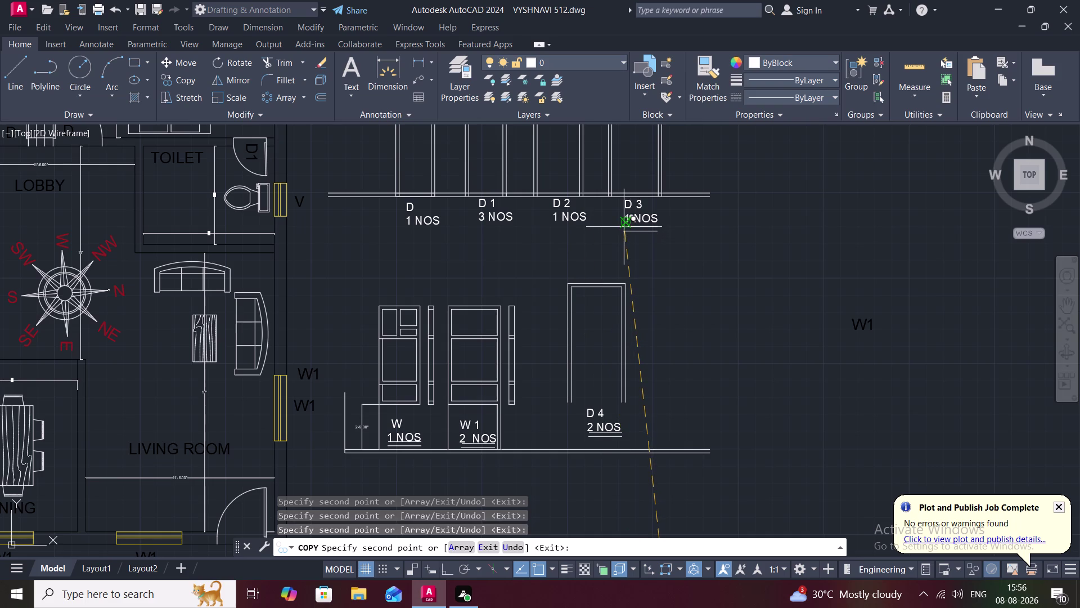
click(626, 229)
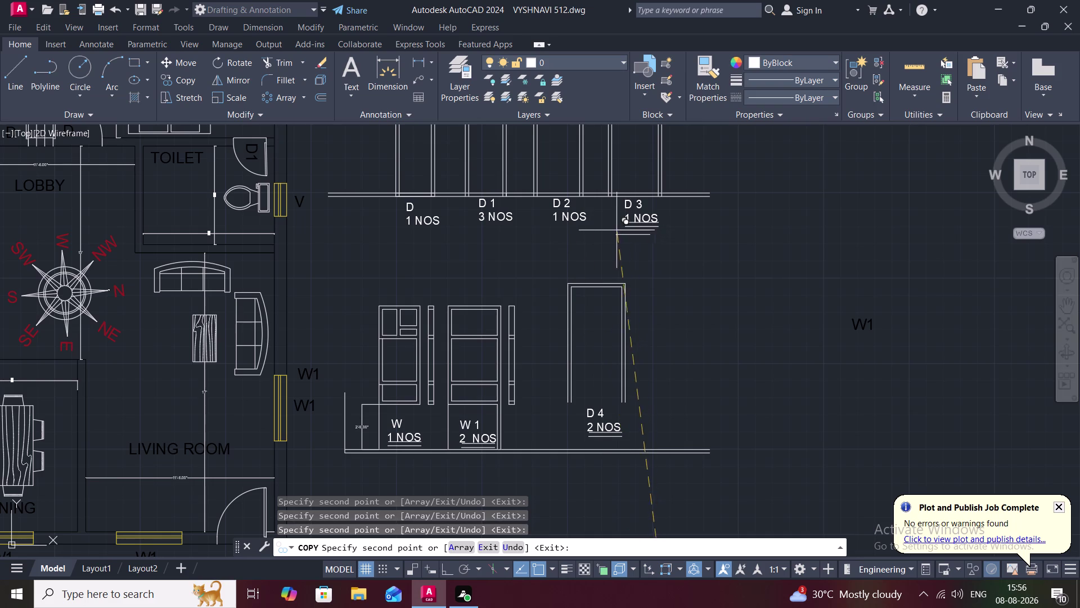
click(551, 223)
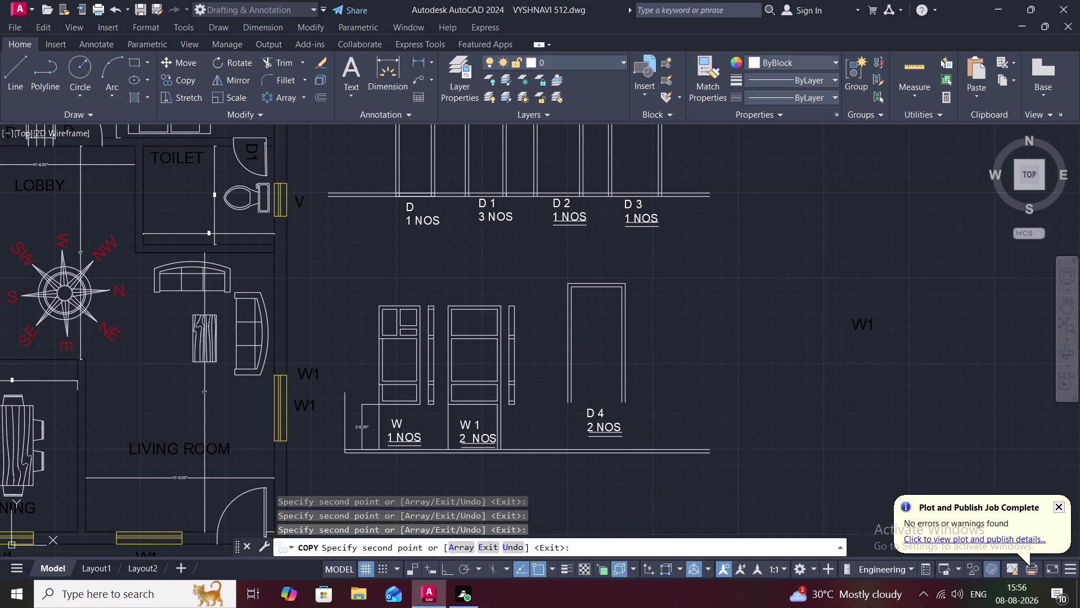
click(478, 221)
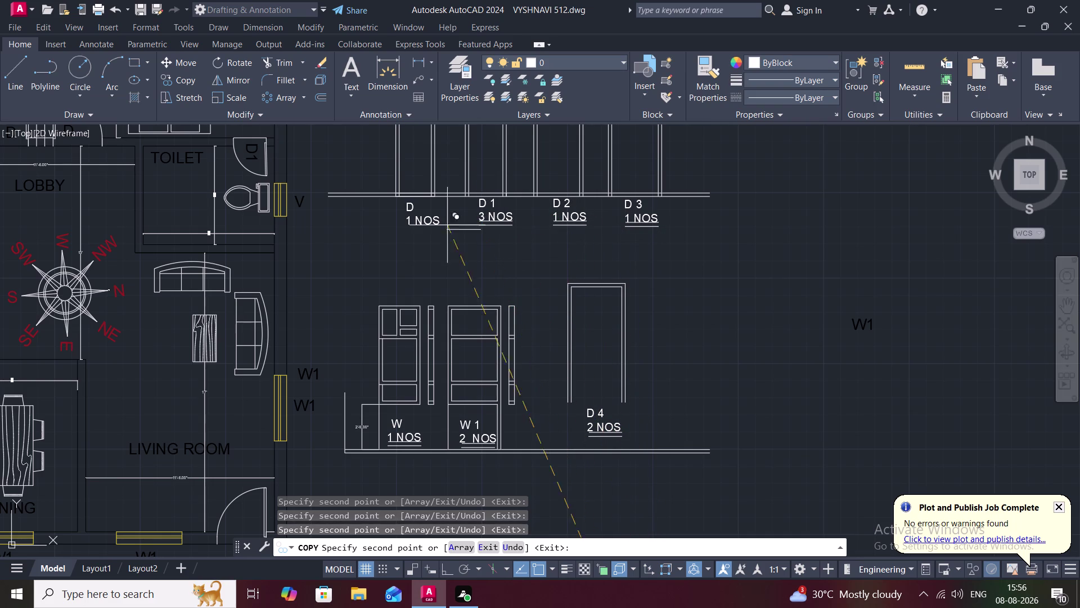
click(406, 227)
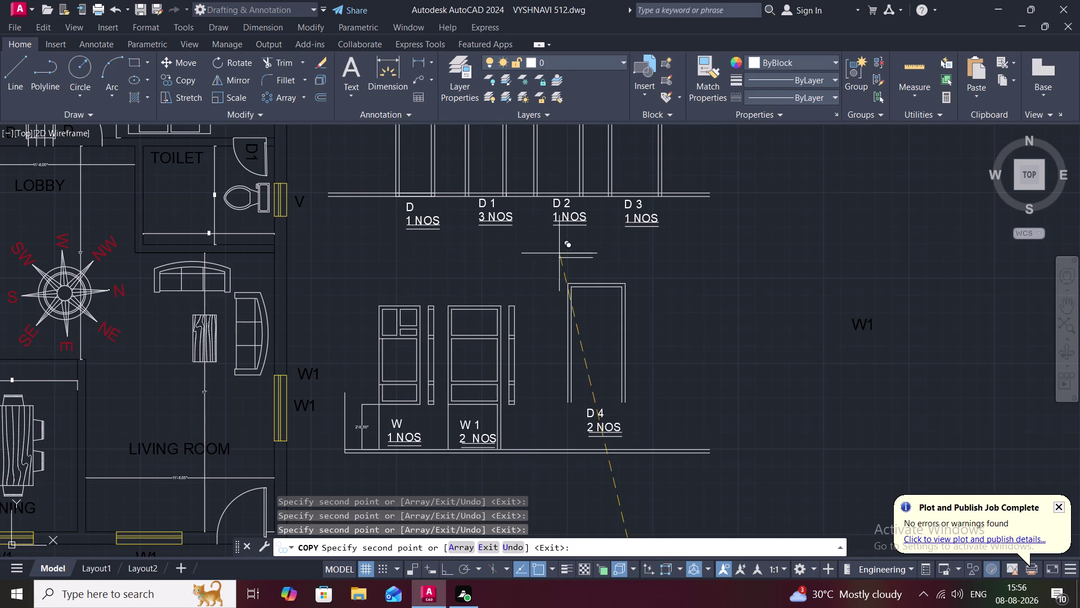
key(Escape)
key(m)
key(space)
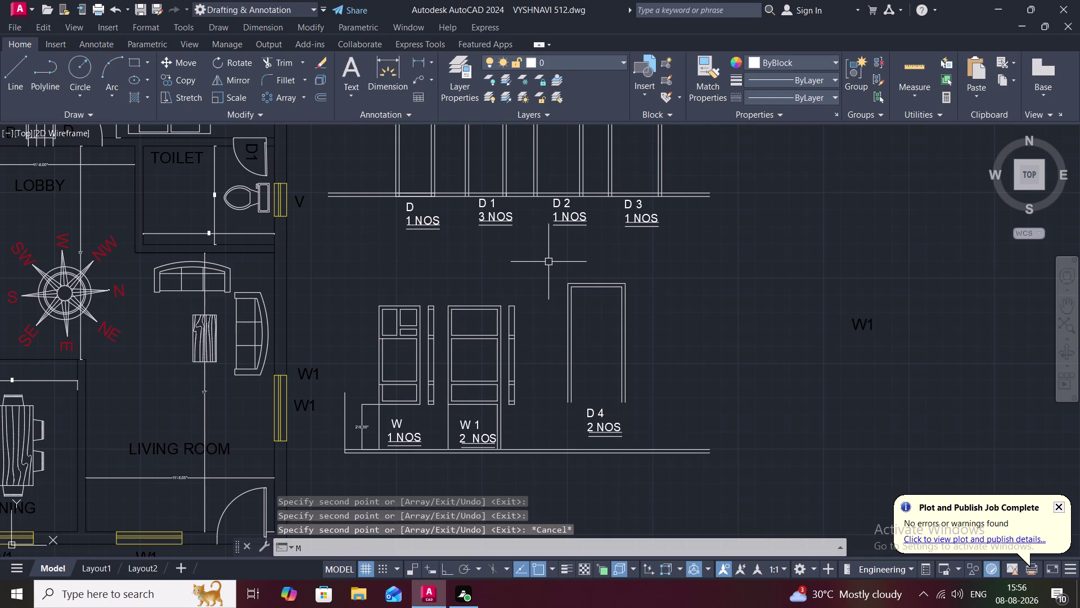
Move the double underlines under D and D 1 slightly lower.
scroll(up, 3)
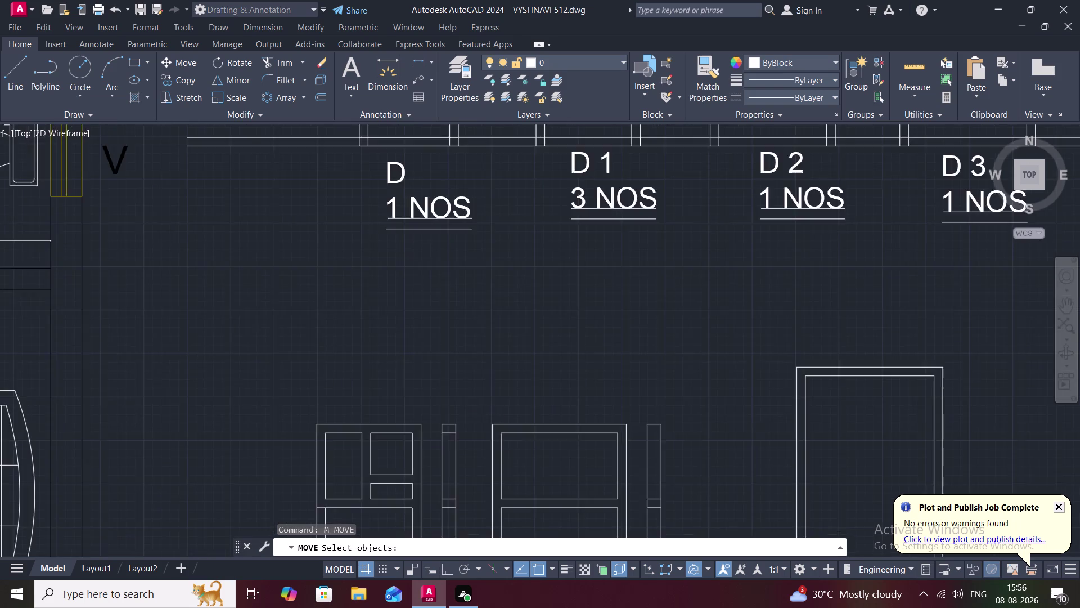
click(393, 209)
click(393, 230)
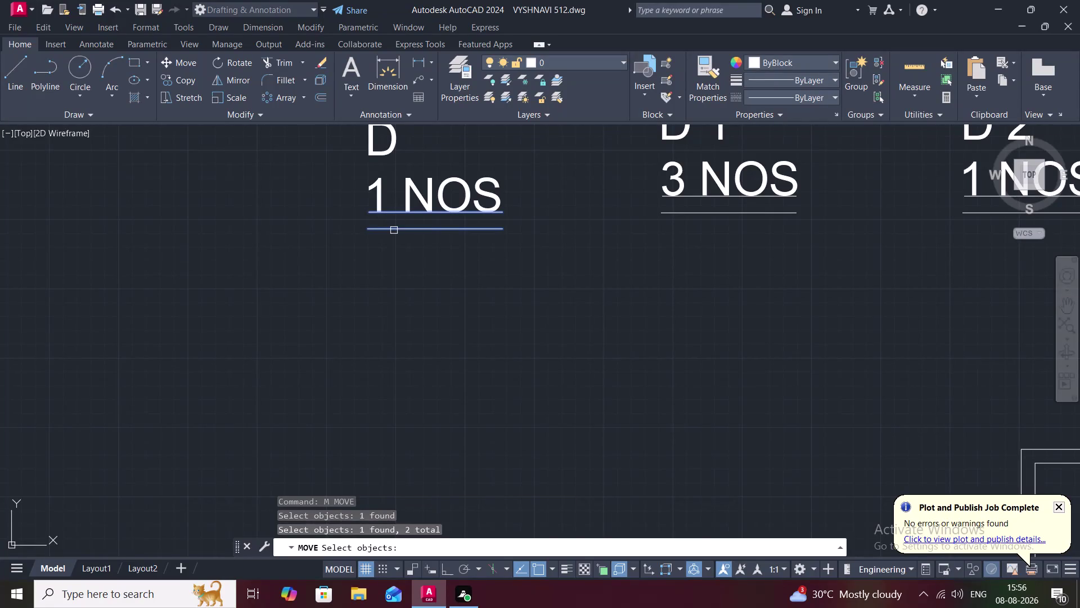
right_click(394, 230)
click(367, 229)
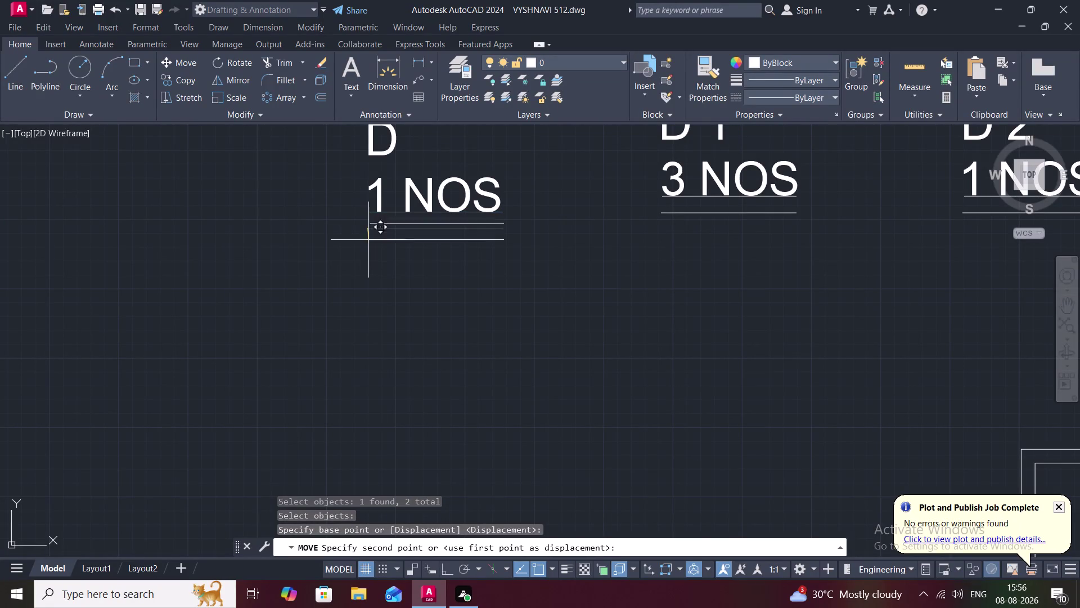
click(369, 243)
key(space)
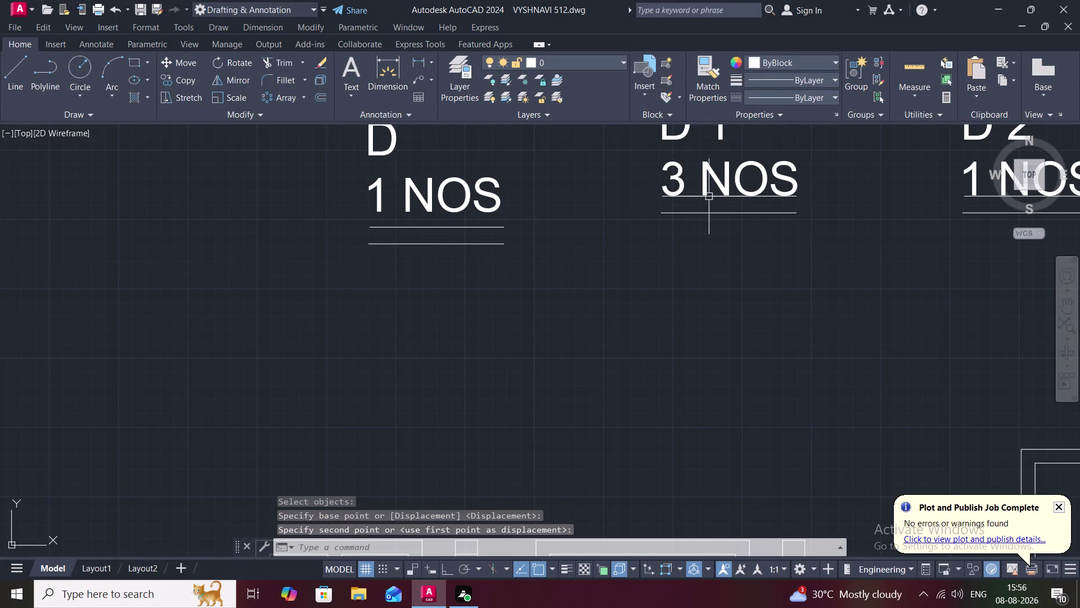
click(705, 196)
click(708, 214)
right_click(664, 211)
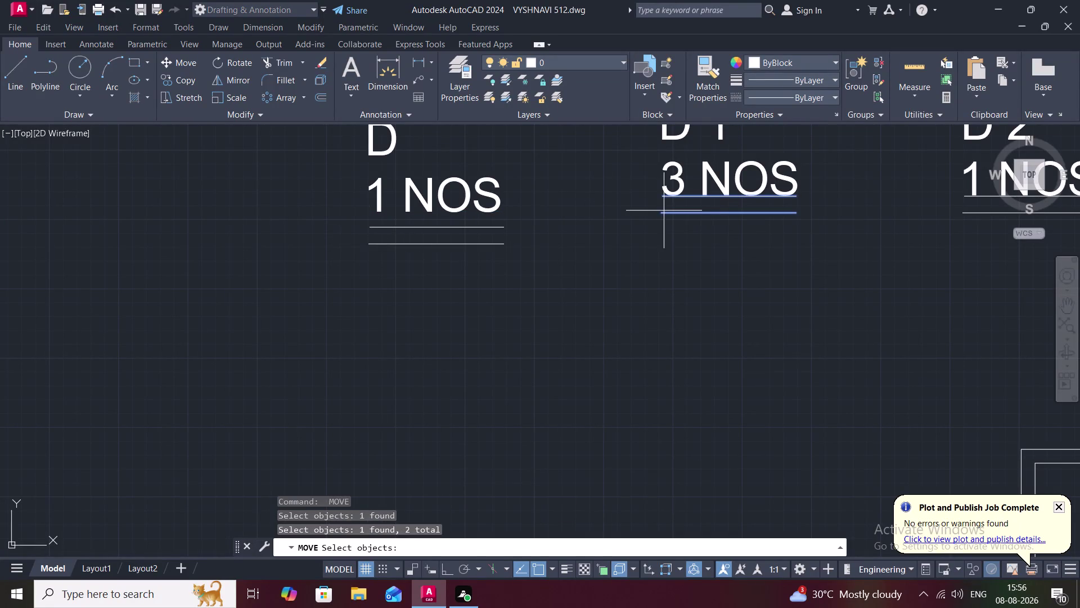
click(664, 210)
click(659, 229)
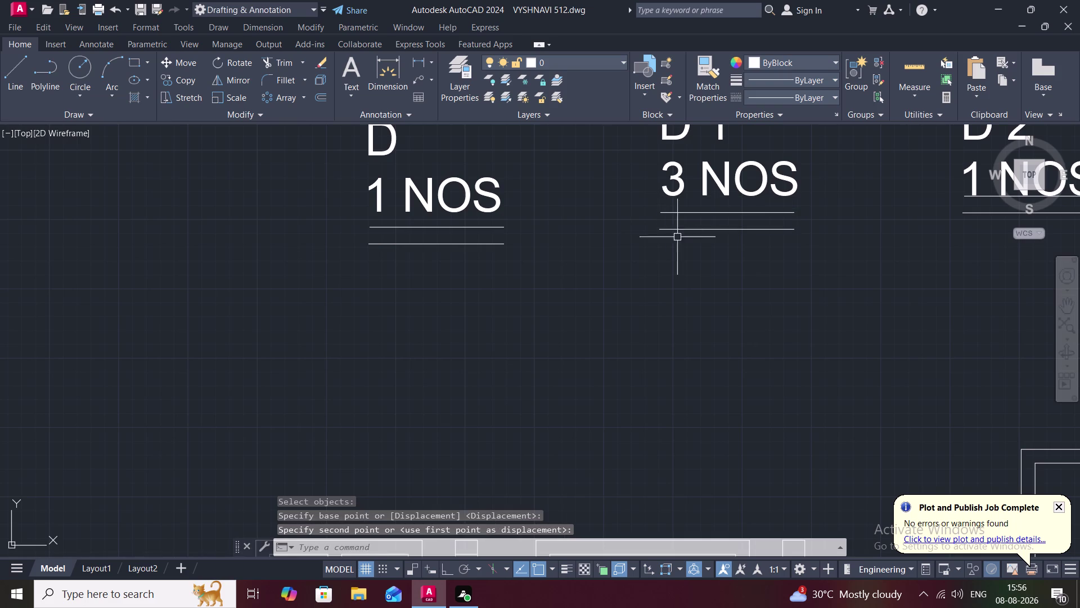
Lower the D 2 double underline so it clears its quantity text.
middle_drag(807, 218, 611, 262)
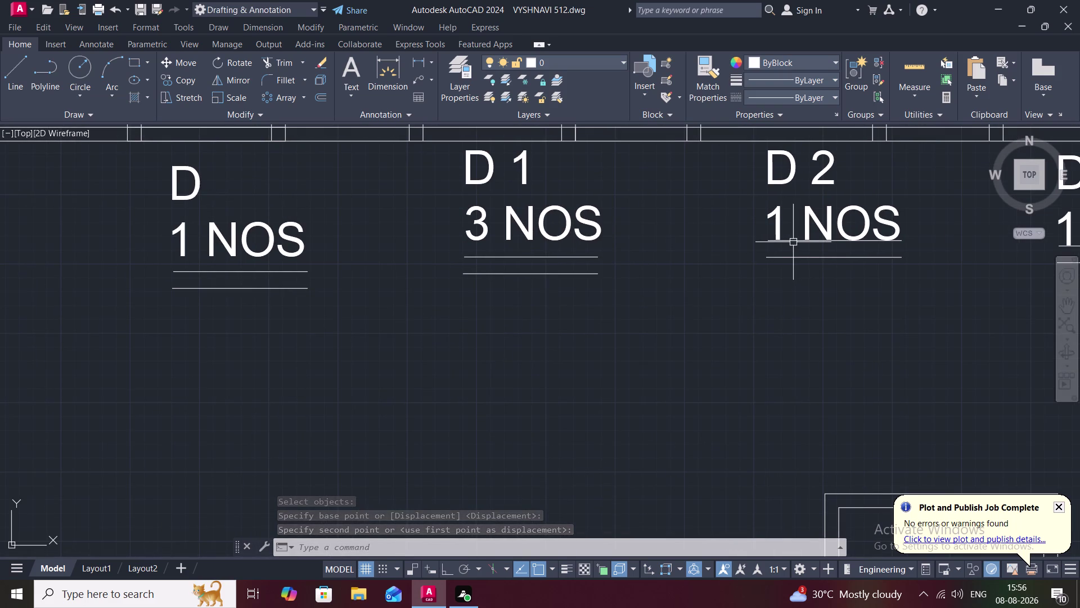
click(793, 242)
click(794, 259)
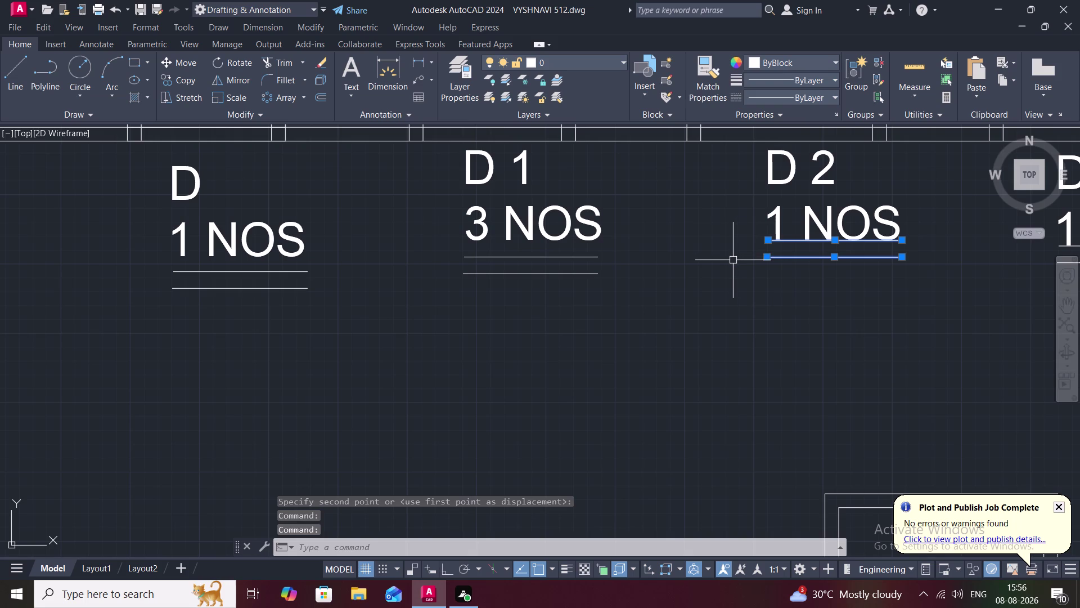
key(space)
click(770, 258)
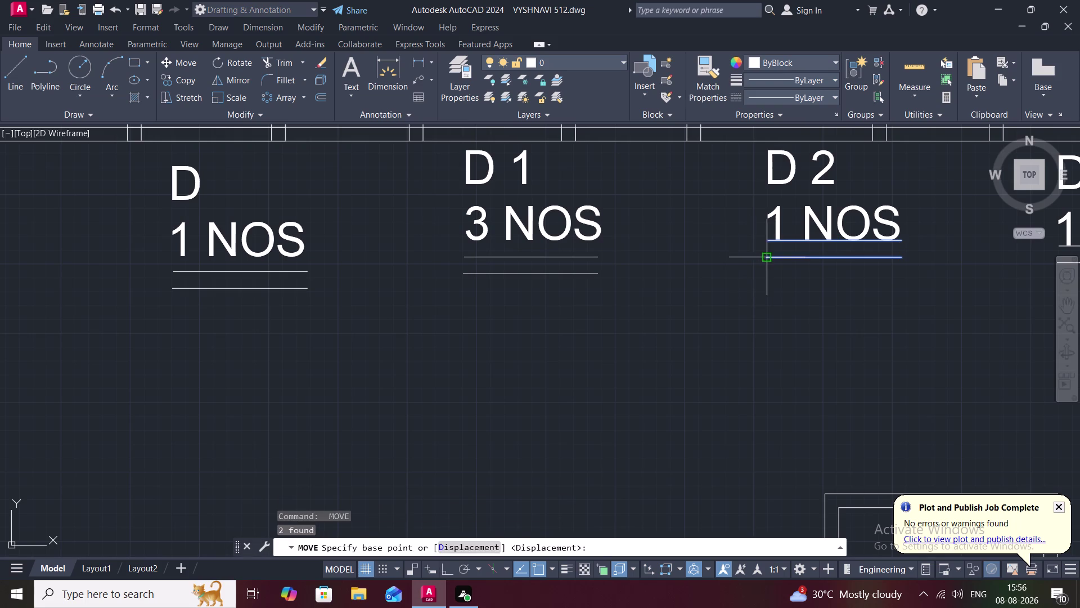
click(769, 273)
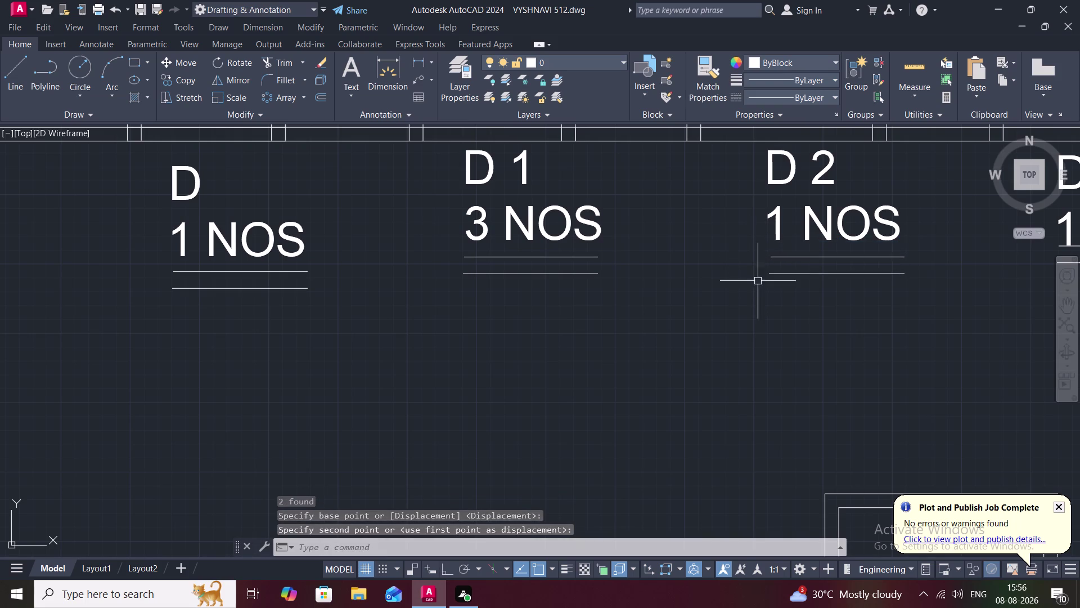
scroll(down, 3)
middle_drag(718, 284, 688, 146)
scroll(down, 3)
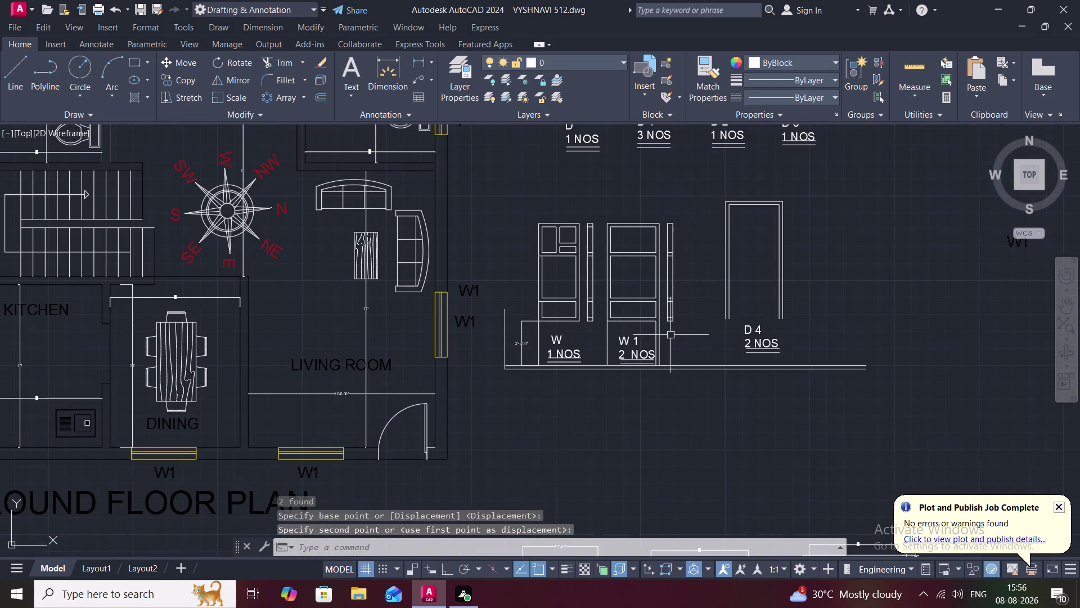
scroll(up, 3)
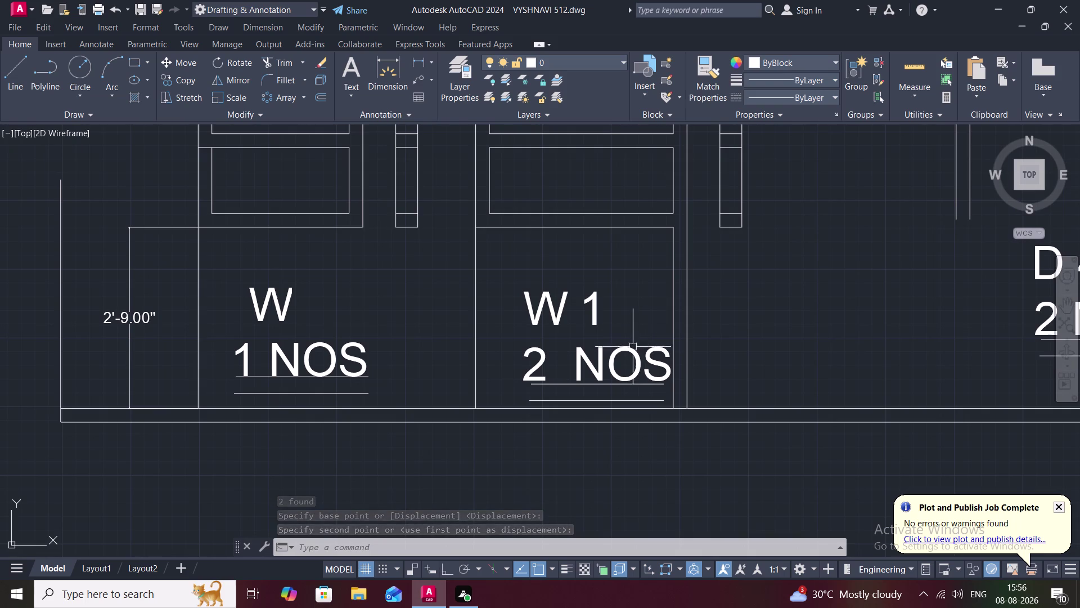
middle_drag(630, 351, 619, 291)
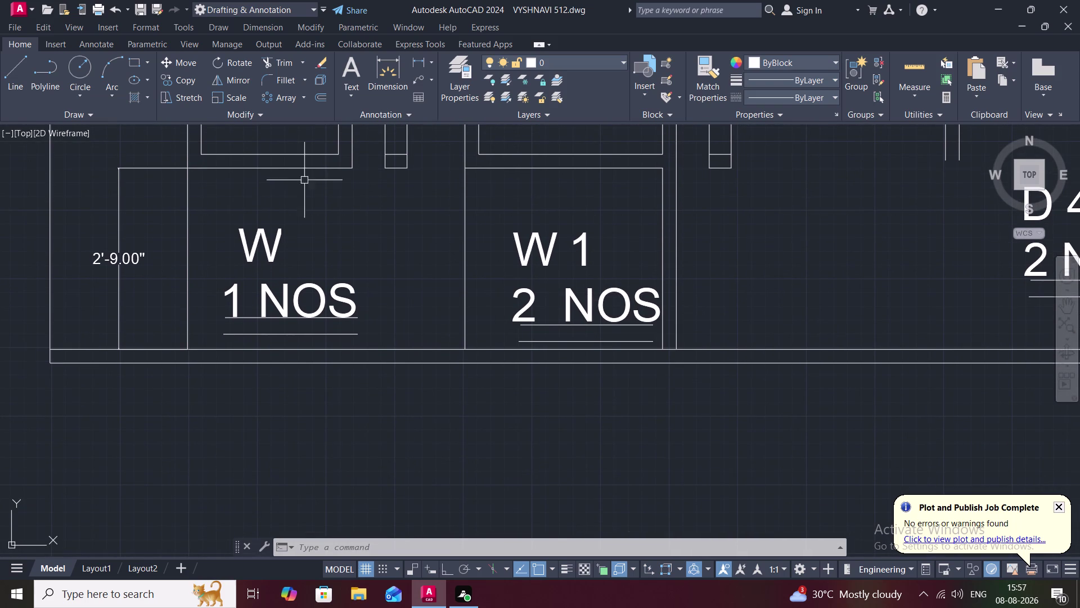
Raise the W and W 1 labels above their underlines with MOVE (M).
click(249, 237)
text(M)
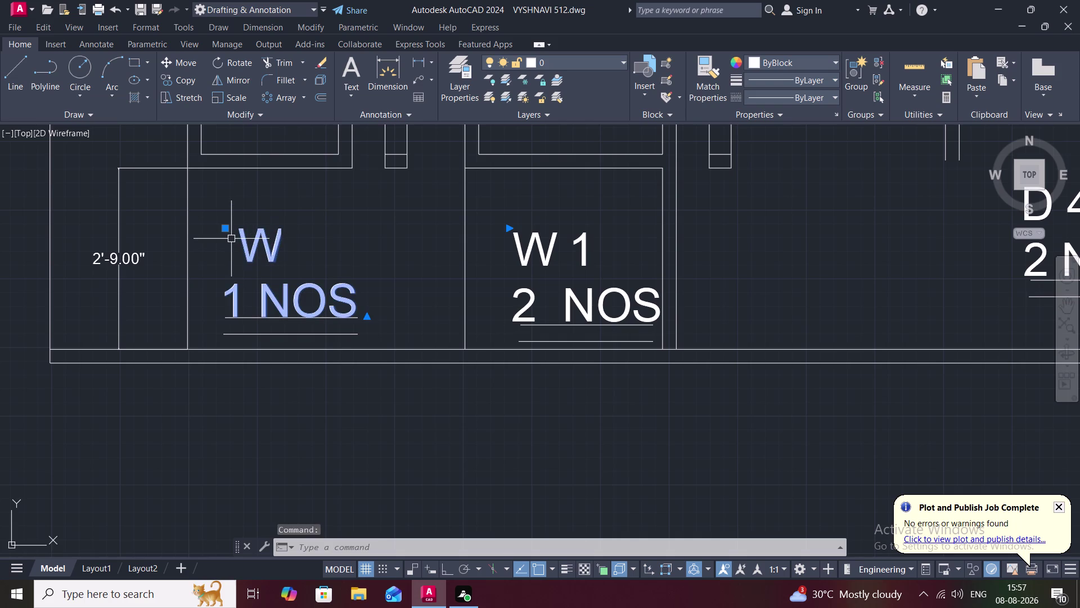
key(space)
click(244, 231)
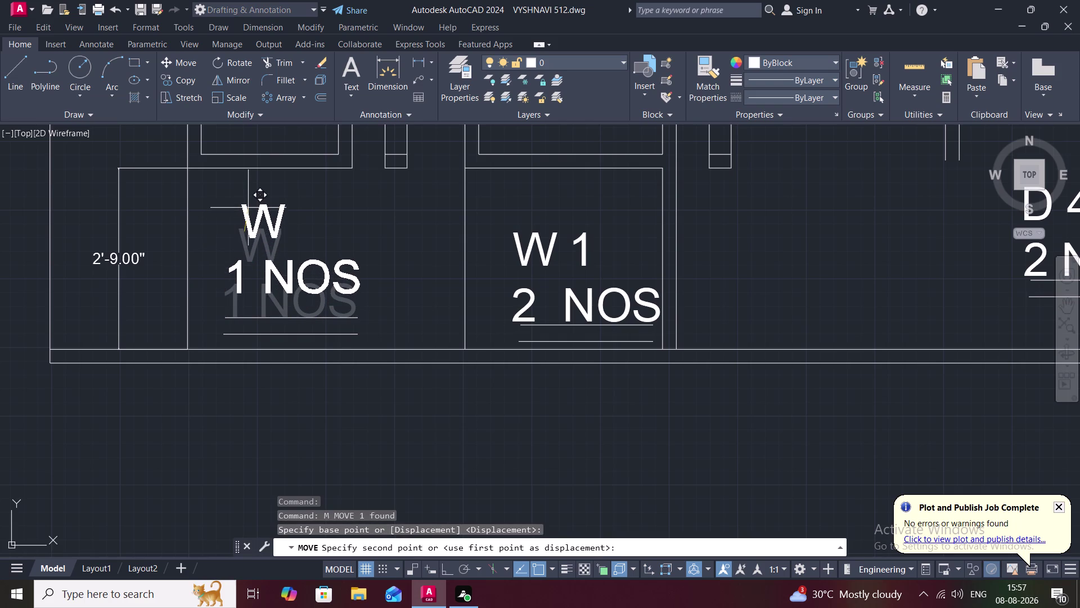
click(249, 197)
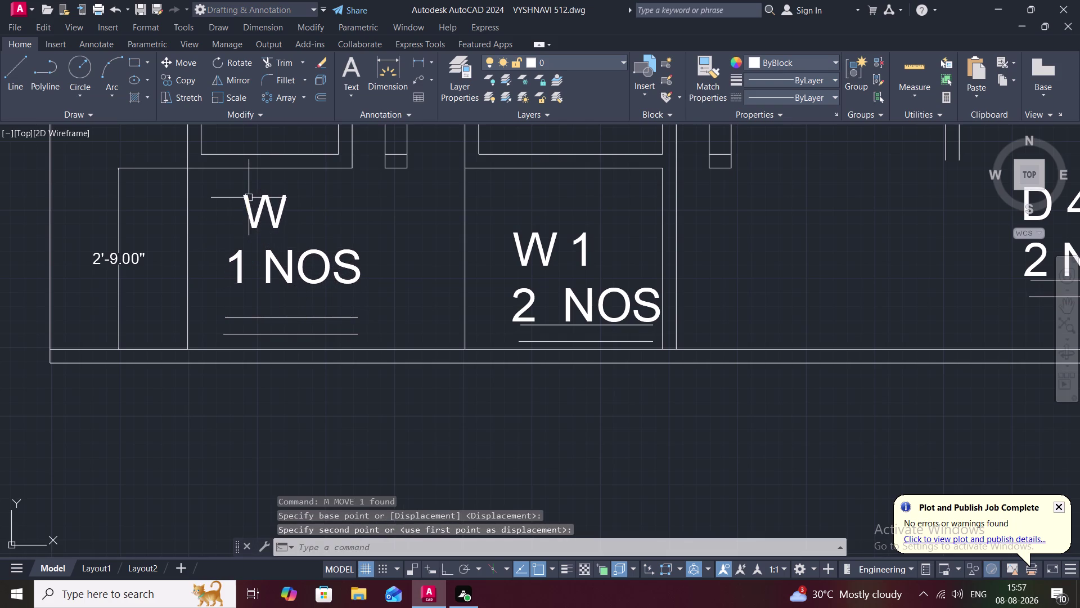
key(space)
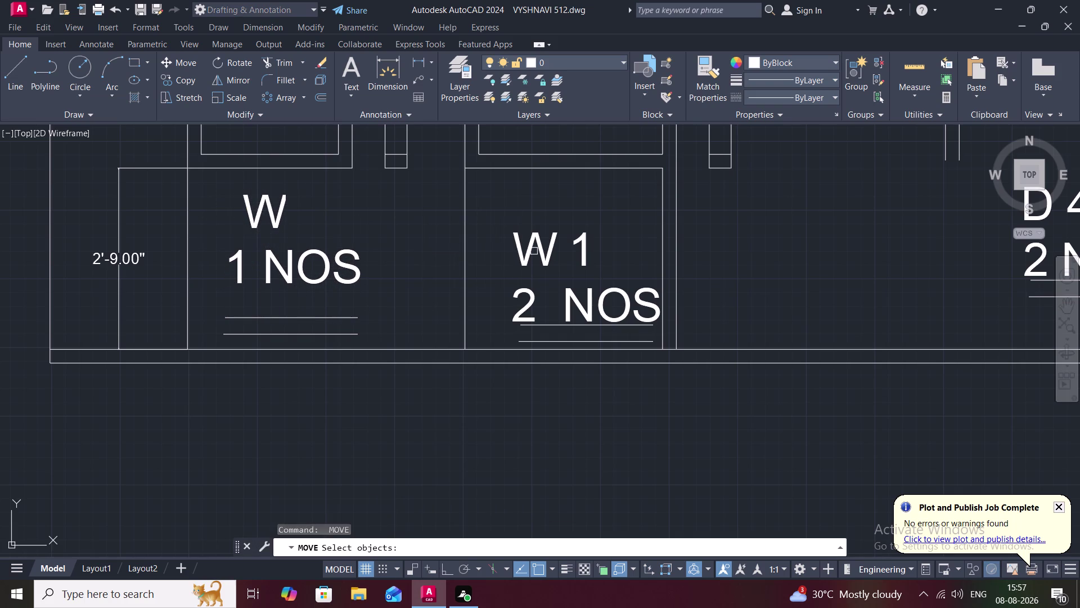
click(534, 251)
right_click(509, 235)
click(510, 235)
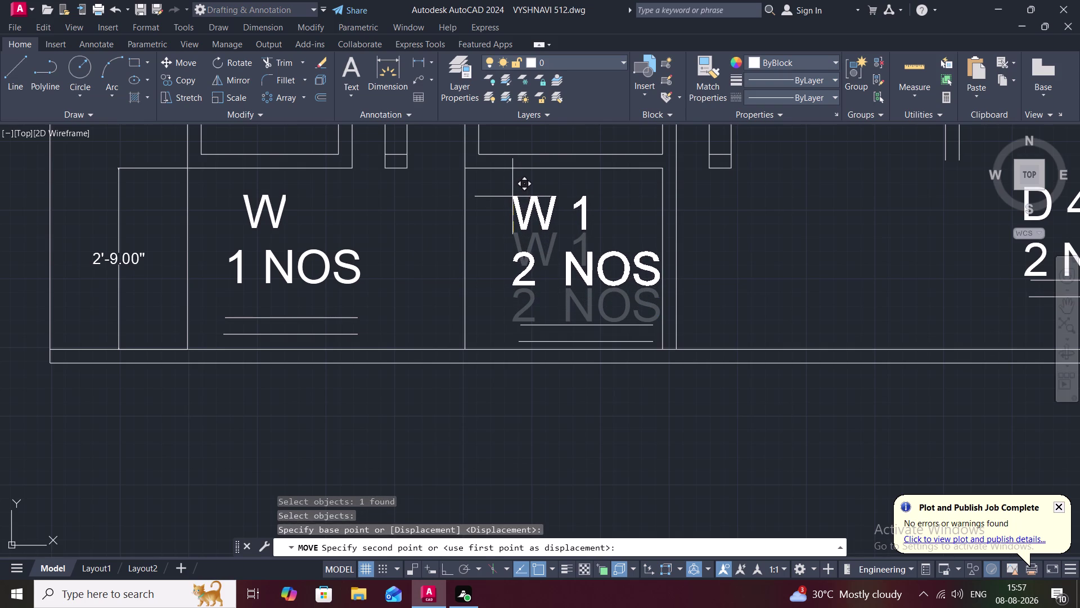
click(513, 196)
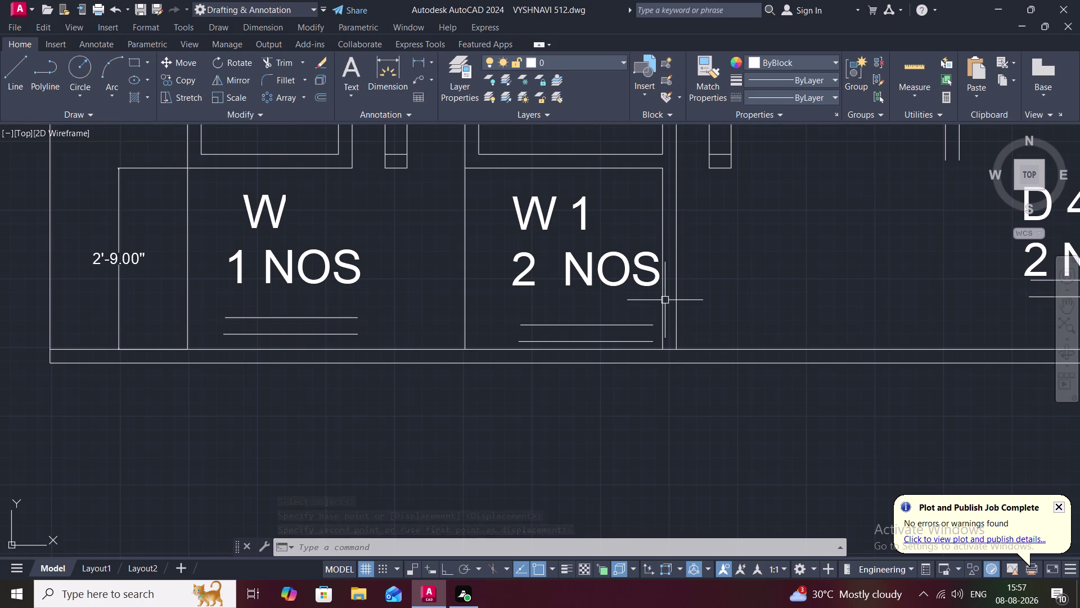
scroll(down, 3)
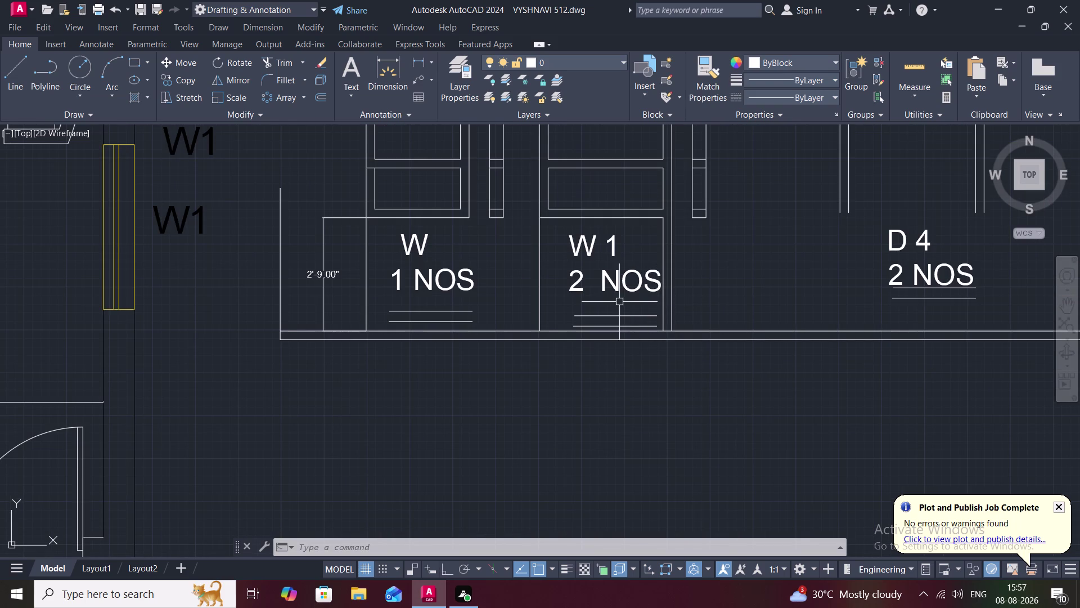
scroll(down, 3)
Shift the D4 door label slightly upward into place.
middle_drag(806, 263, 632, 298)
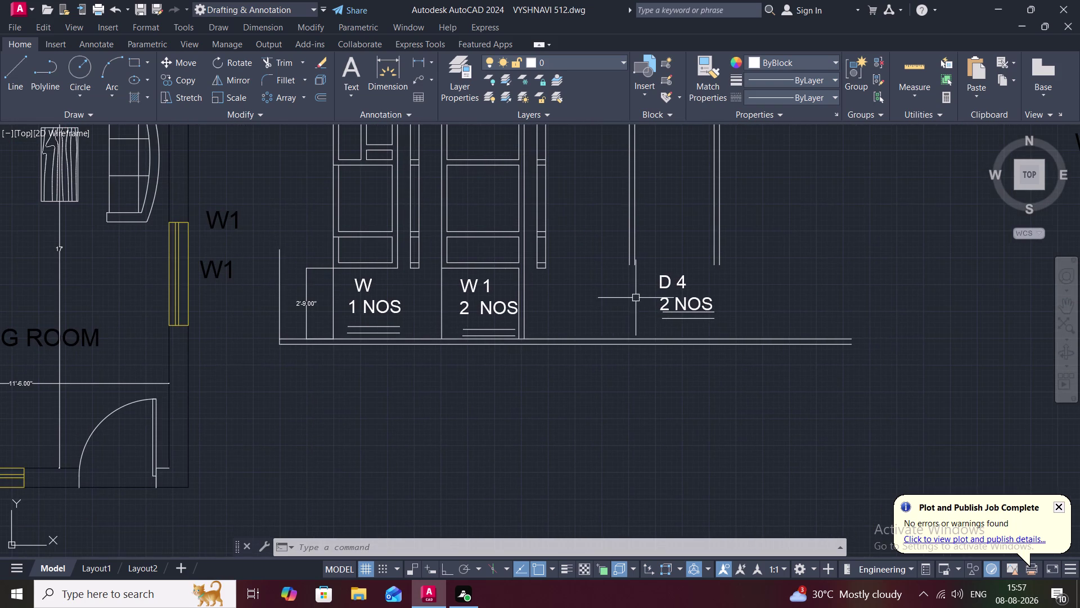
scroll(down, 3)
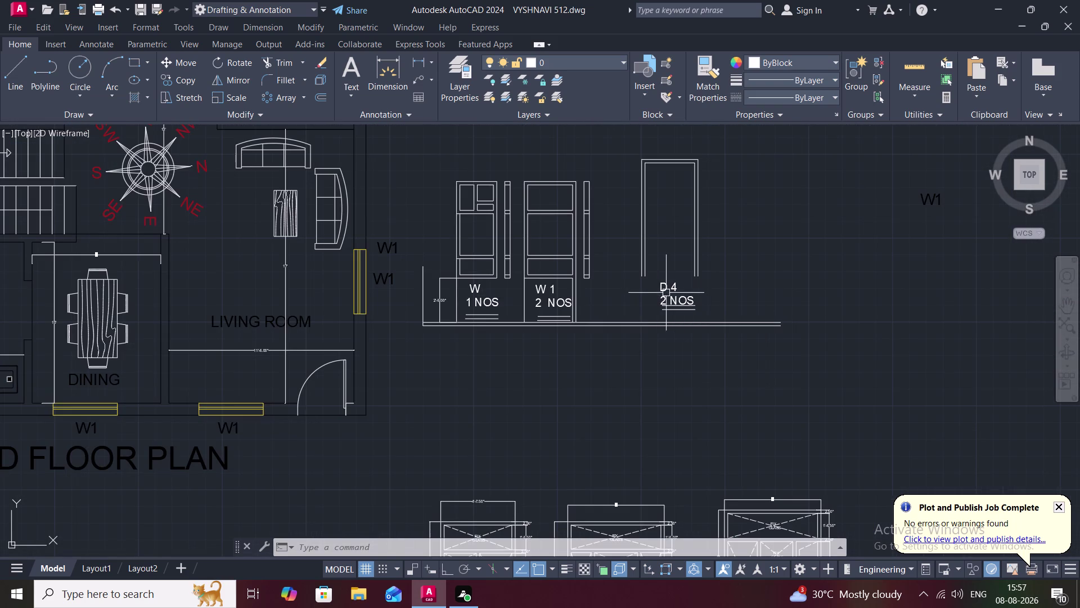
click(663, 291)
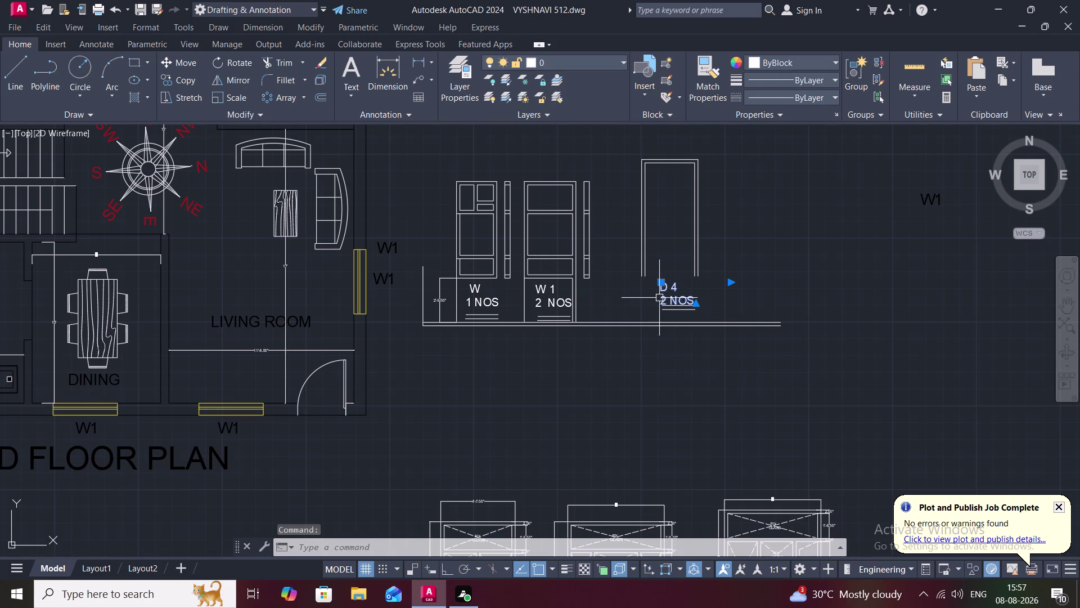
text(M)
key(space)
click(666, 284)
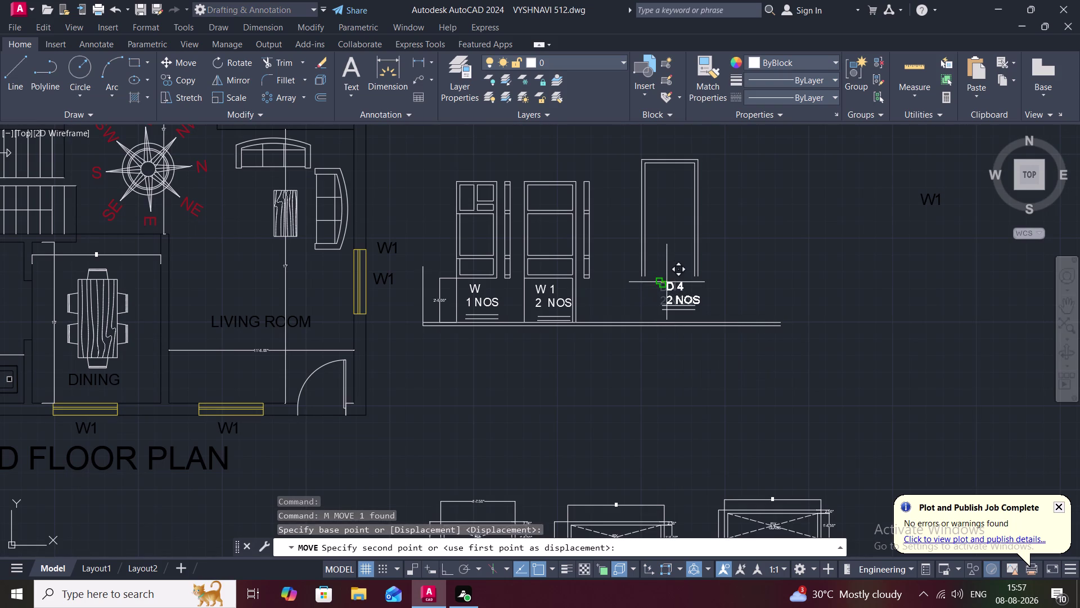
click(662, 275)
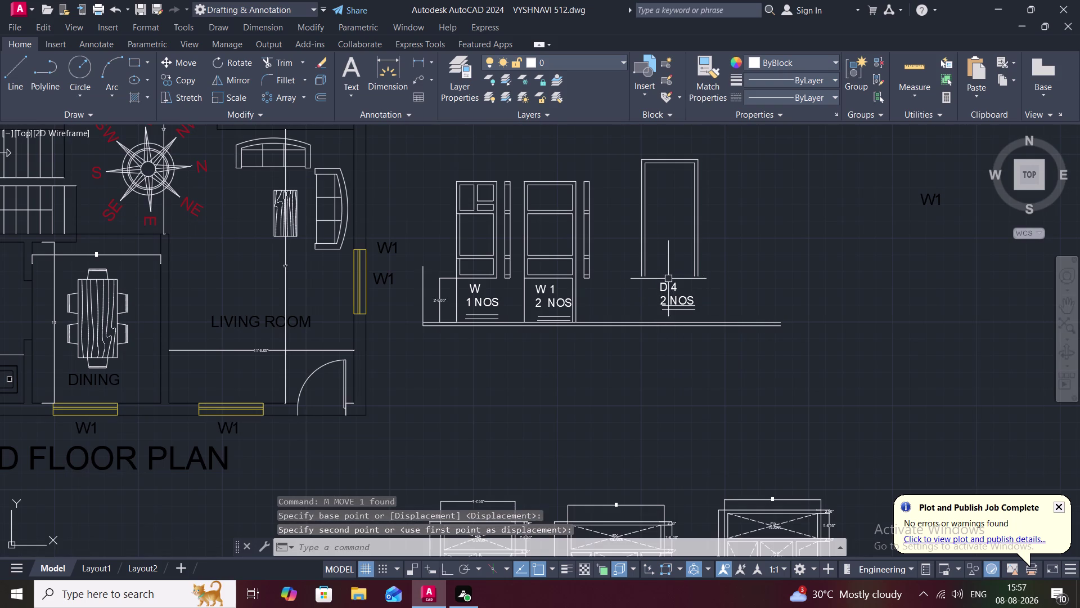
scroll(down, 3)
middle_click(630, 324)
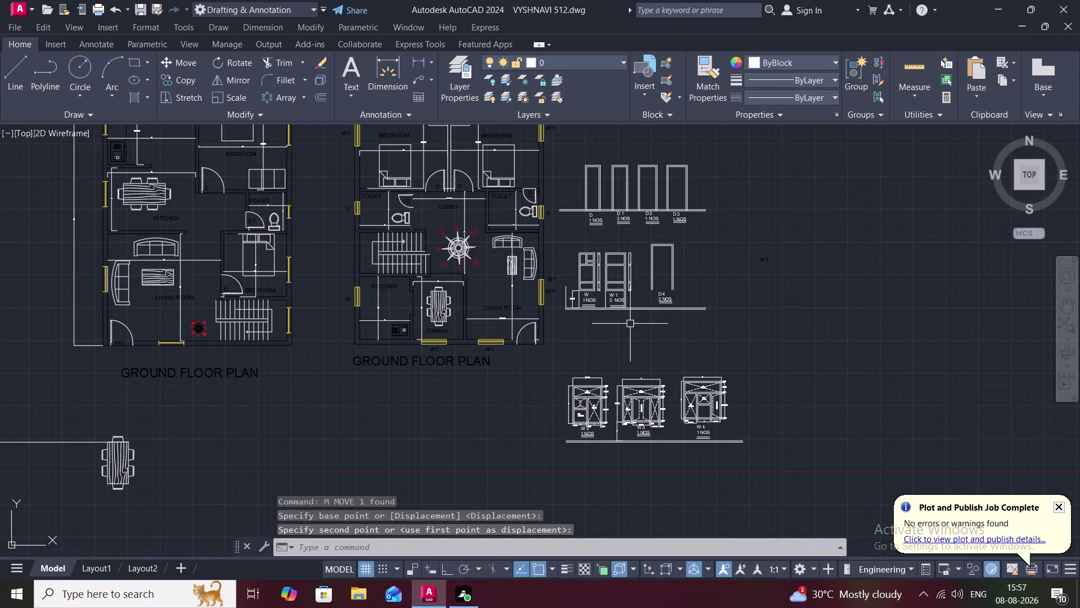
middle_drag(648, 434, 633, 393)
scroll(up, 3)
scroll(up, 3)
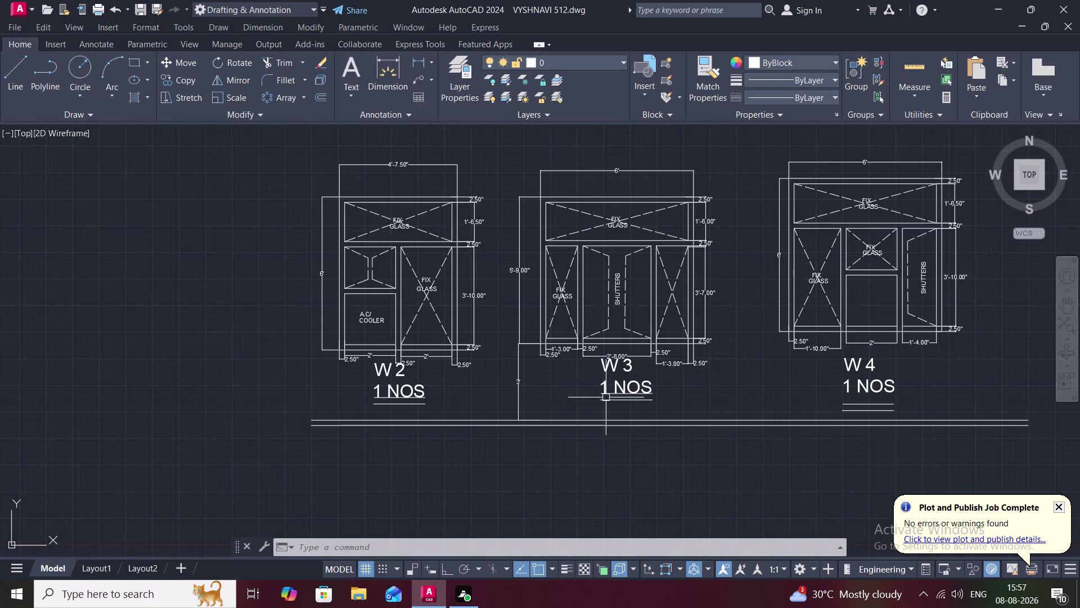
Move W3's double underline down to sit under its 1 NOS text.
click(611, 393)
click(606, 398)
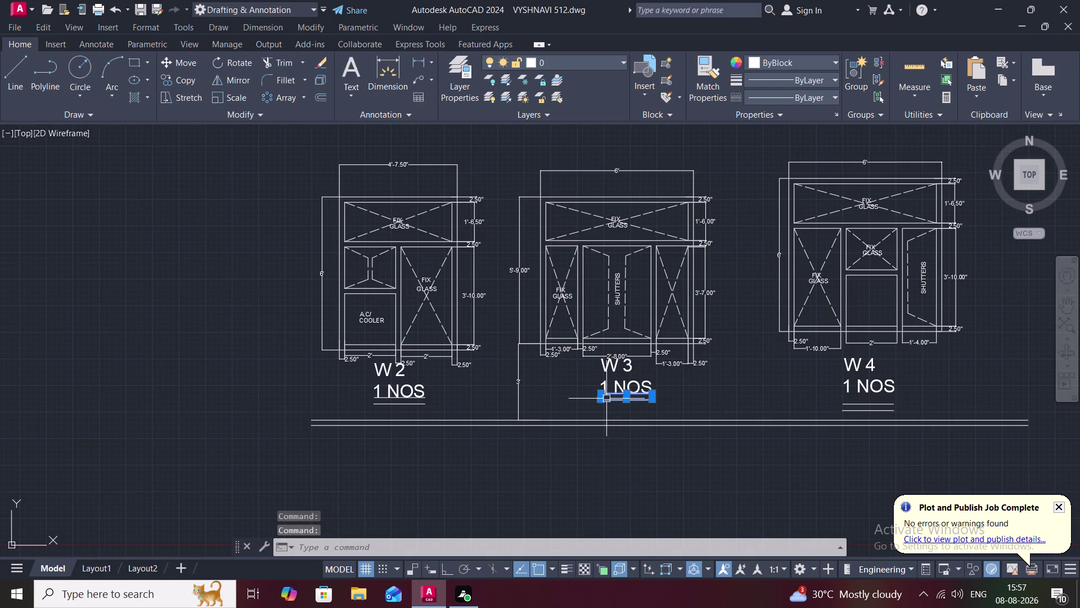
key(comma)
text(M)
key(space)
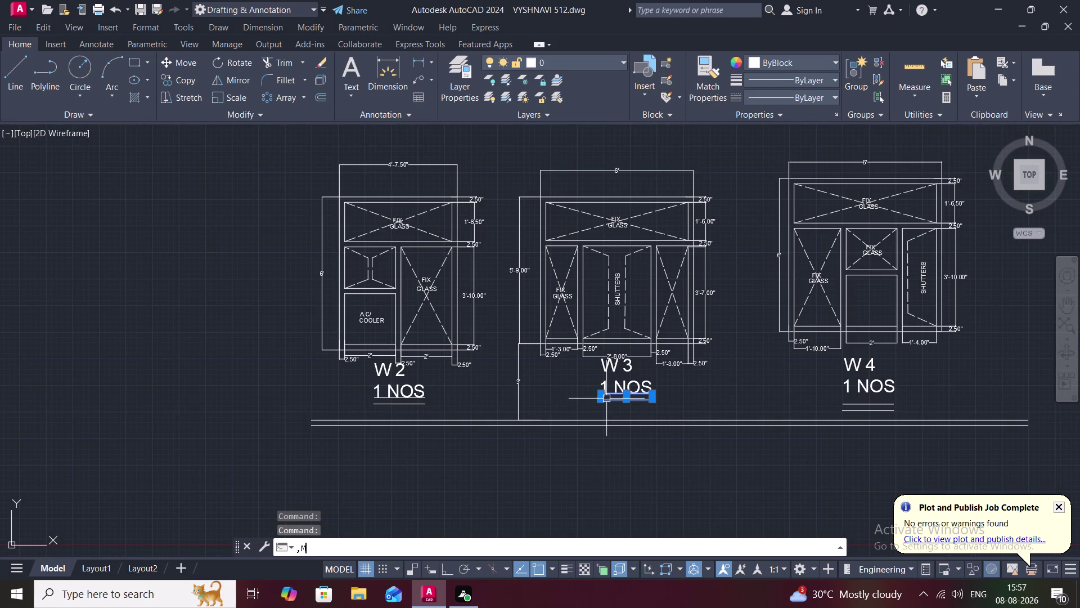
text(M)
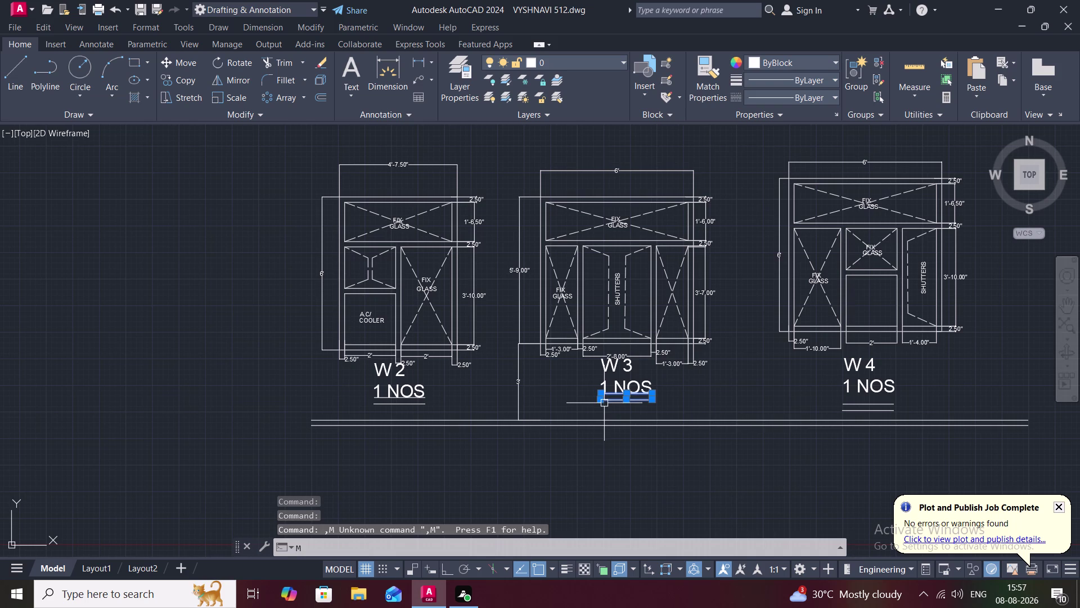
key(space)
click(603, 403)
click(603, 409)
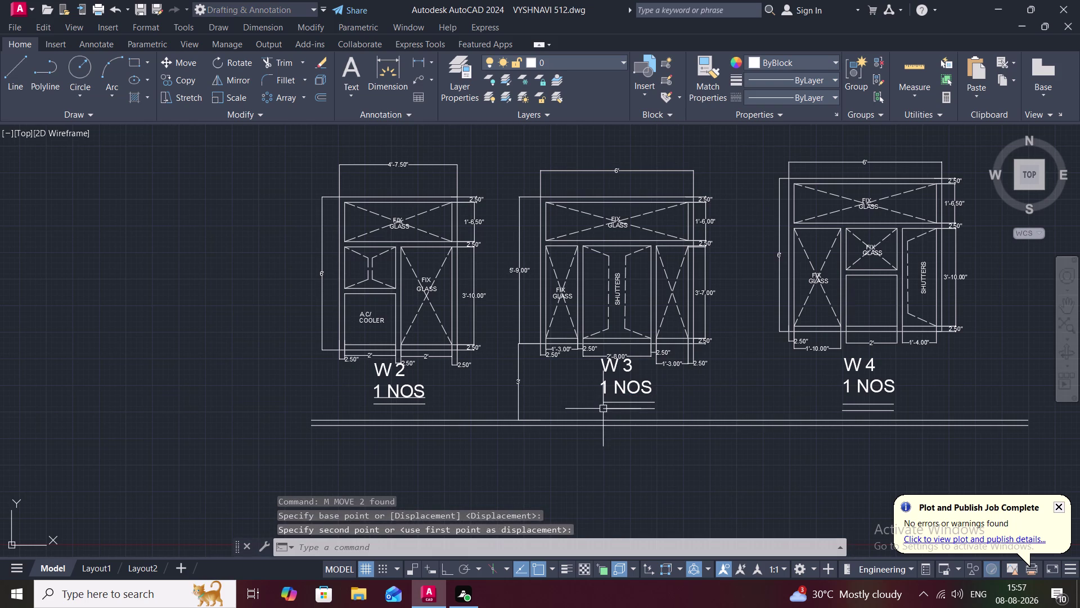
key(space)
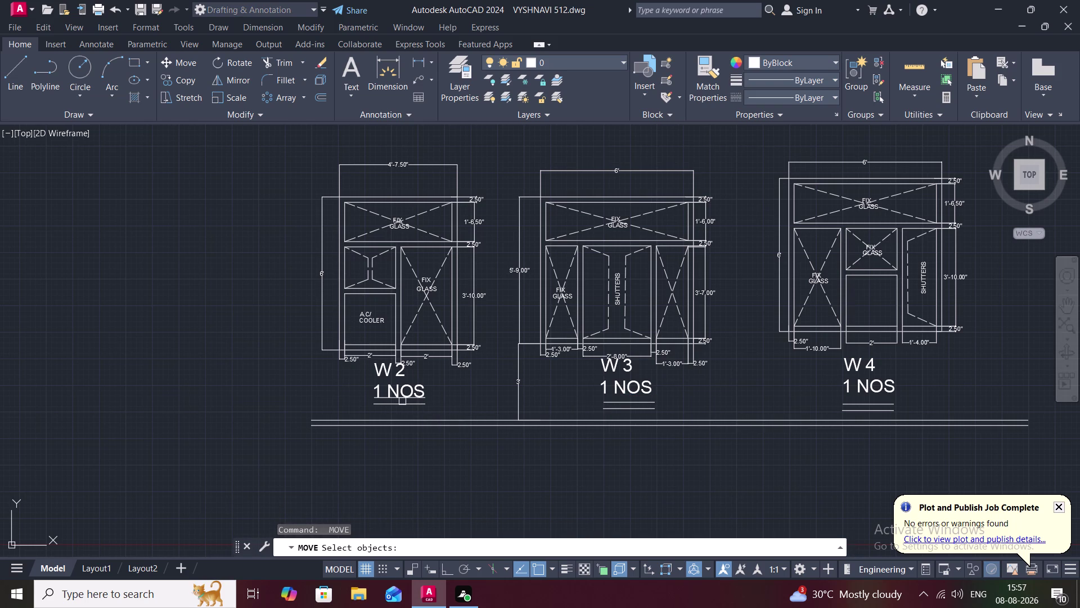
Move W2's double underline down to sit under its 1 NOS text.
click(400, 399)
click(400, 402)
right_click(399, 402)
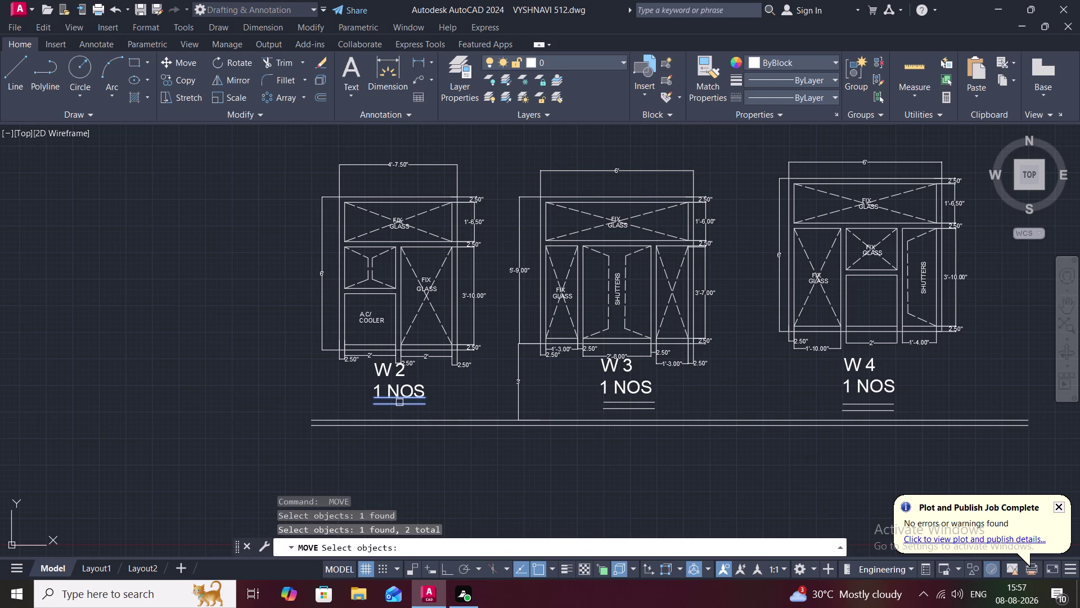
click(375, 403)
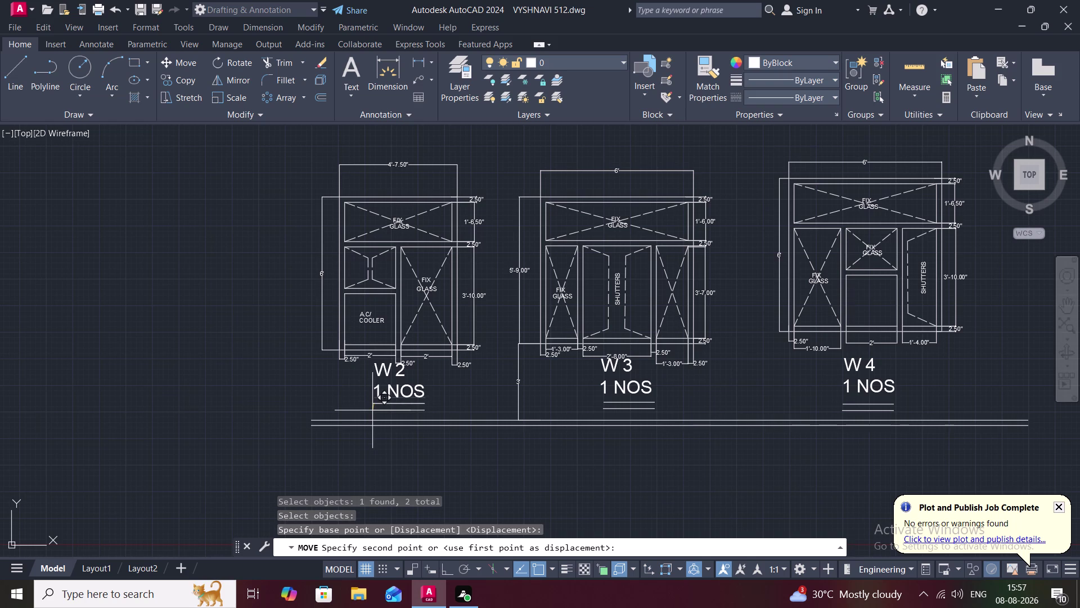
click(374, 410)
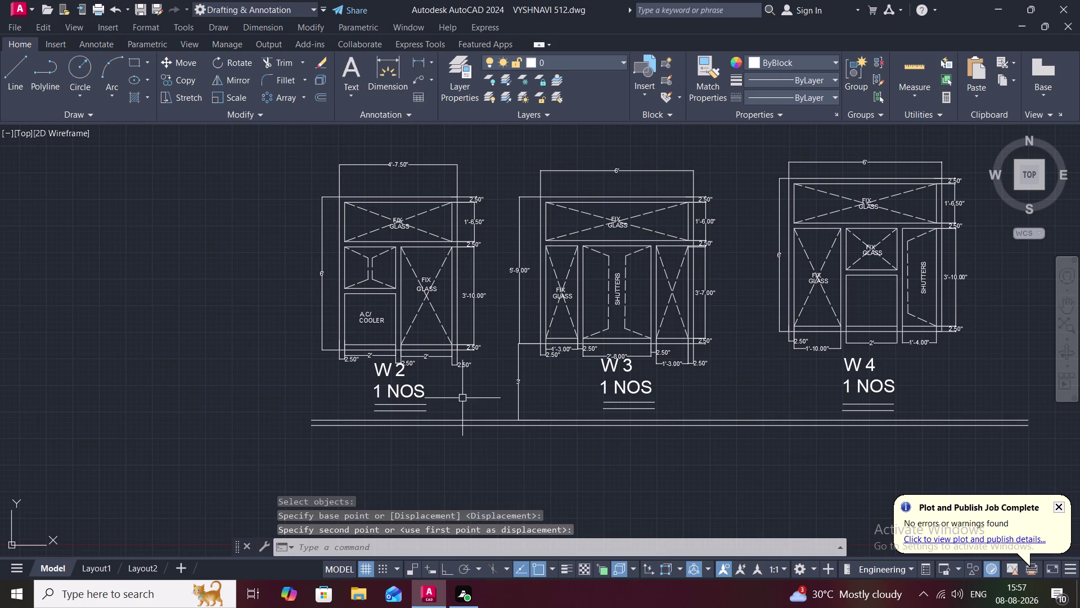
key(Escape)
scroll(down, 3)
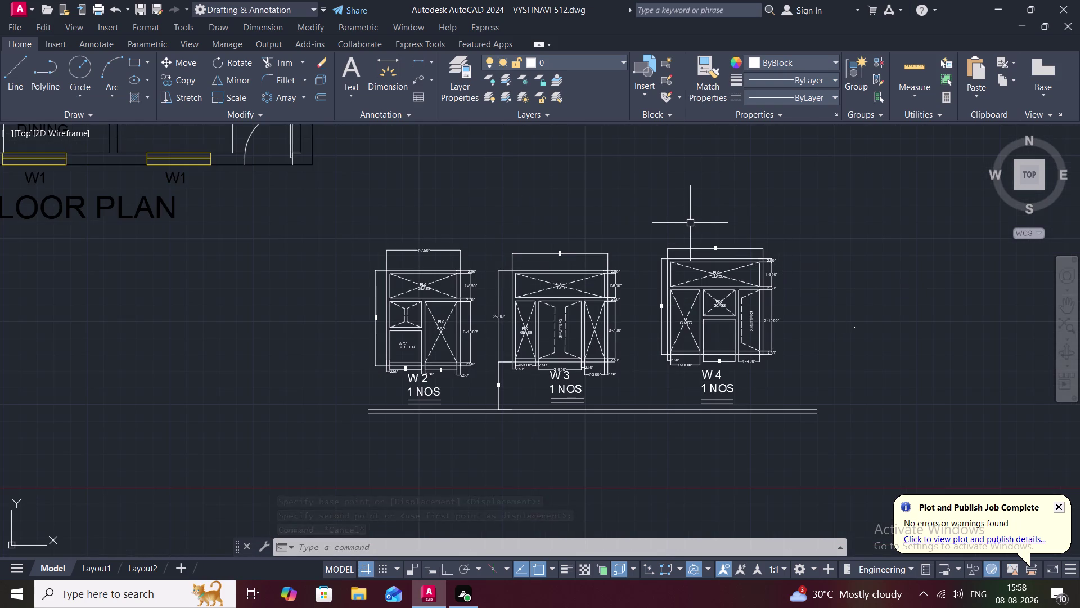
middle_drag(690, 222, 690, 319)
scroll(down, 3)
middle_drag(576, 207, 601, 354)
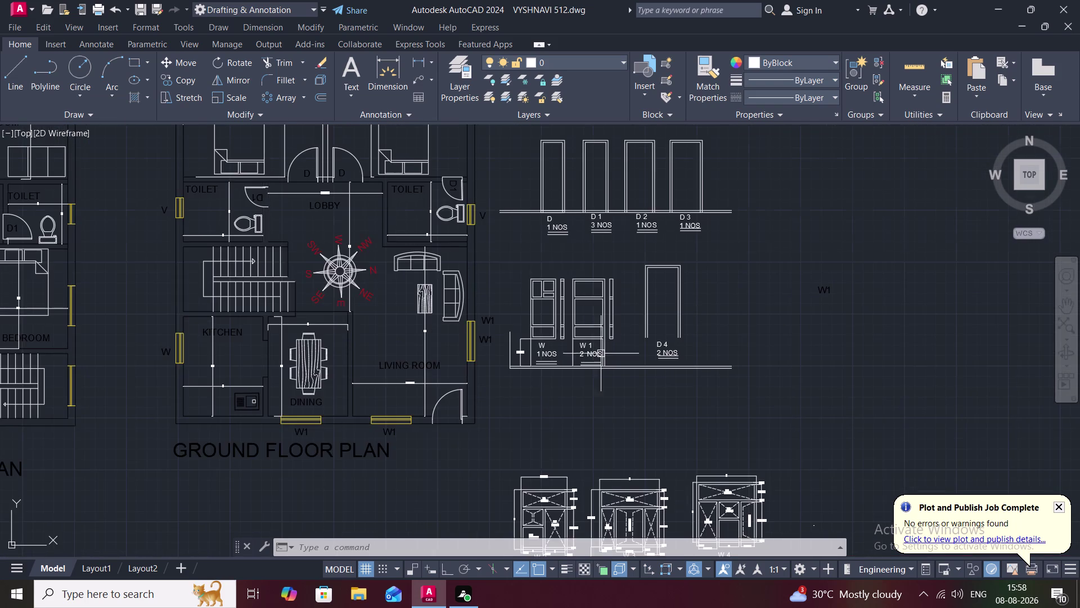
scroll(up, 3)
middle_drag(578, 292, 619, 315)
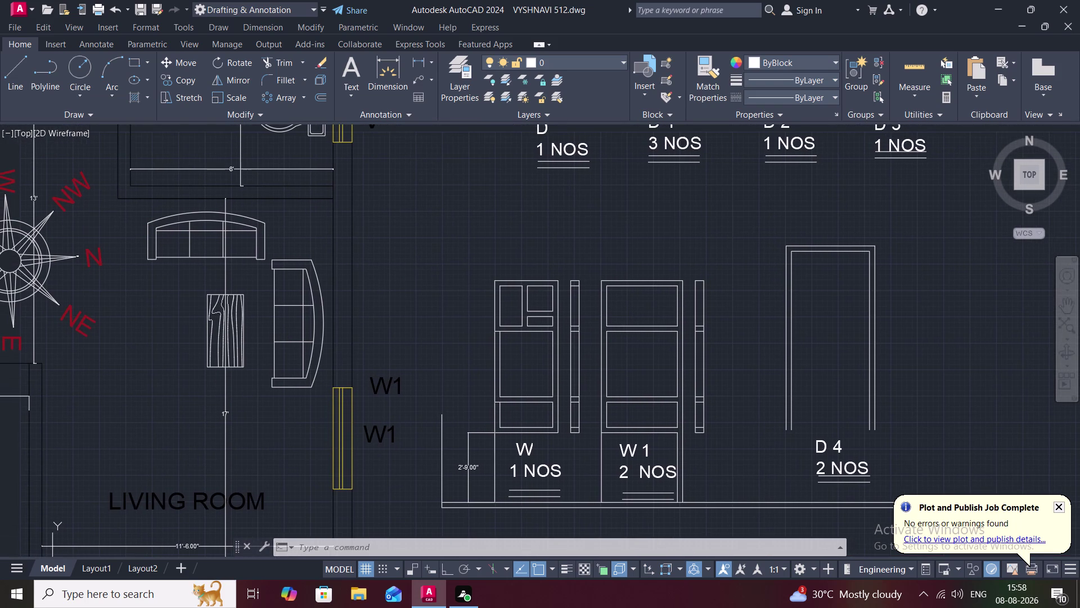
scroll(up, 3)
middle_drag(617, 315, 641, 300)
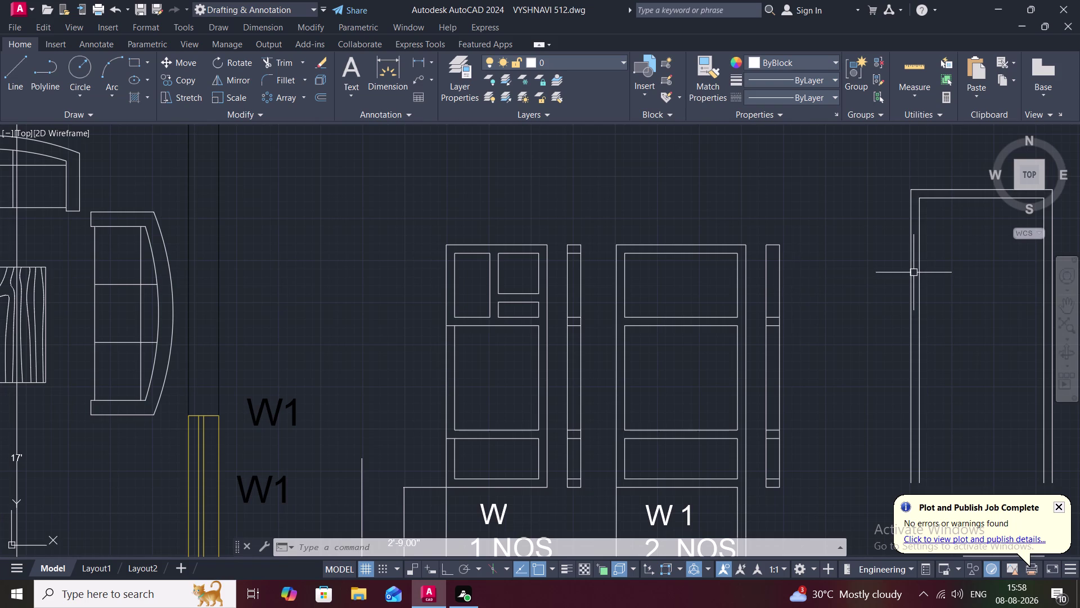
middle_drag(915, 271, 842, 266)
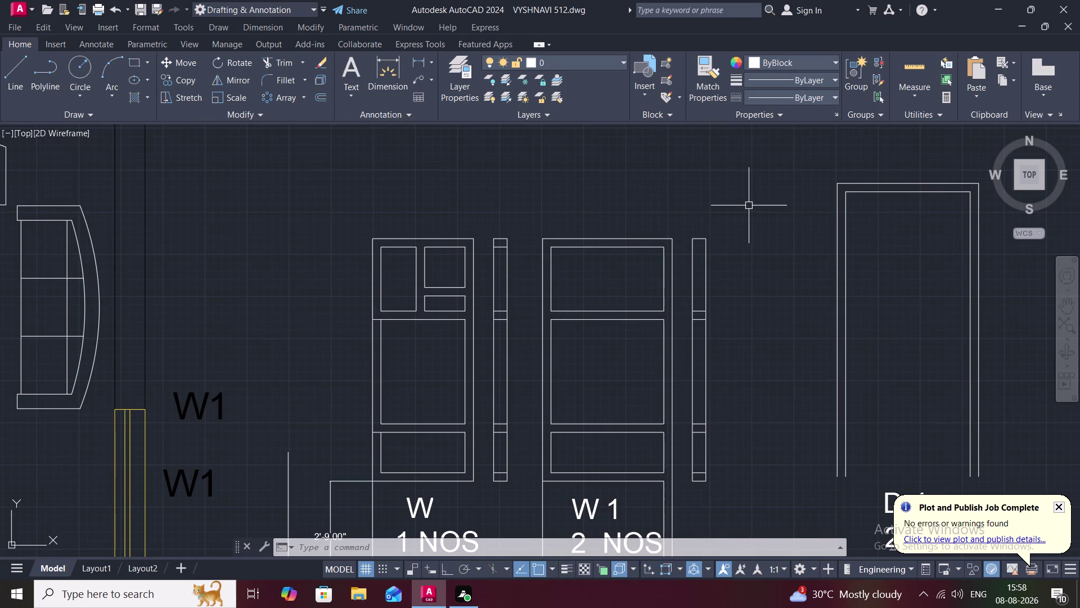
click(426, 60)
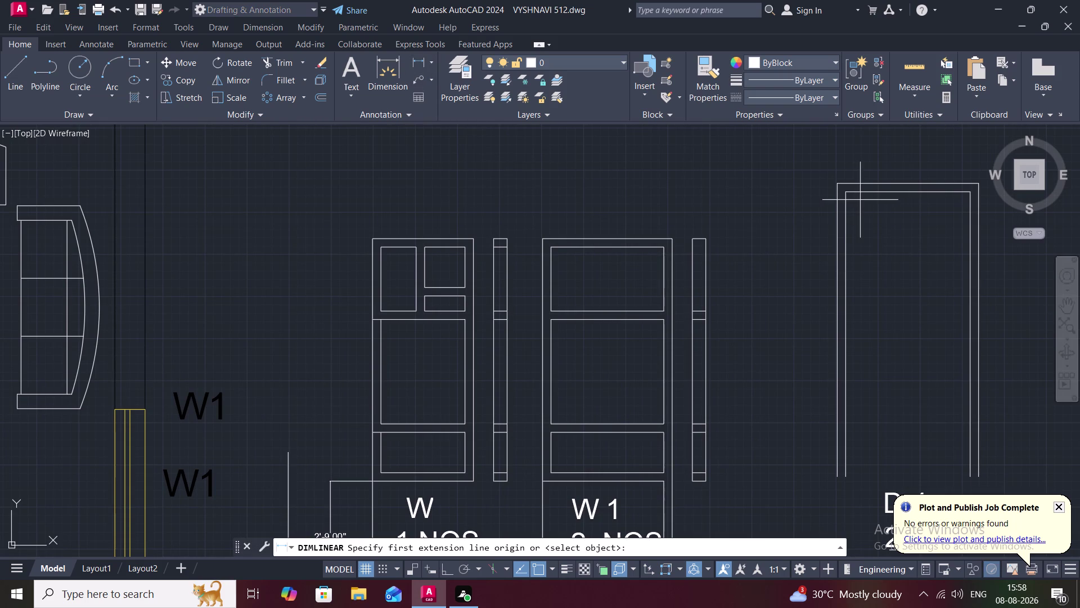
Dimension the D4 door's 3'-6.00" top width and 2.50" frame thickness.
click(835, 186)
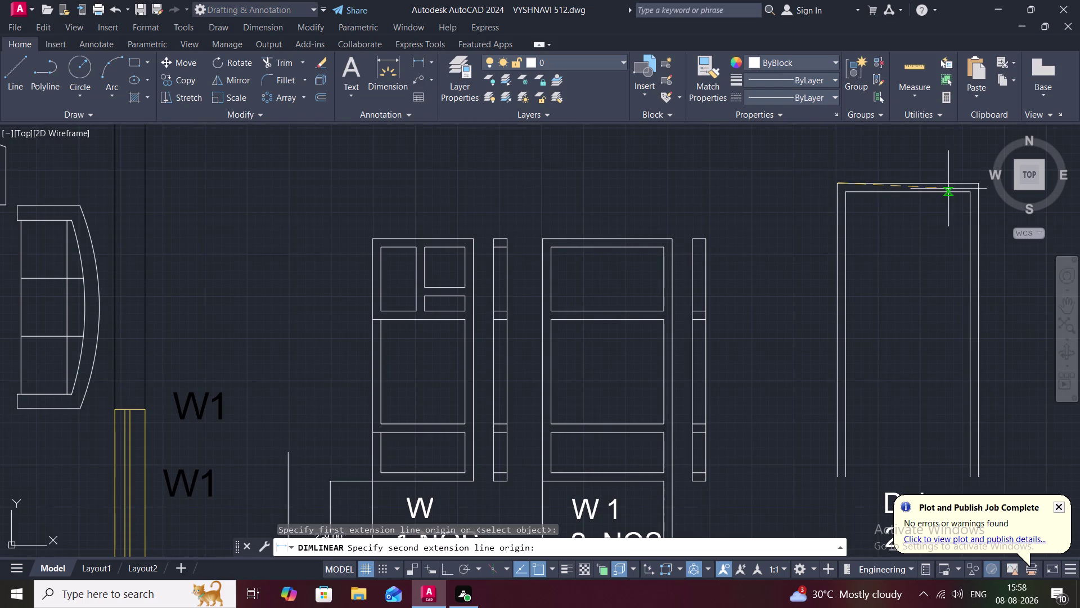
click(976, 184)
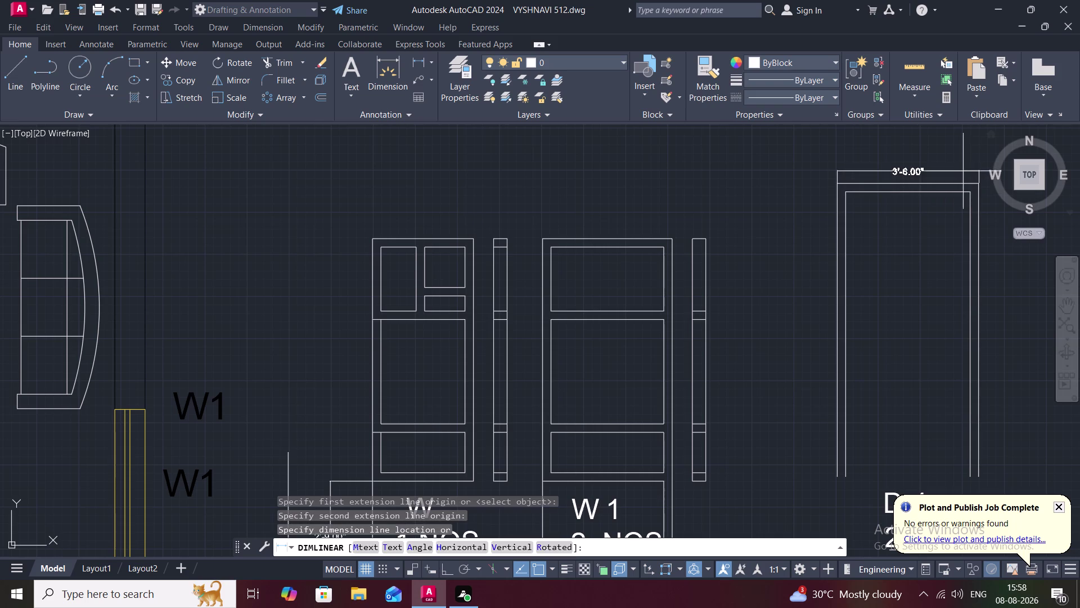
click(963, 171)
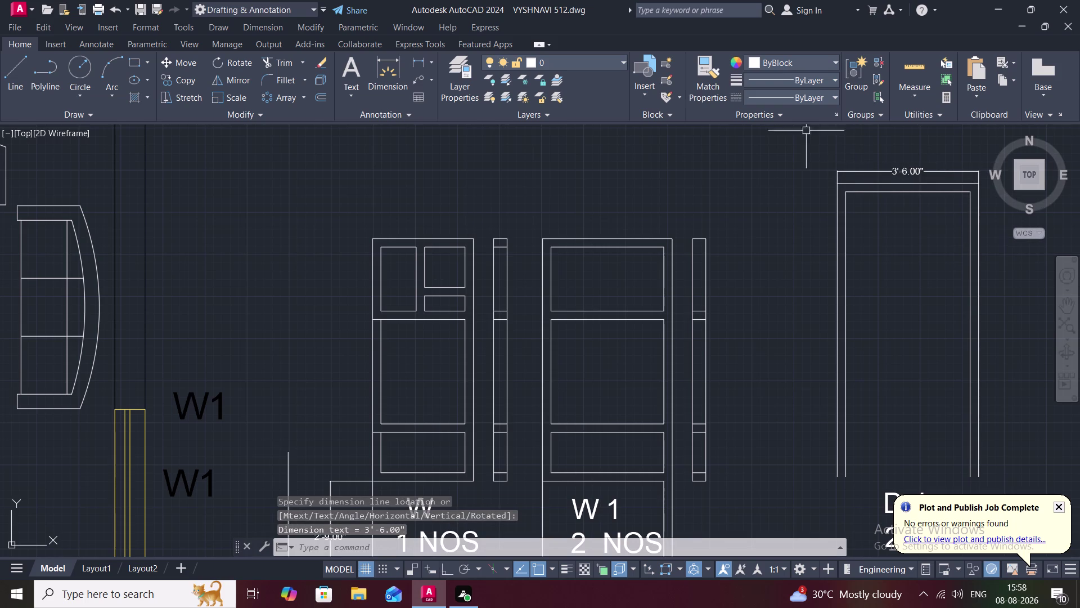
click(422, 59)
click(847, 185)
click(846, 190)
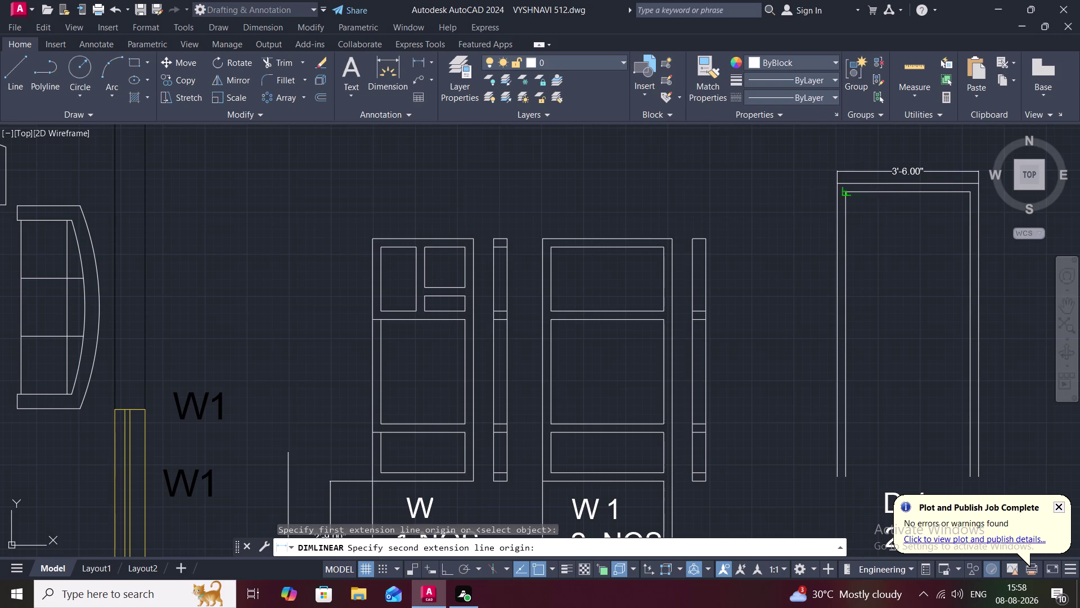
click(788, 196)
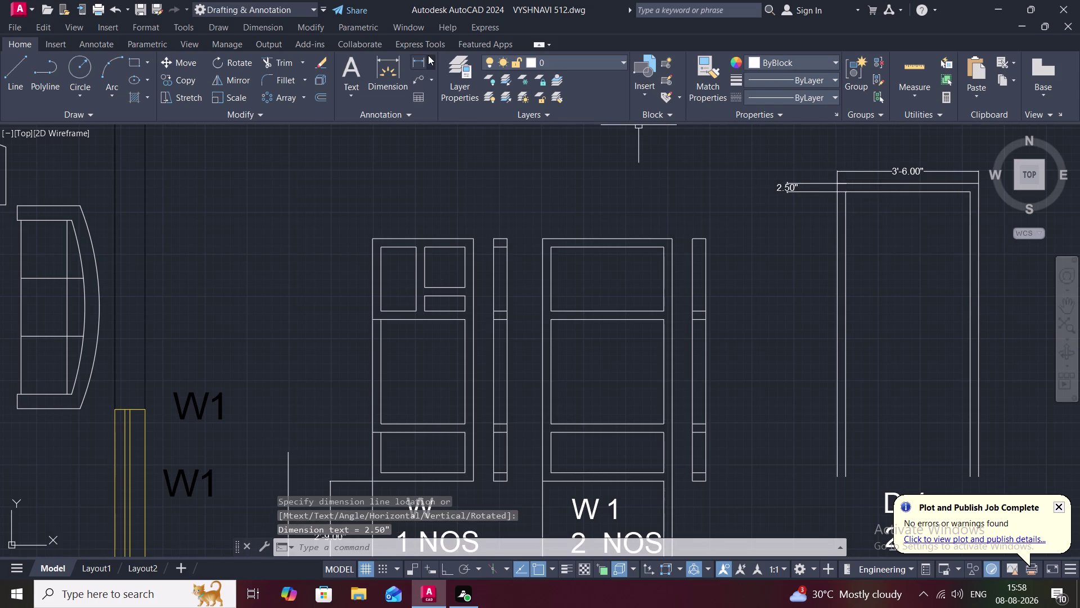
Begin a D4 door height dimension, then cancel it.
click(426, 55)
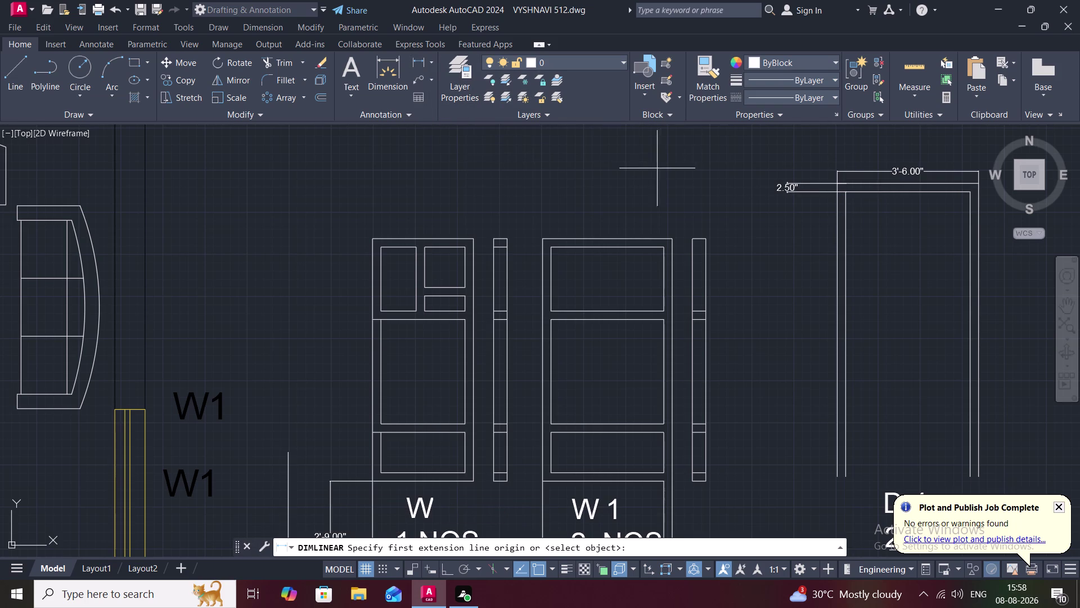
click(835, 194)
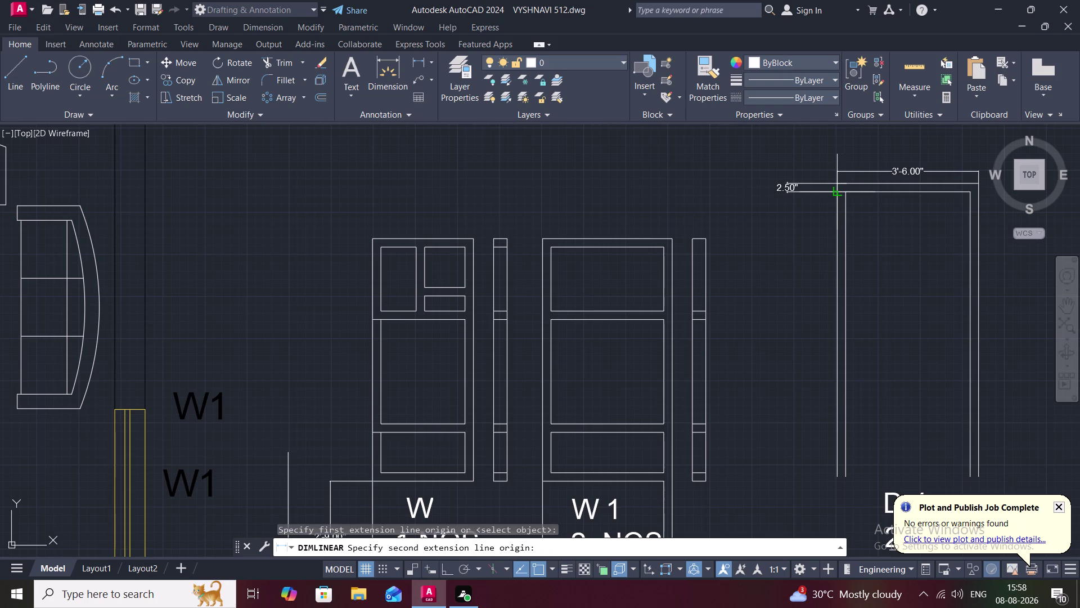
click(840, 474)
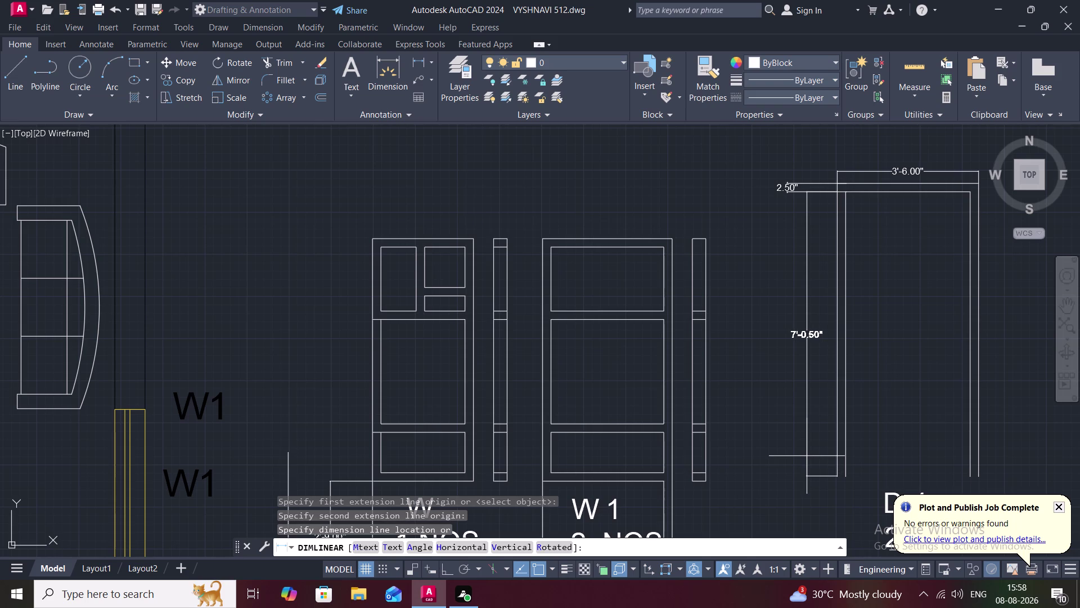
key(Escape)
middle_drag(858, 445, 827, 418)
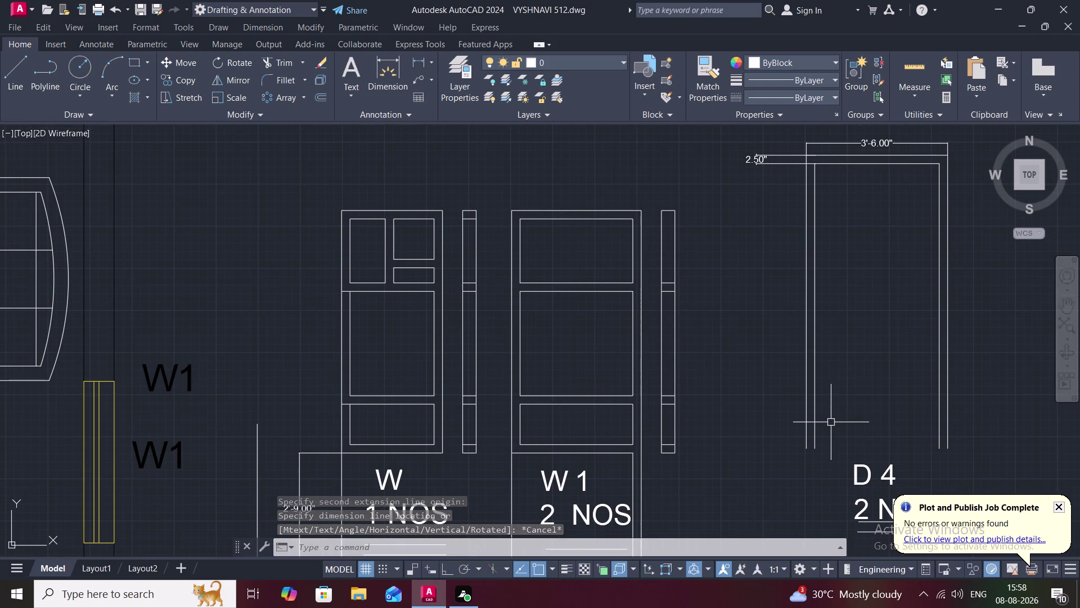
Start a short line near the D4 door frame, then cancel it.
text(L)
key(space)
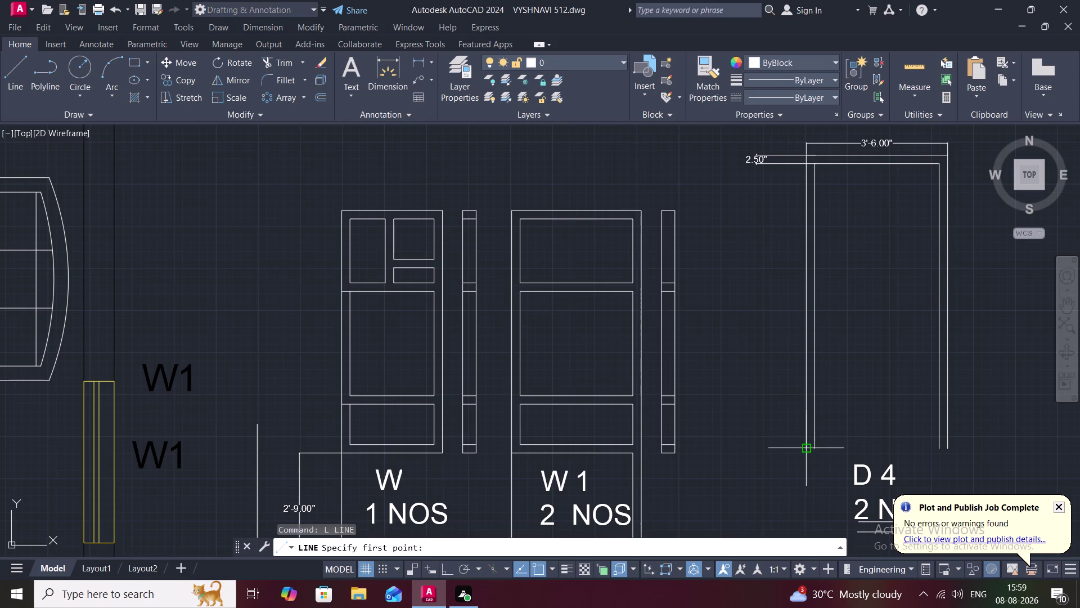
click(808, 448)
click(822, 448)
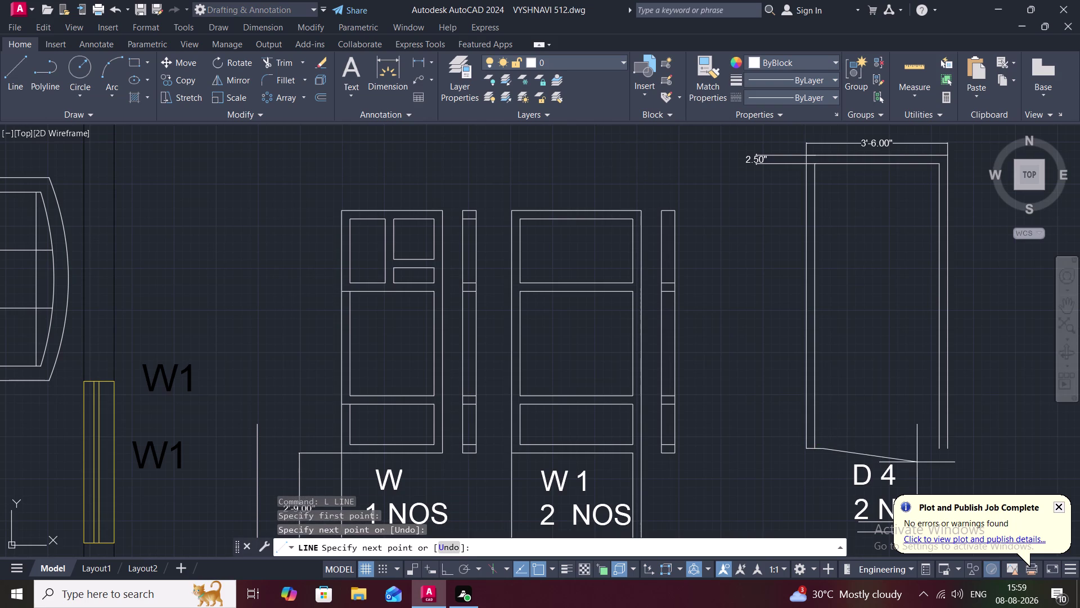
key(Escape)
Try offsetting the D4 jamb line by 2'6", then cancel the offset.
text(O)
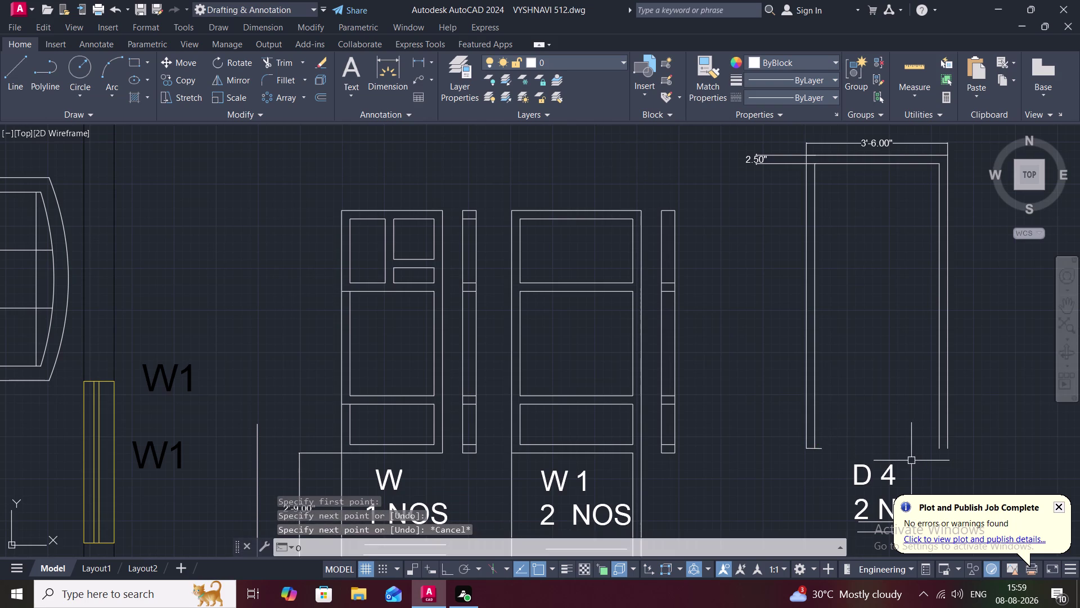
key(space)
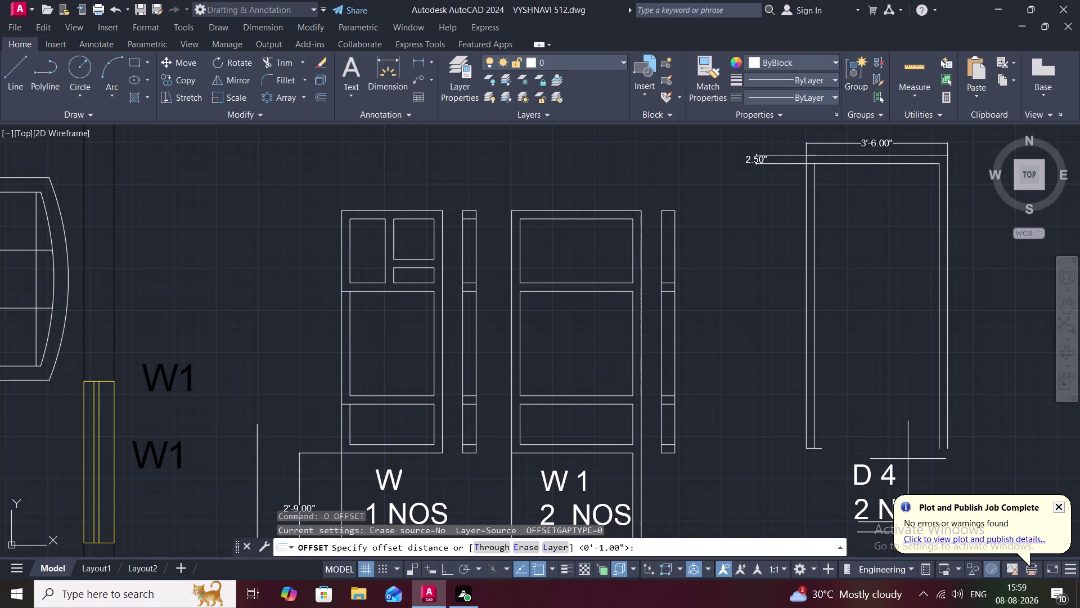
text(2')
text(6)
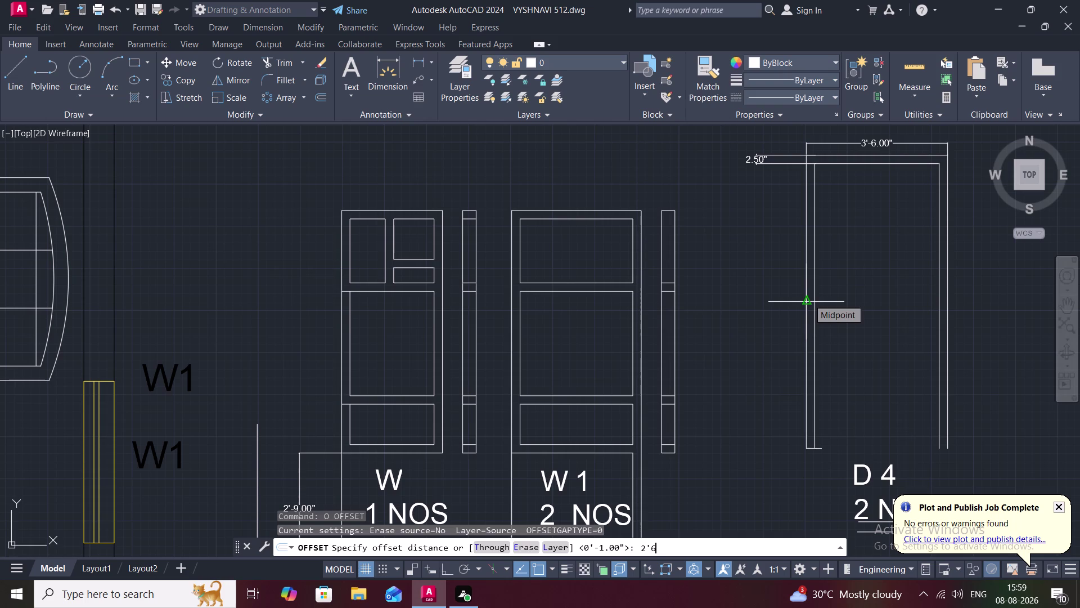
text(")
key(space)
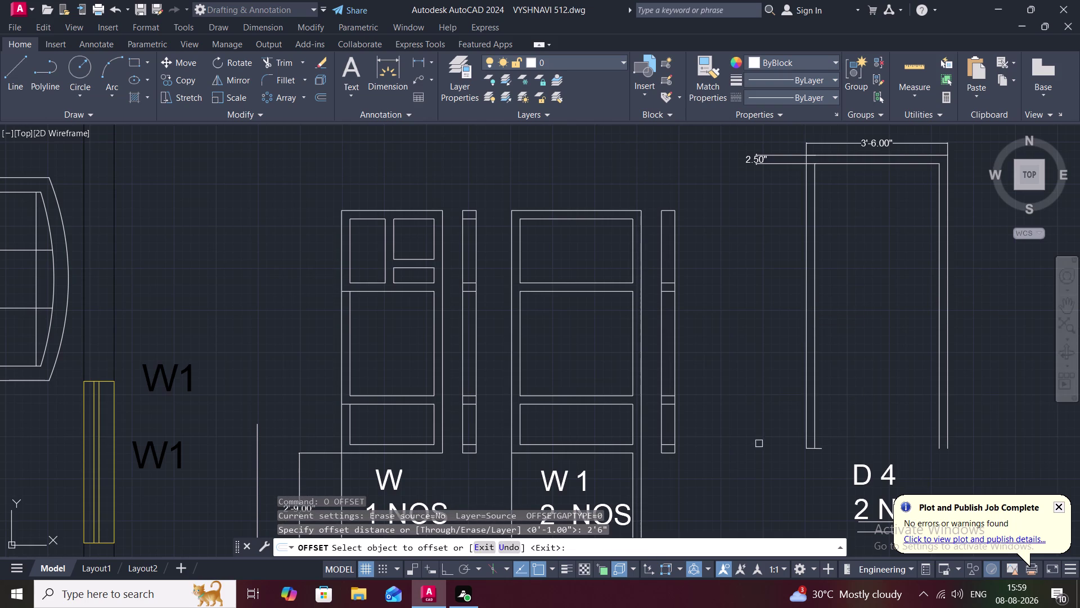
click(812, 451)
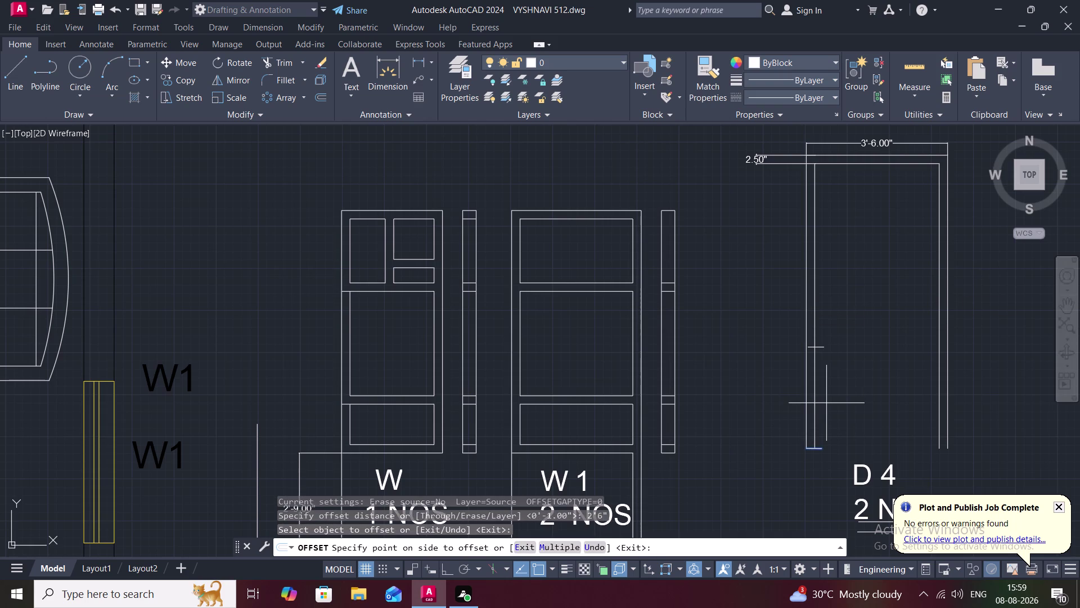
key(Escape)
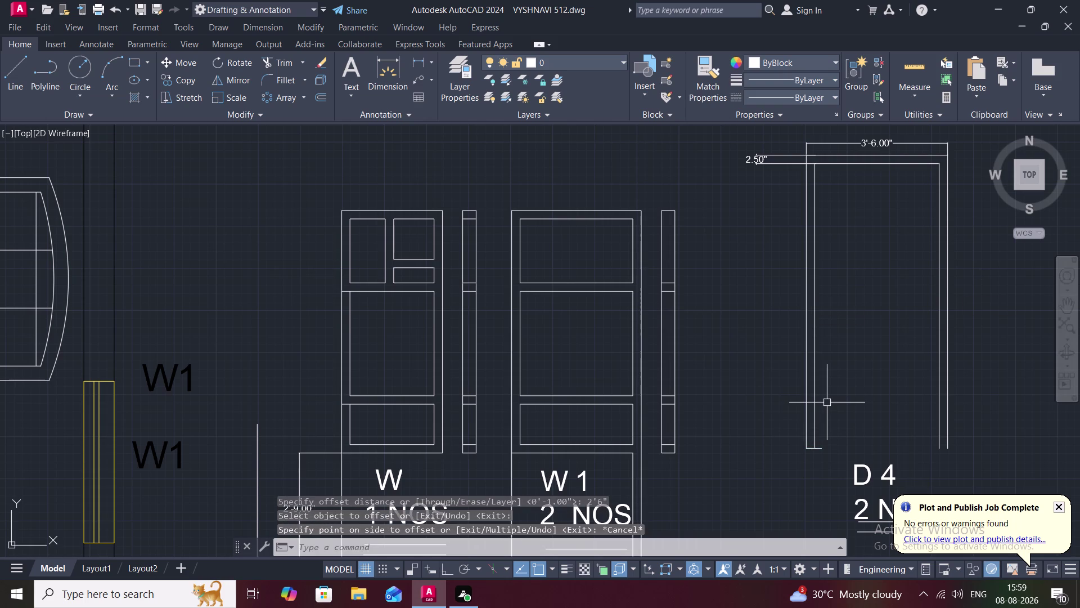
Offset the D4 left jamb line 2.5" inward.
text(2.5)
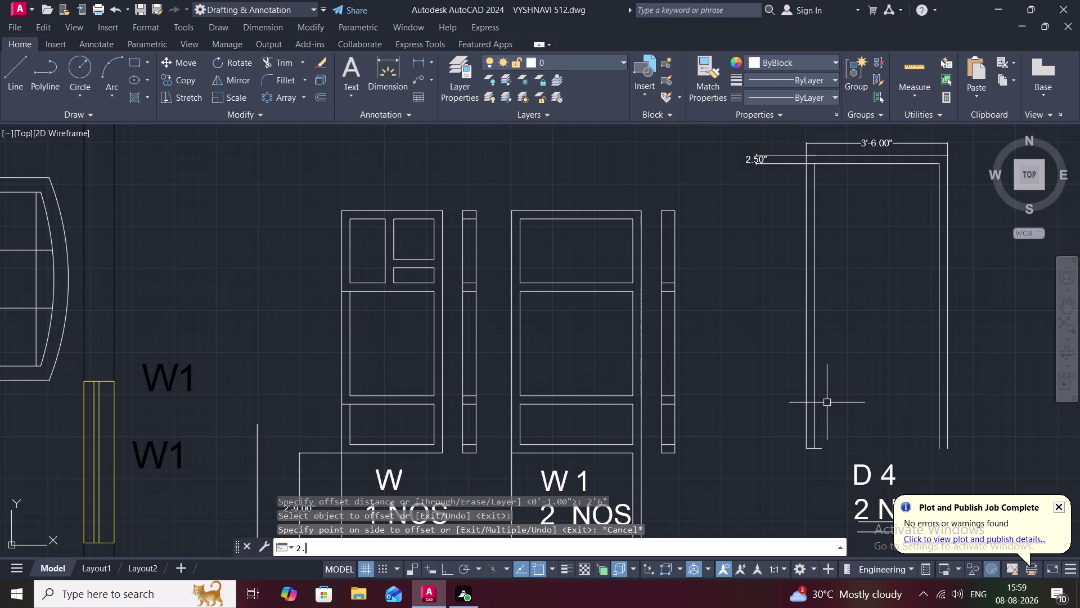
text(")
key(Escape)
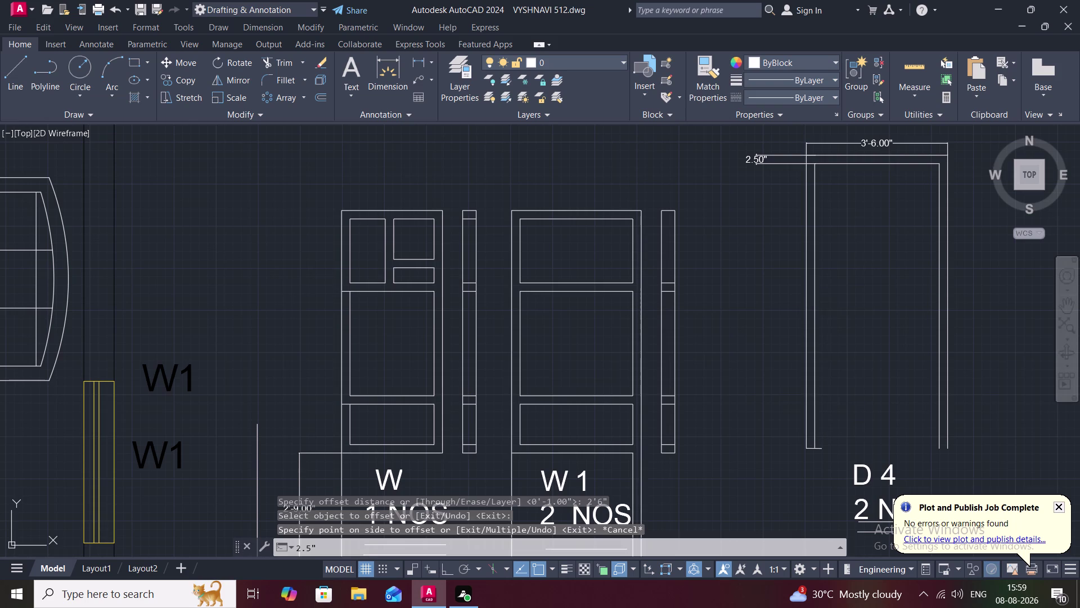
text(O)
key(space)
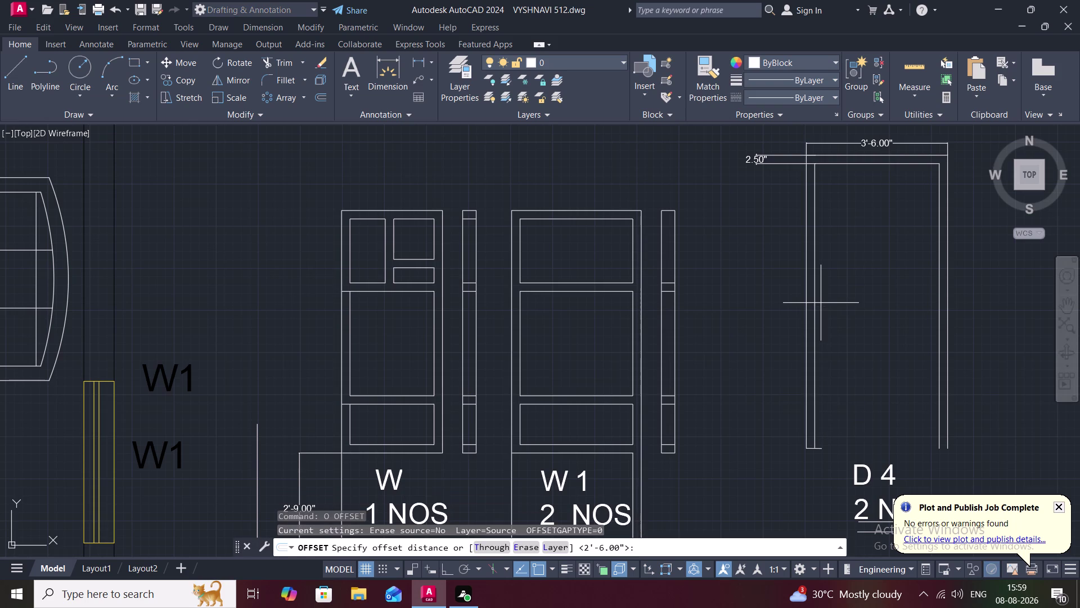
text(2.)
text(5")
key(space)
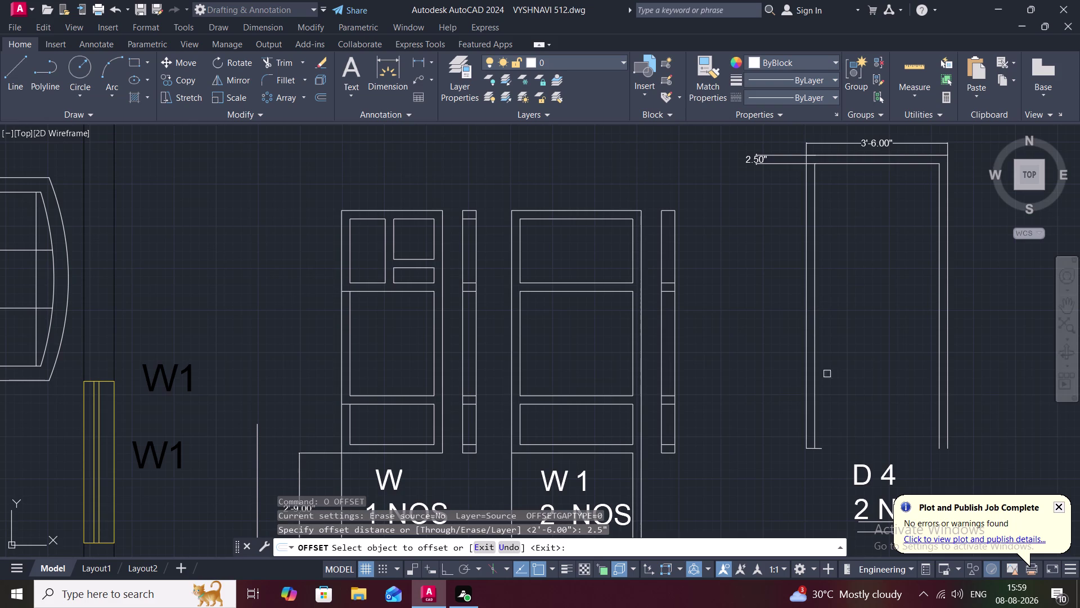
click(813, 450)
click(810, 425)
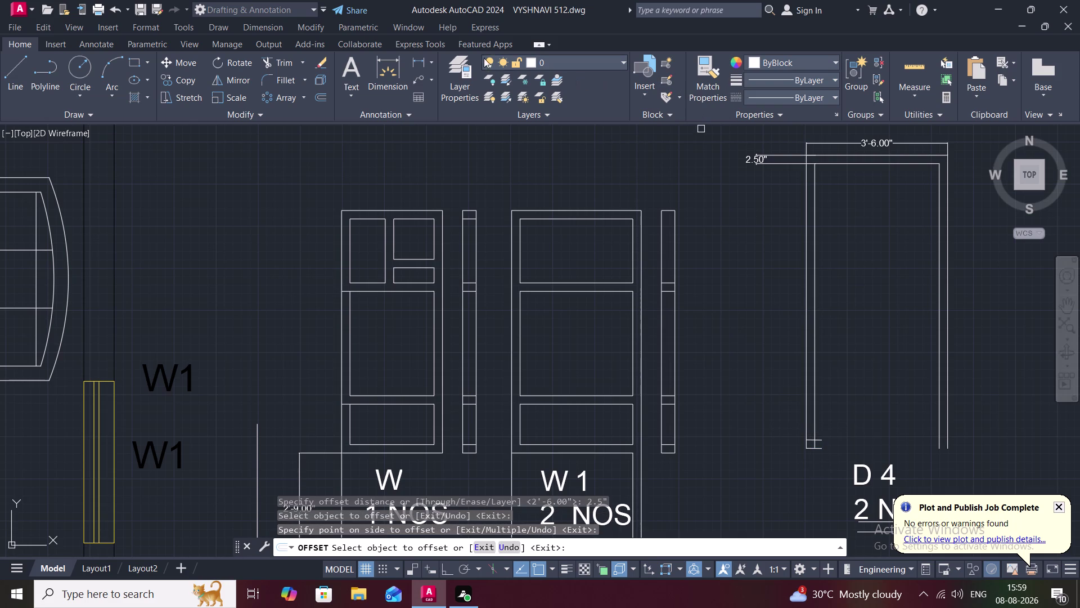
click(413, 57)
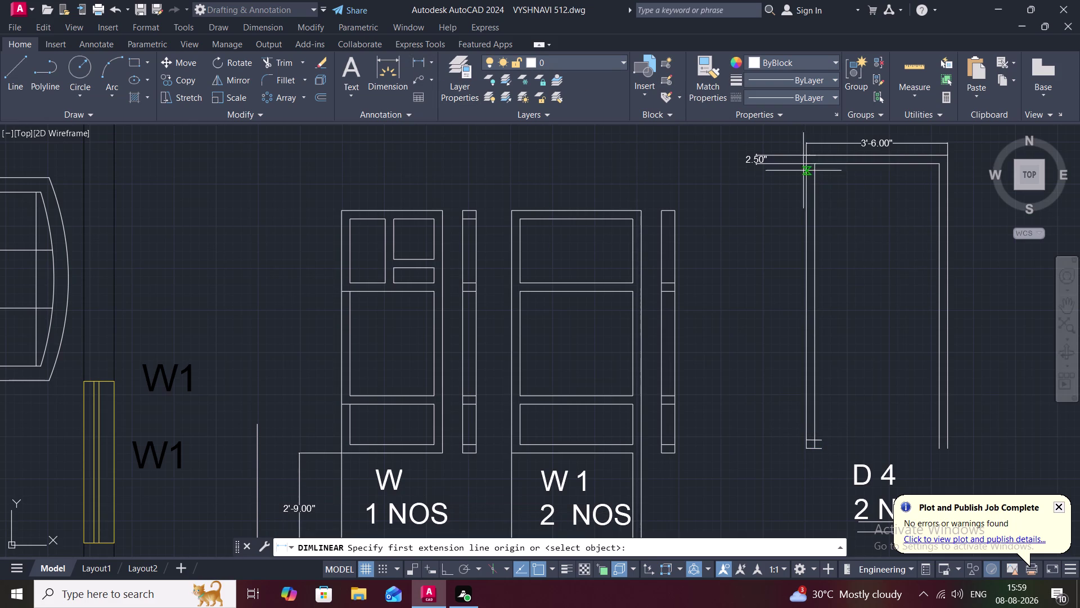
click(808, 166)
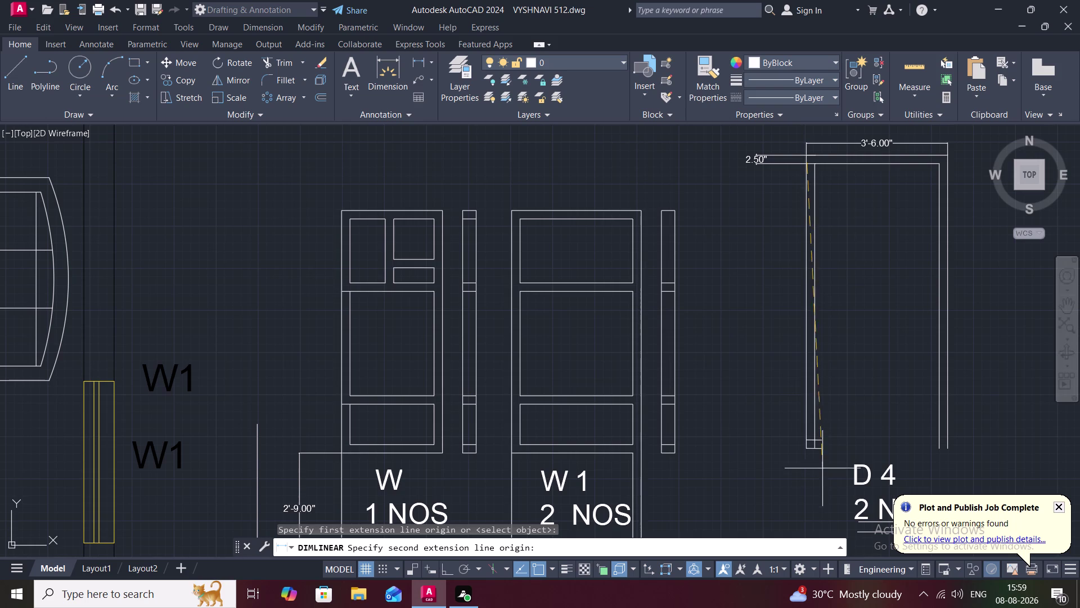
click(808, 440)
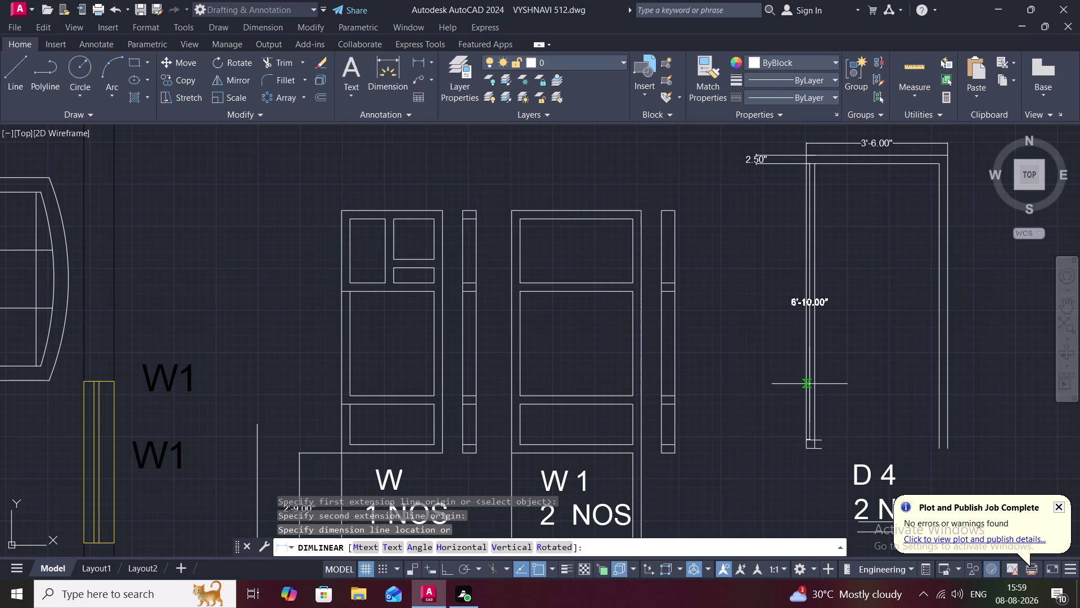
key(Escape)
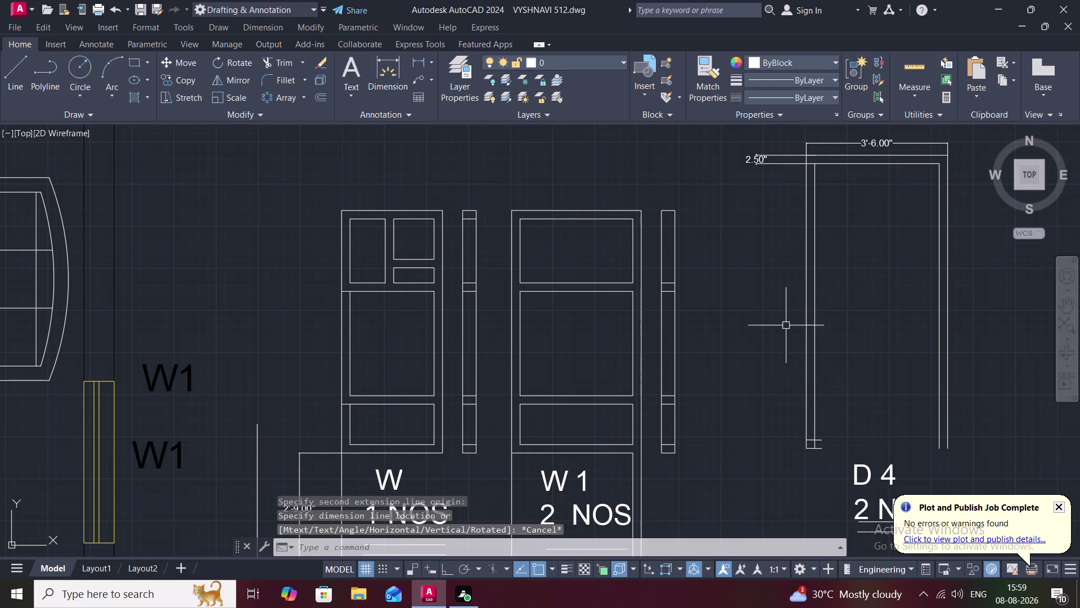
click(425, 63)
scroll(up, 3)
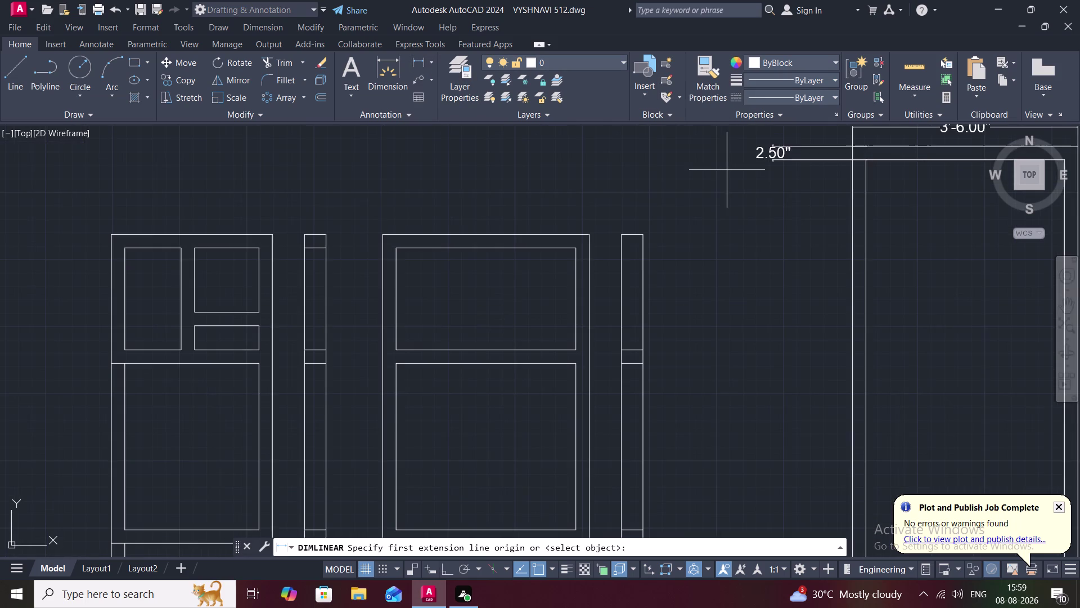
click(850, 161)
middle_drag(845, 244, 760, 130)
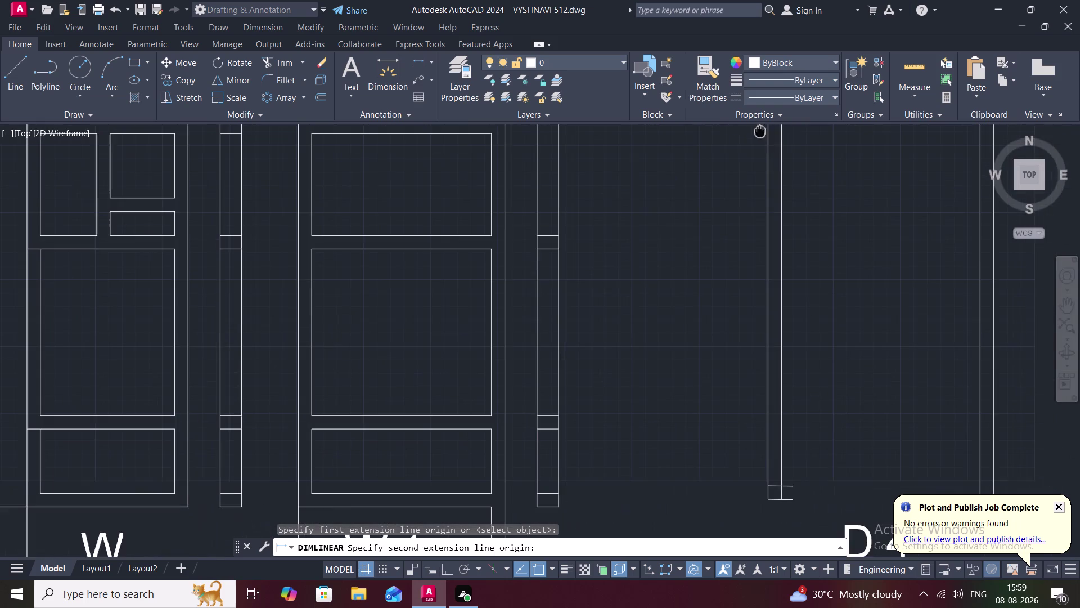
scroll(down, 3)
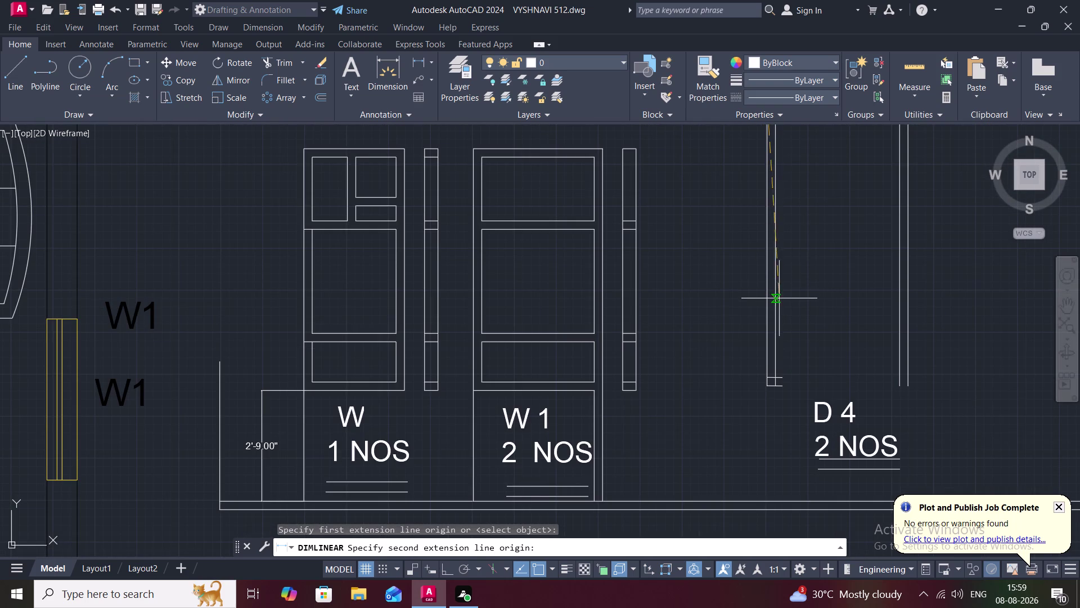
click(769, 371)
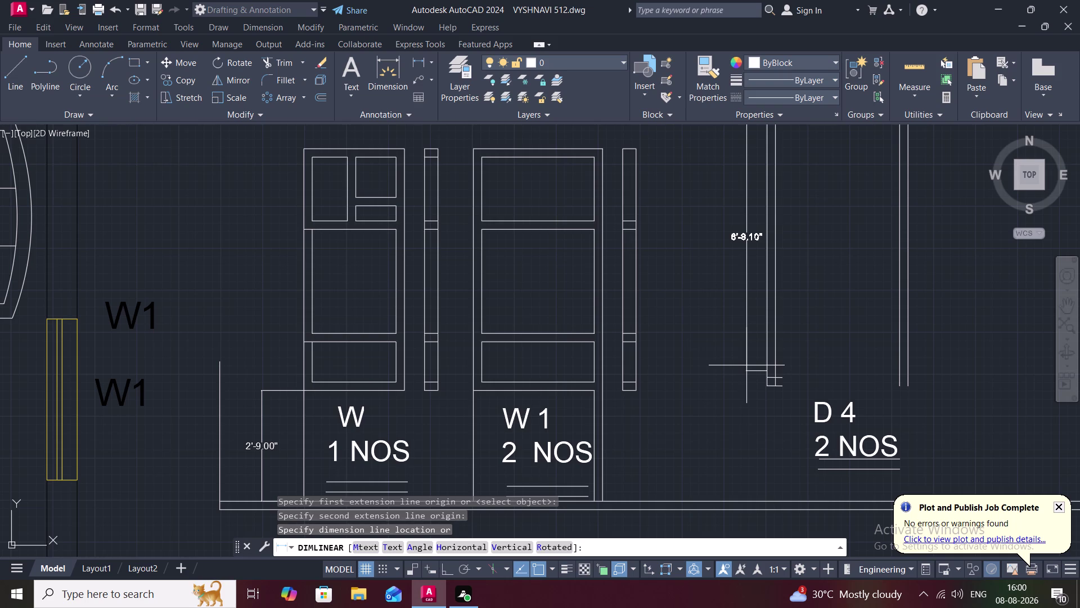
click(767, 380)
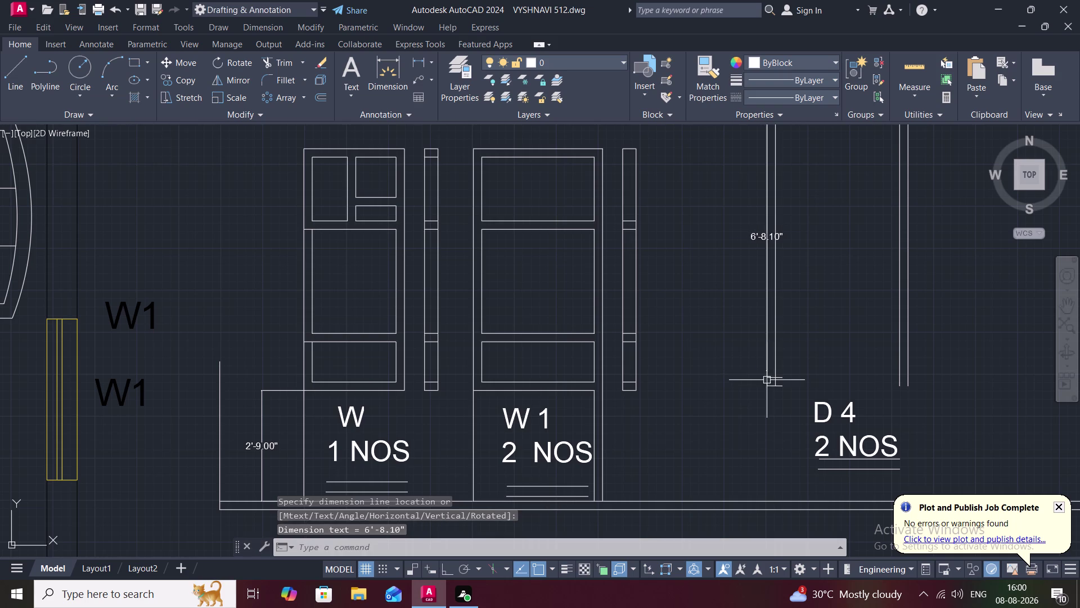
click(766, 331)
key(BackSpace)
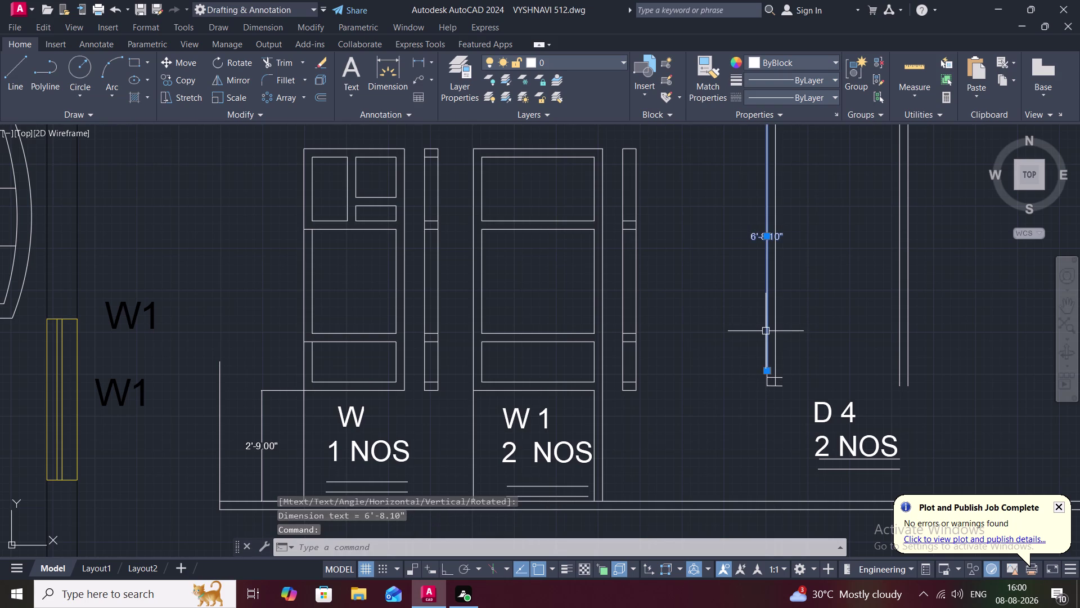
key(Return)
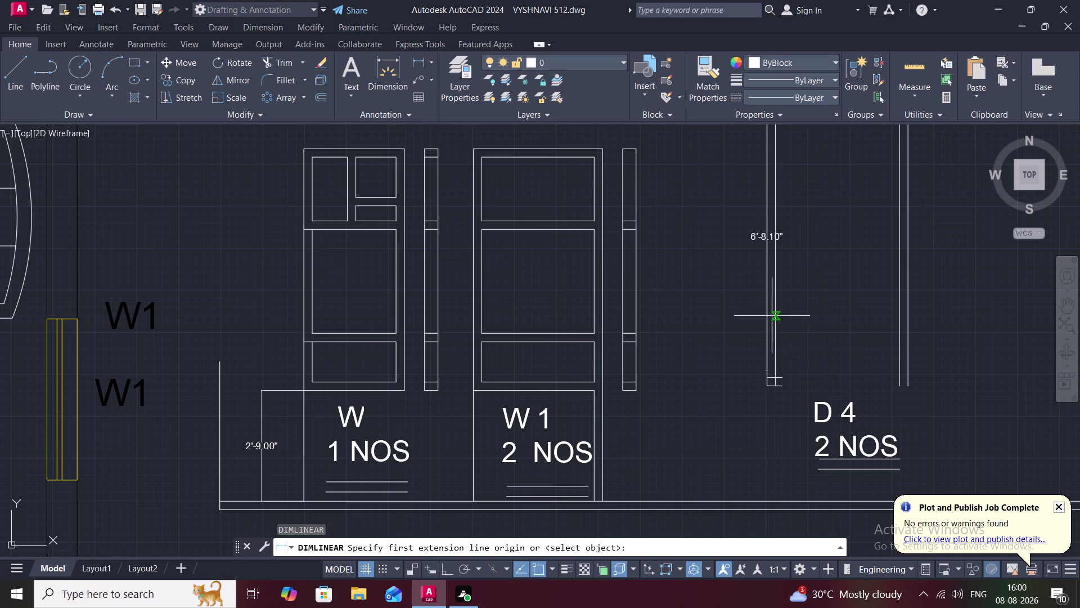
click(767, 292)
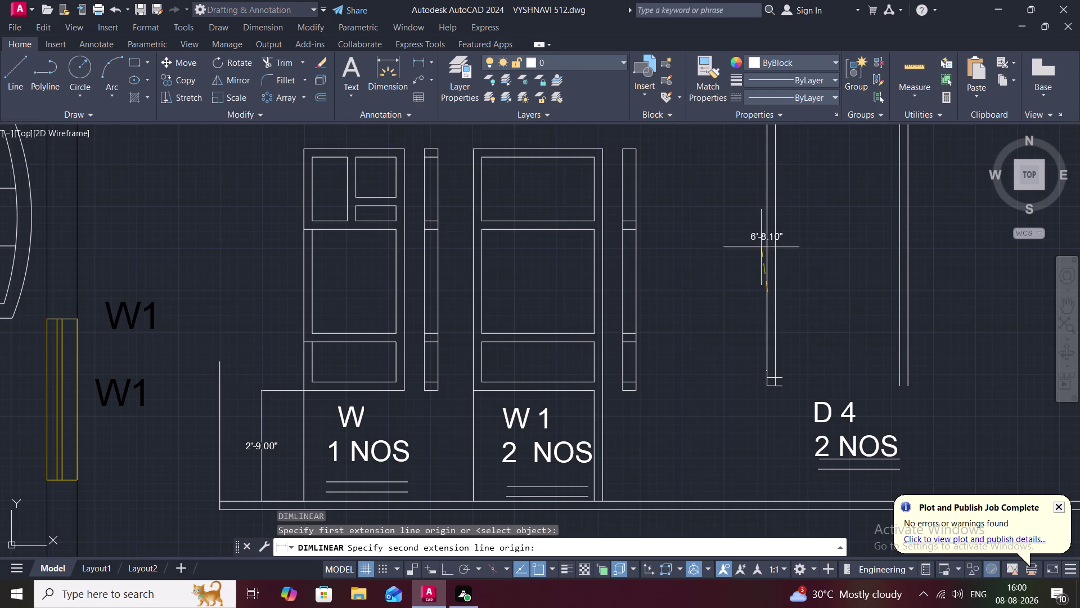
key(space)
click(760, 239)
key(Delete)
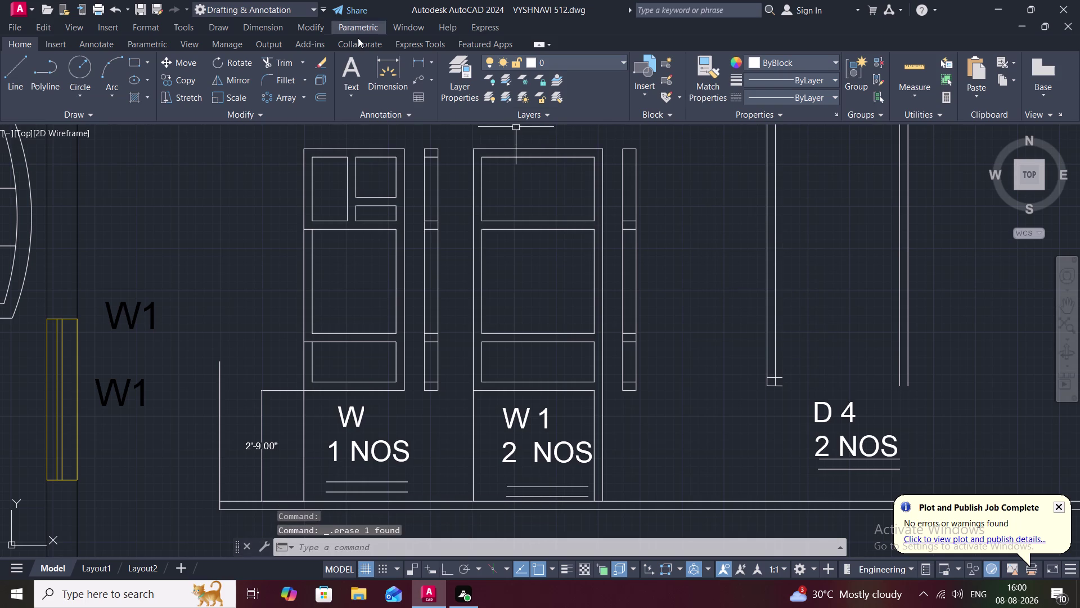
click(415, 57)
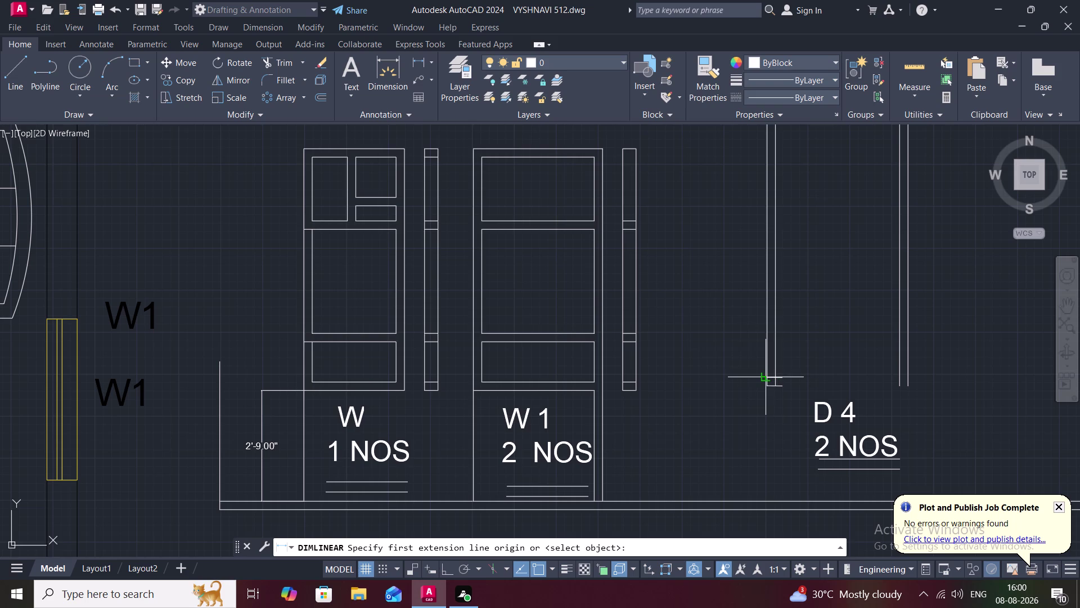
click(765, 377)
middle_drag(759, 308, 742, 437)
scroll(down, 3)
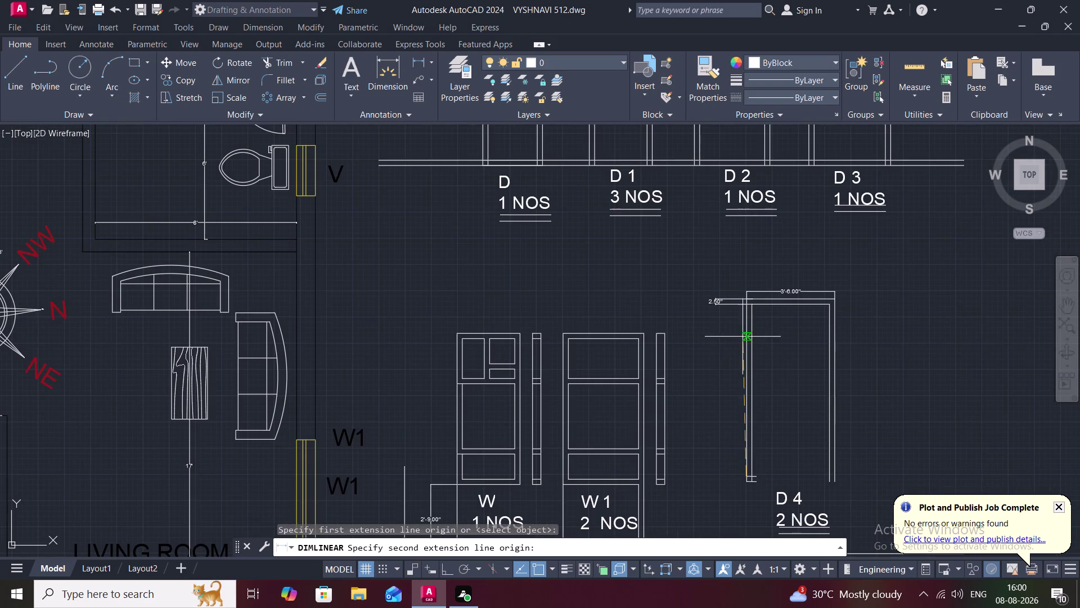
click(746, 306)
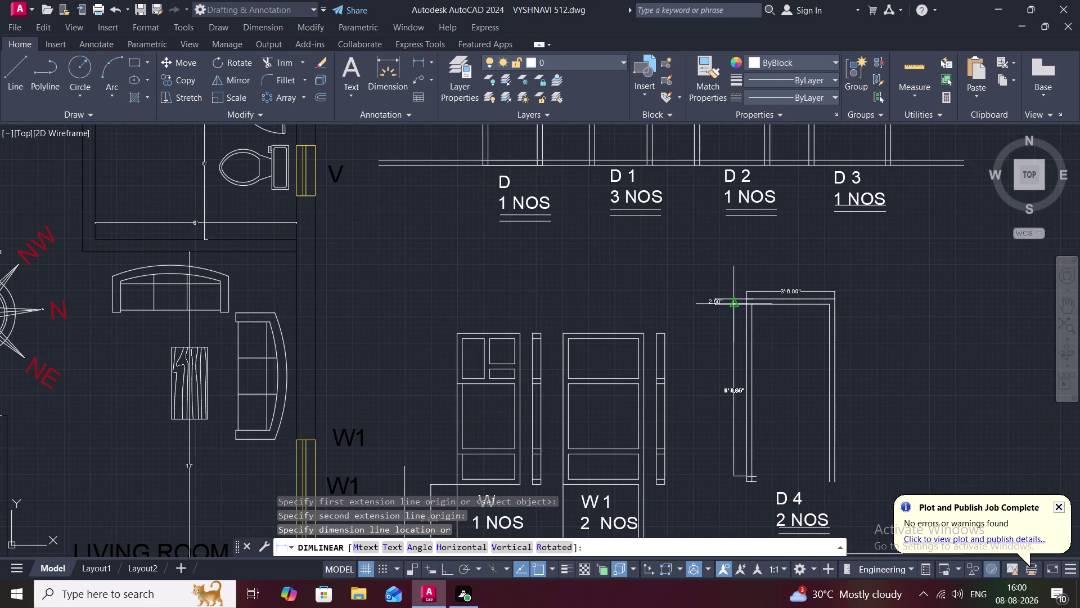
scroll(up, 3)
middle_drag(727, 306, 721, 242)
key(Escape)
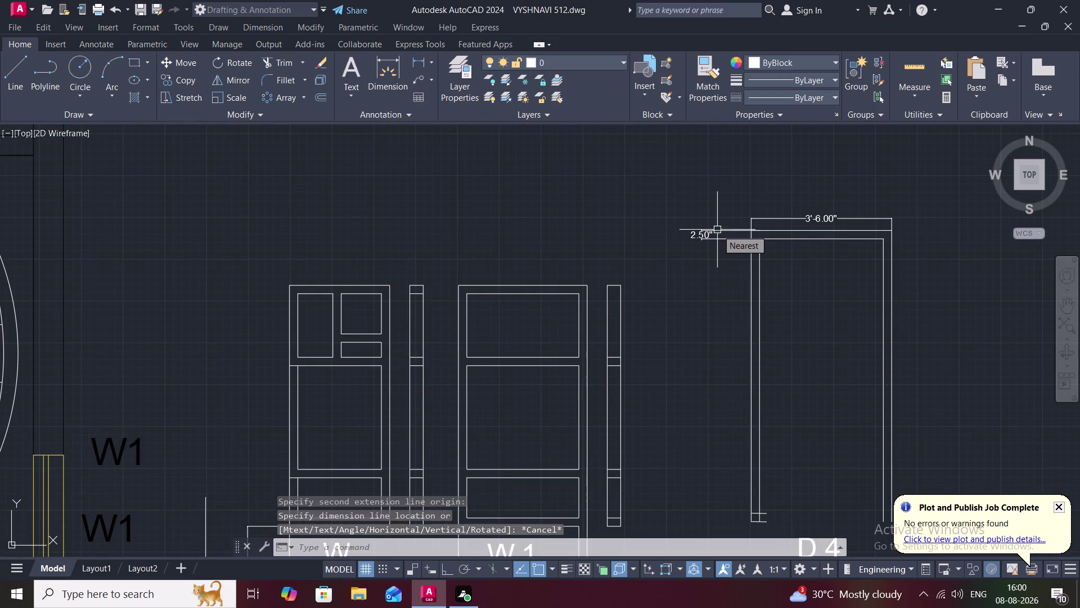
text(L)
key(space)
click(752, 239)
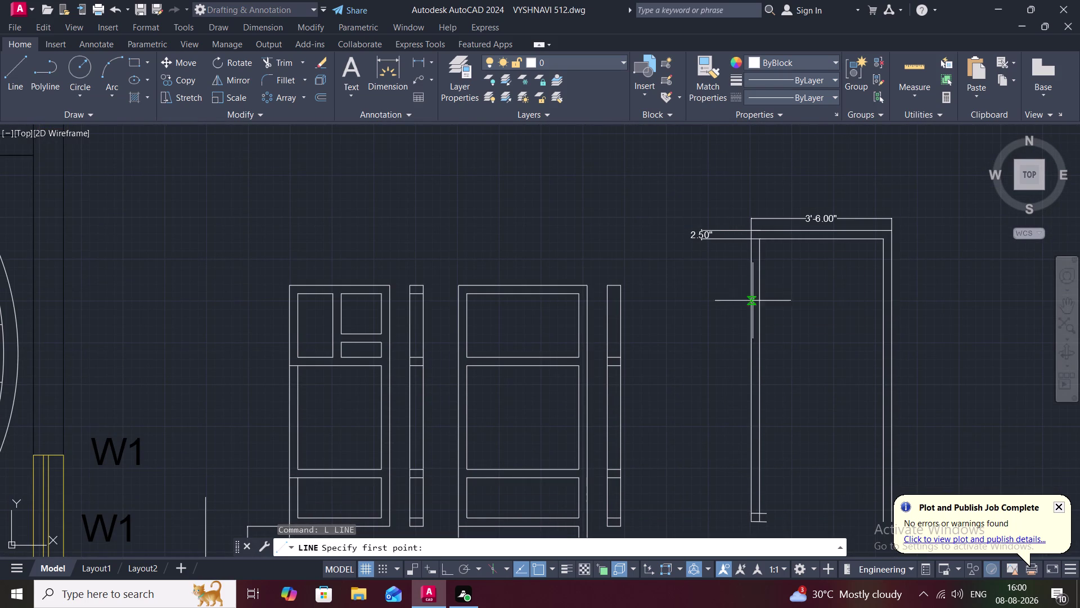
key(Escape)
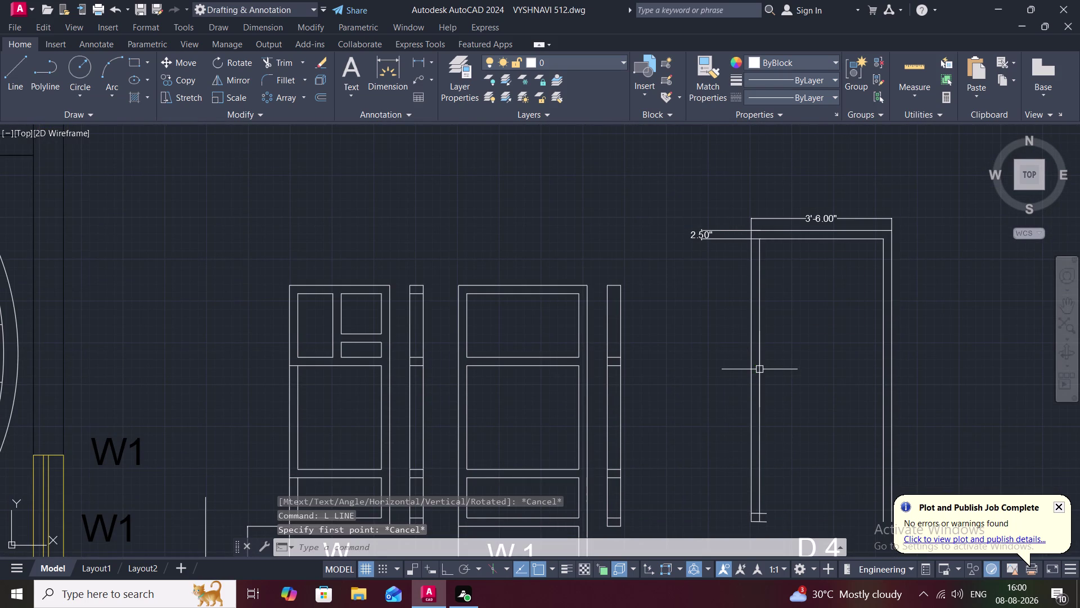
click(412, 52)
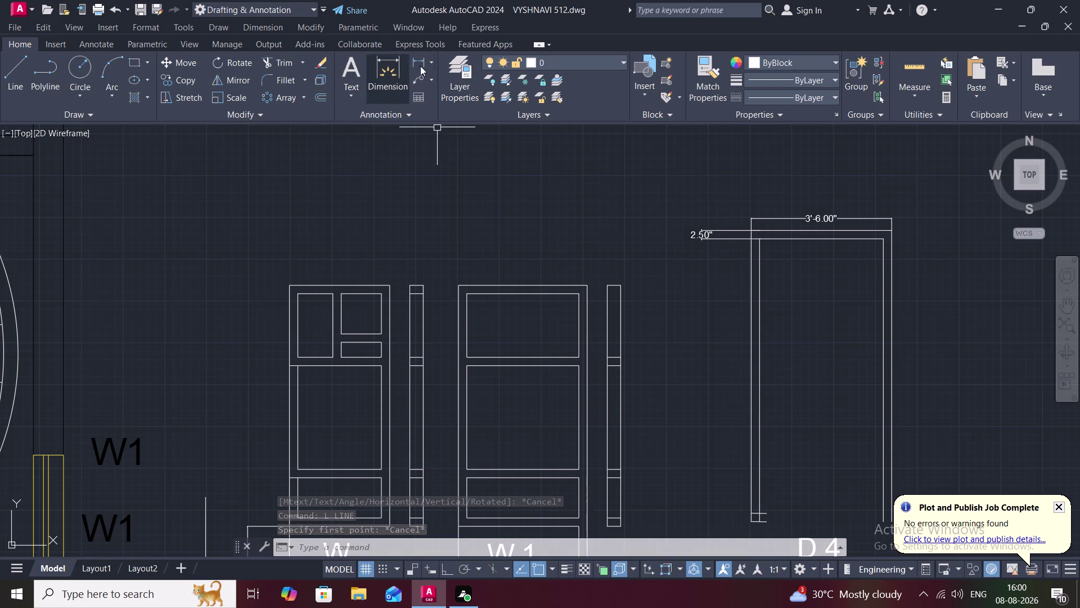
click(422, 61)
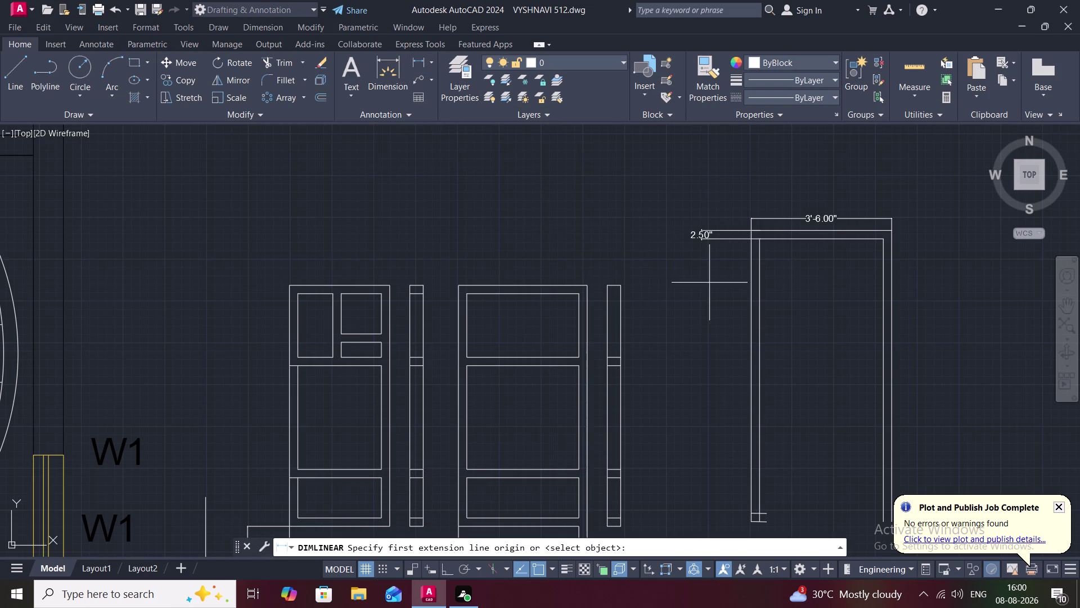
click(749, 239)
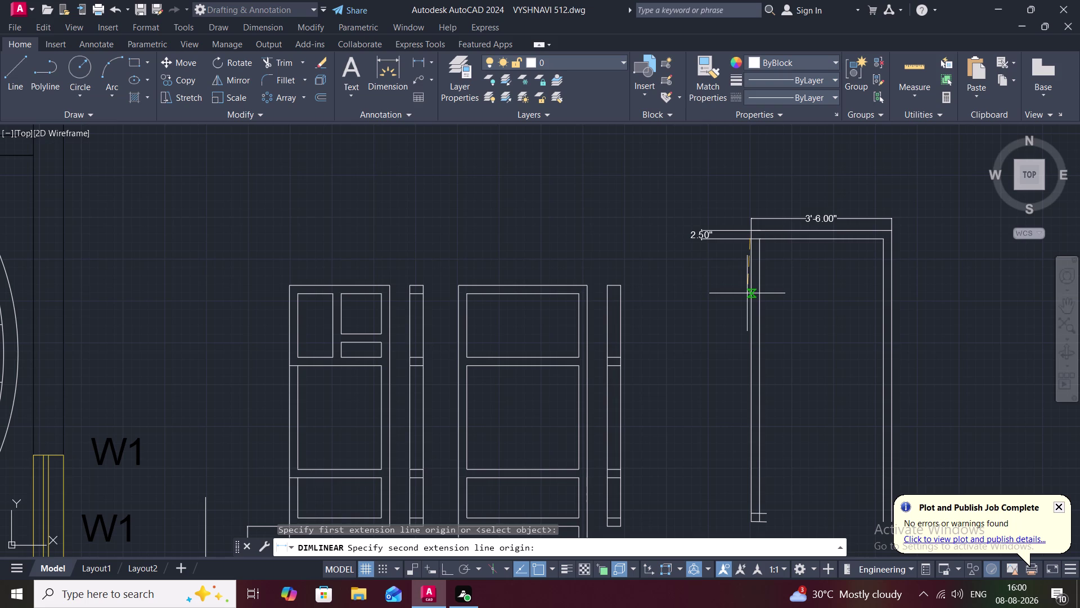
key(6)
key(apostrophe)
key(9)
key(shift+quotedbl)
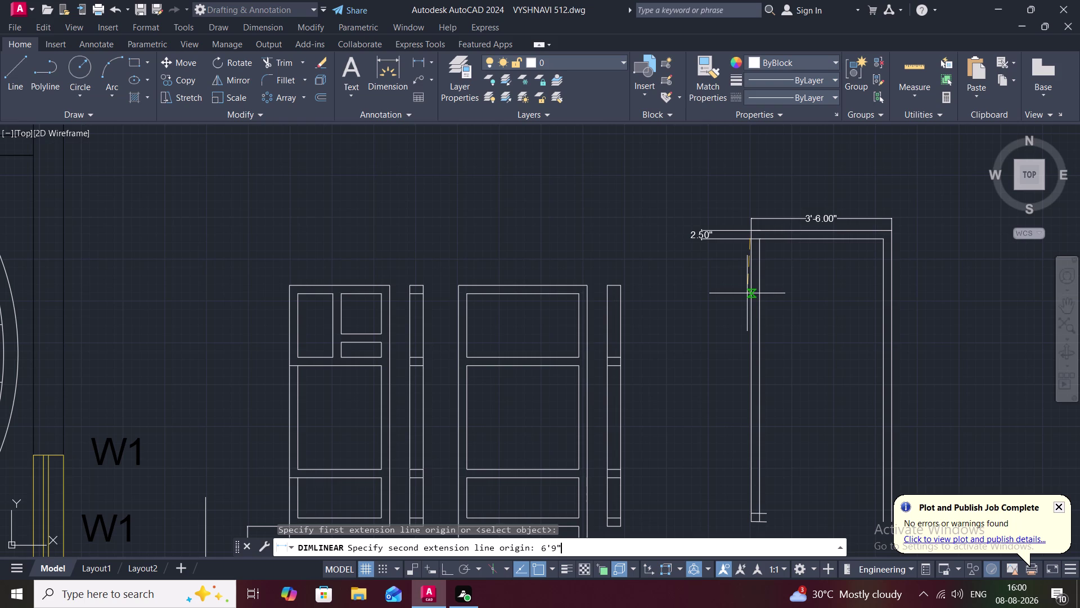
key(space)
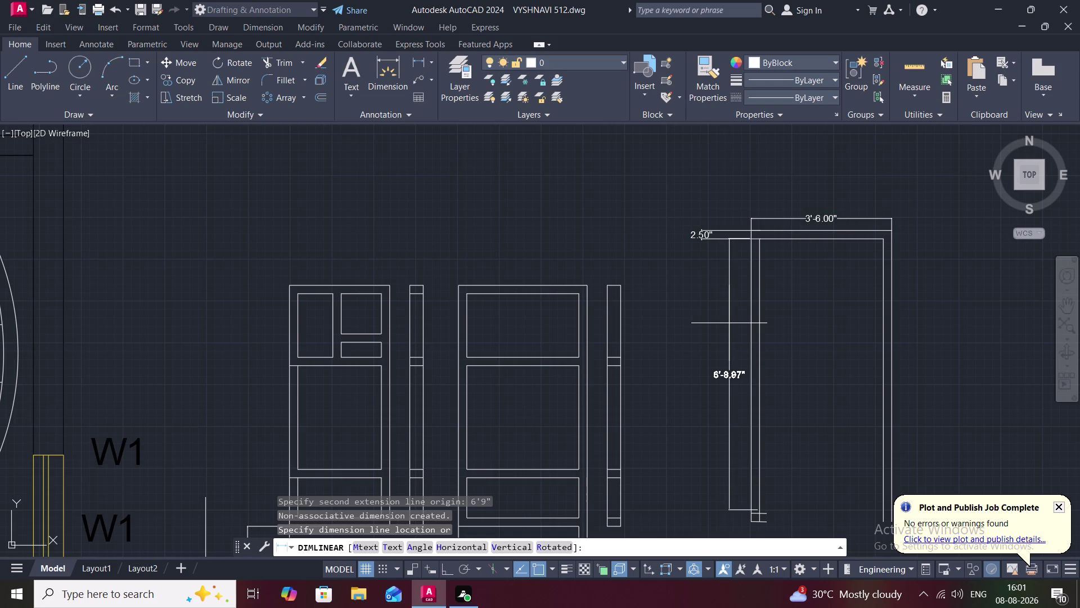
key(Escape)
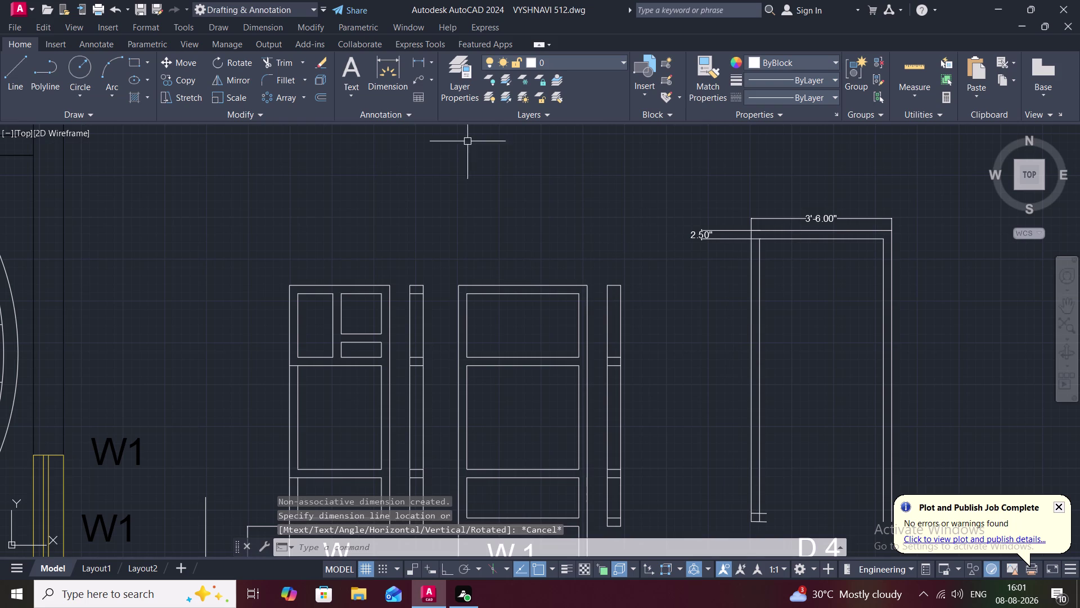
key(space)
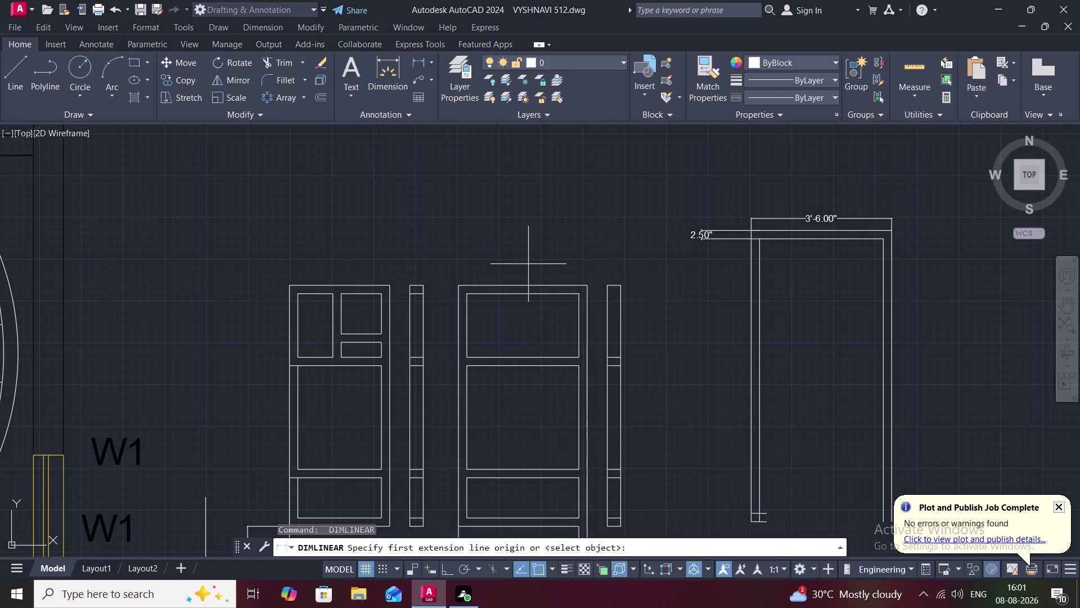
Dimension the D4 jamb height from its top as 6'-9.50", placed left of the jamb.
text(6'9)
text(.5")
click(427, 55)
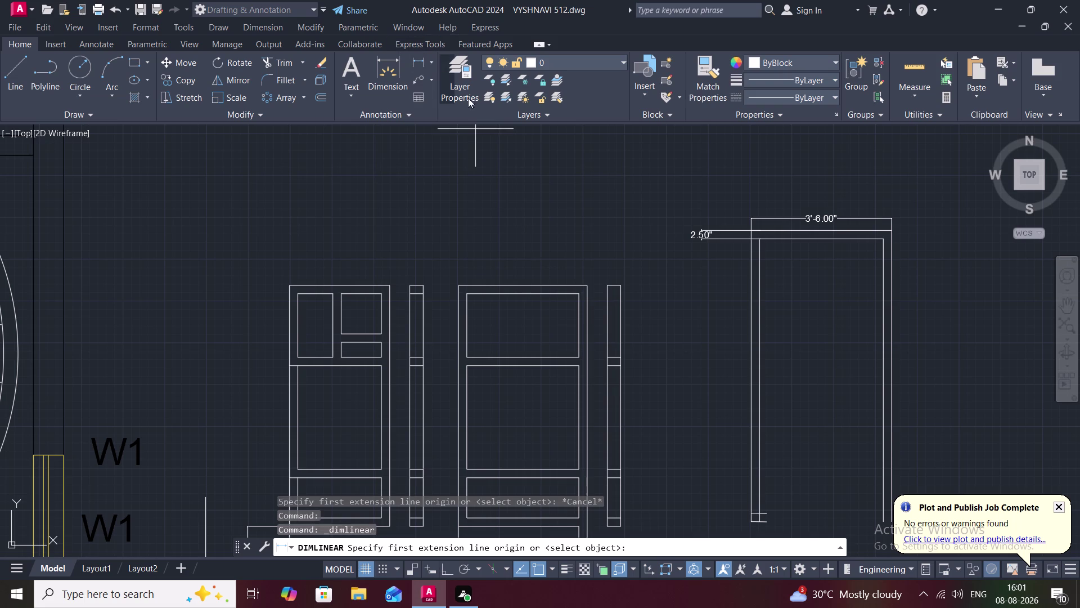
click(754, 241)
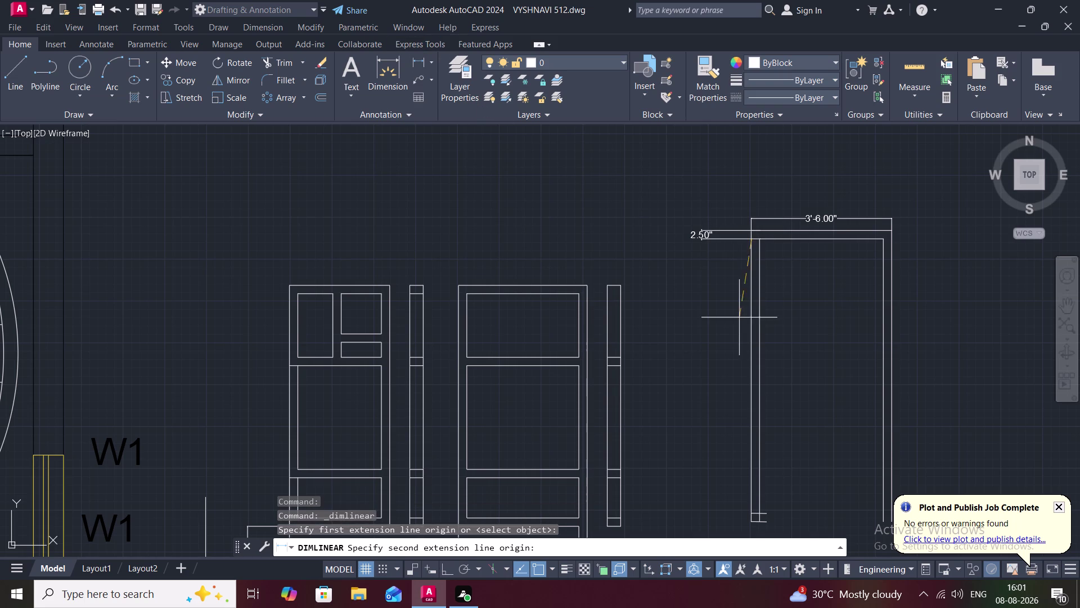
text(6)
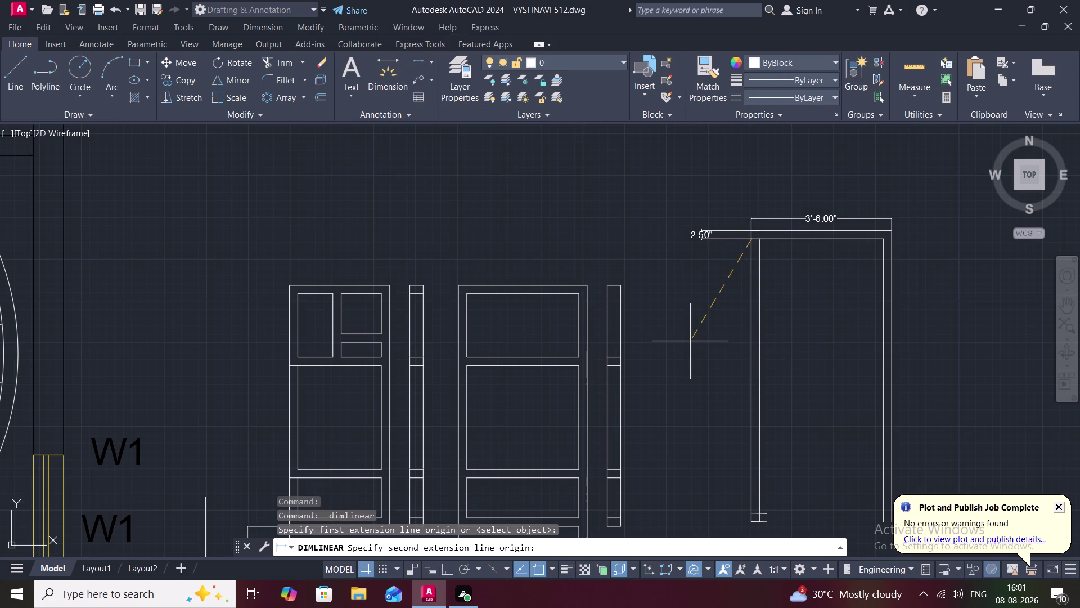
text(')
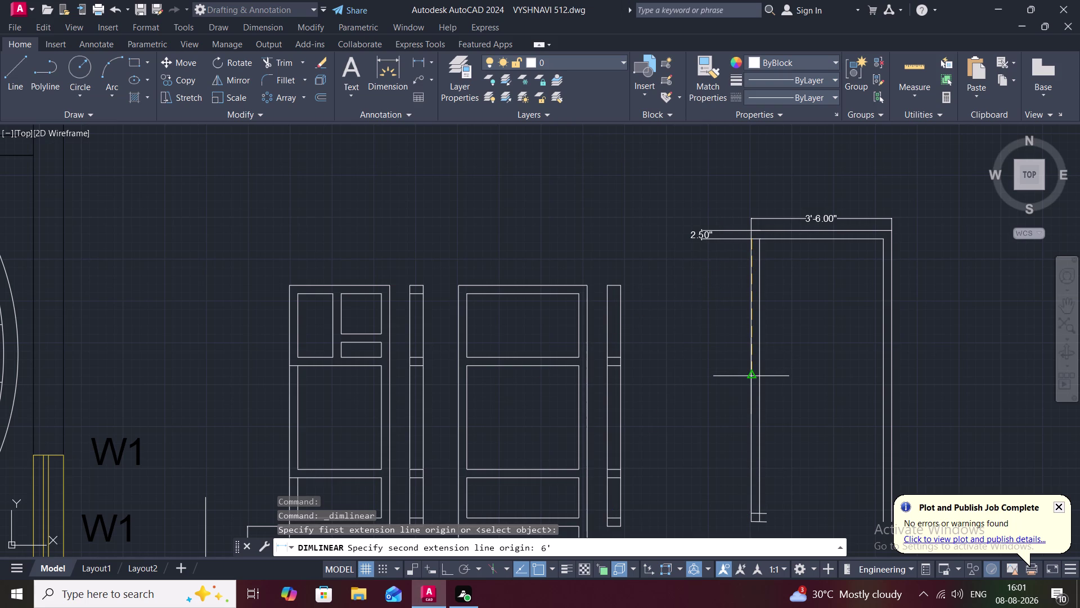
text(9.)
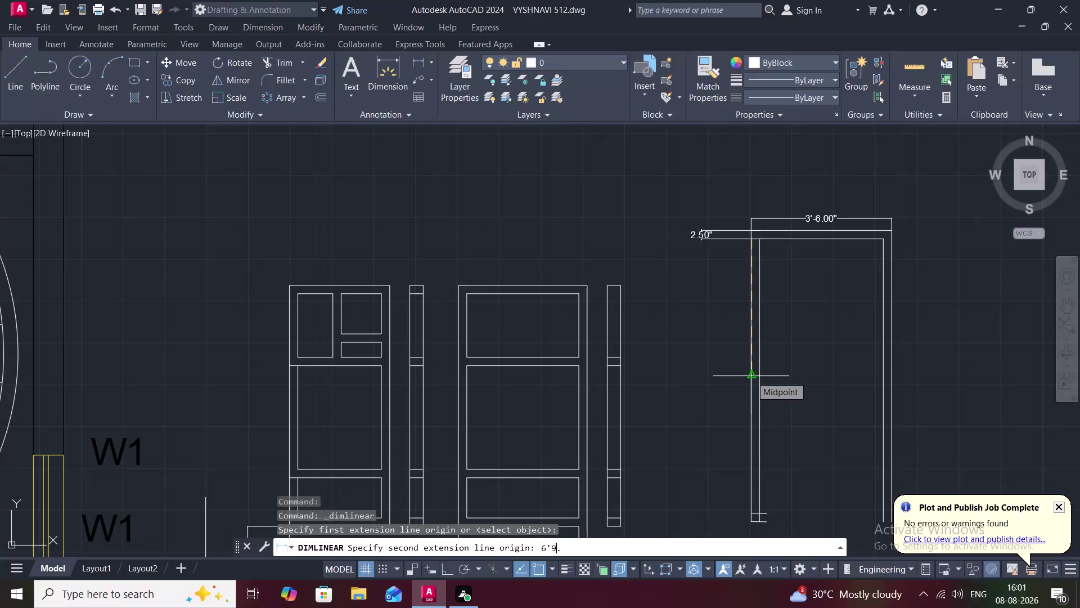
text(5)
key(shift+quotedbl)
key(space)
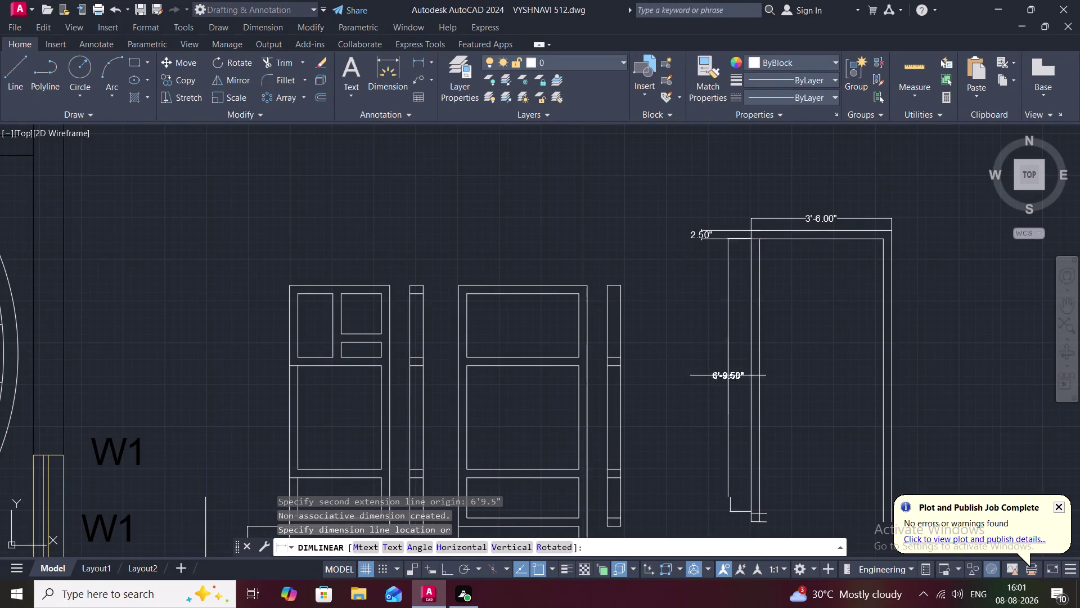
click(686, 372)
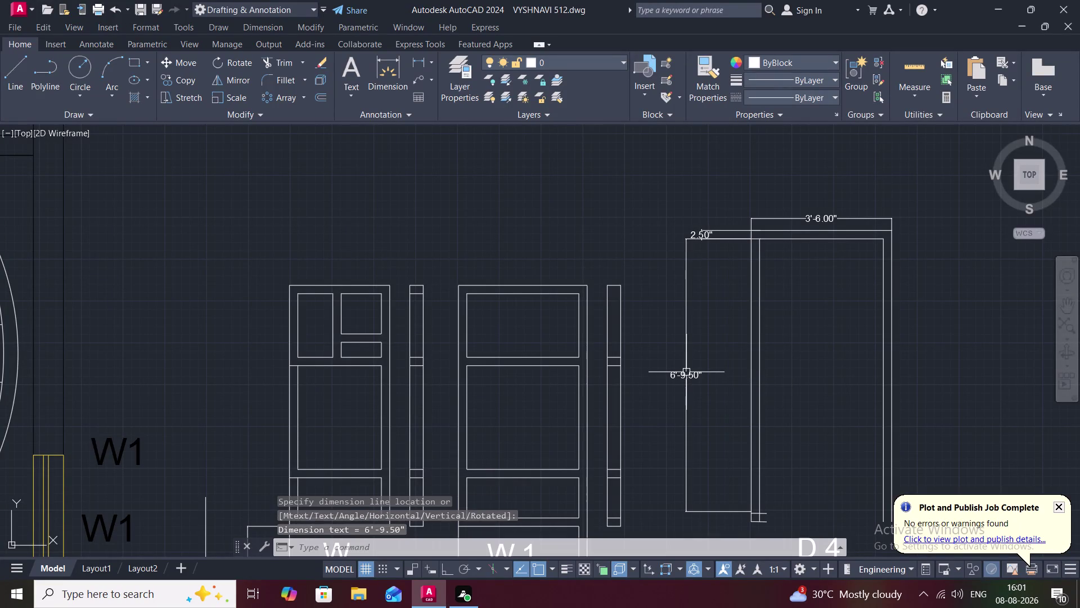
middle_drag(732, 365, 719, 252)
scroll(up, 3)
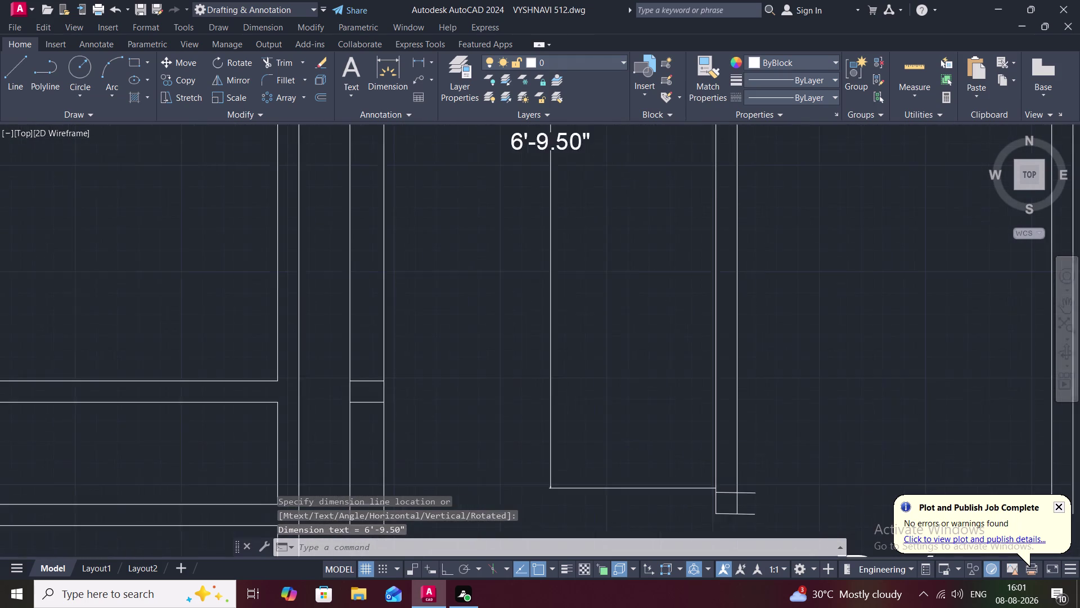
middle_drag(762, 380, 762, 157)
scroll(down, 3)
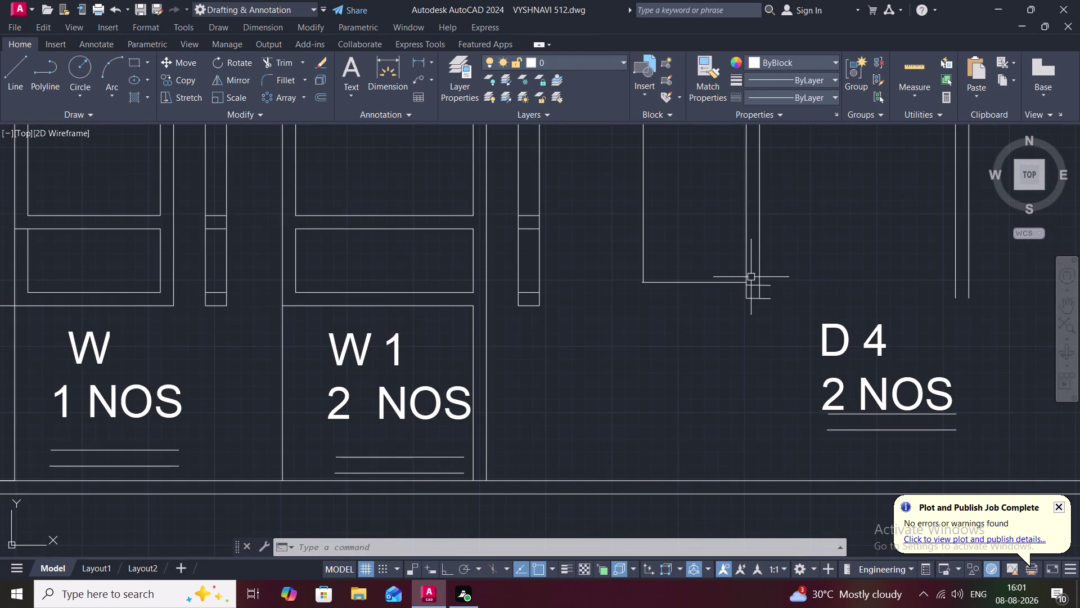
Start a line at the dimension's lower corner, then cancel it.
key(l)
key(space)
click(746, 283)
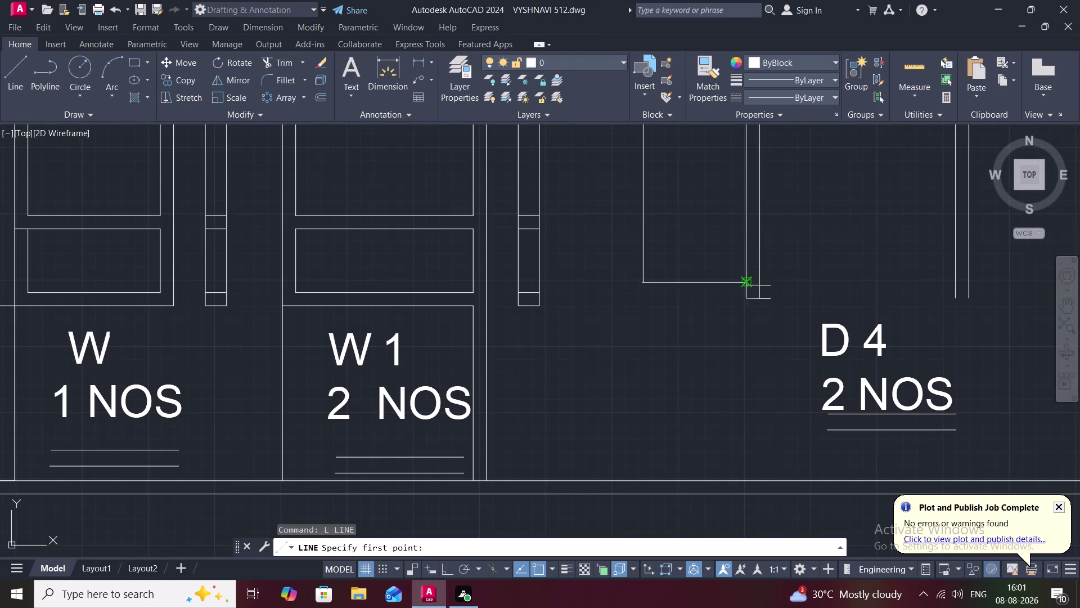
click(763, 280)
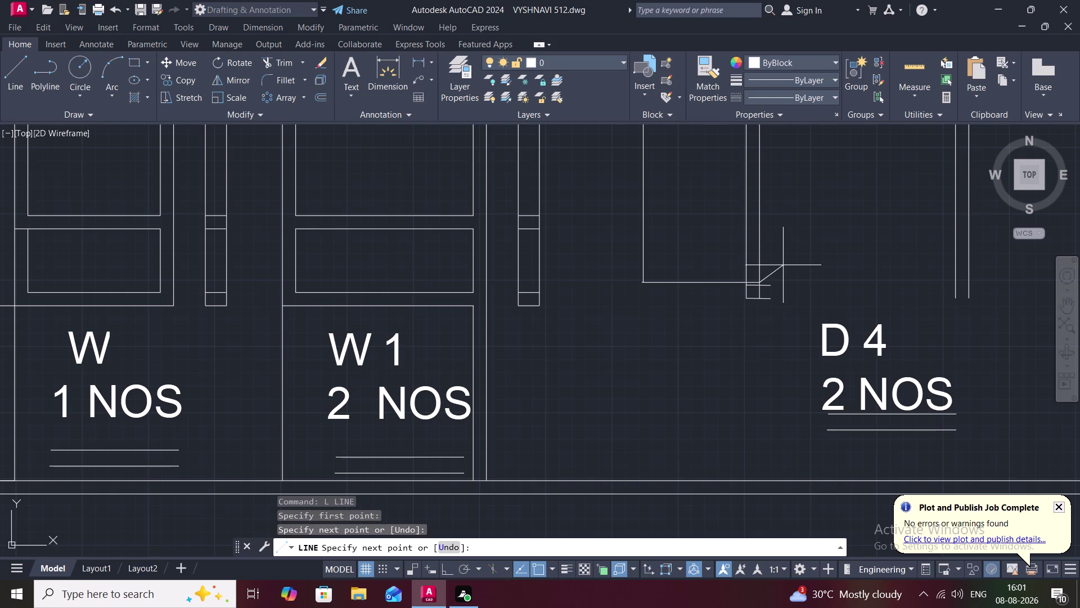
key(1)
key(Escape)
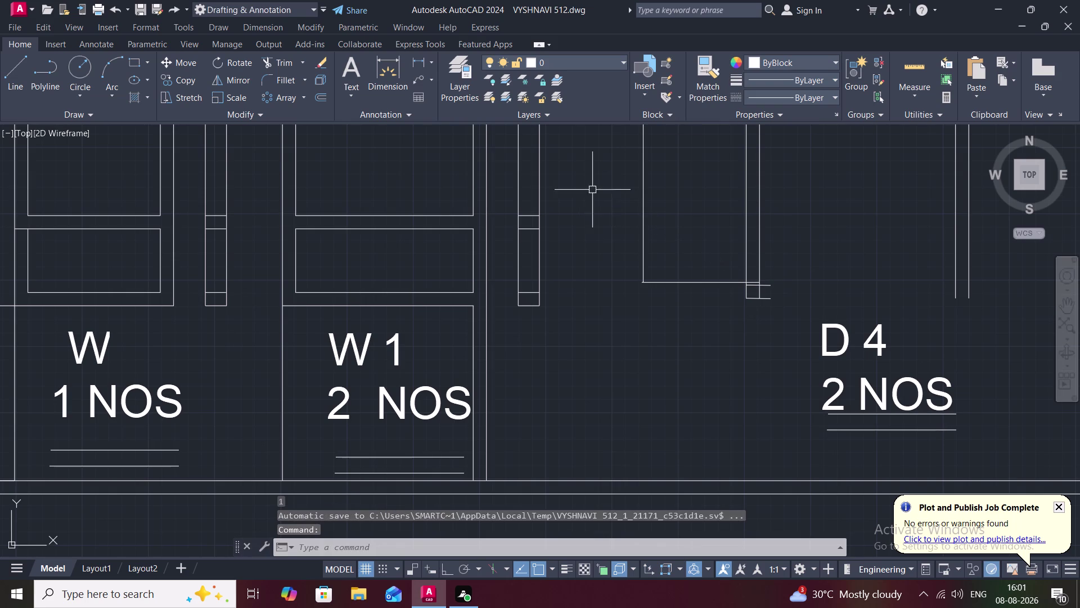
Delete the 6'-9.50" height dimension and zoom out over the plan.
click(643, 201)
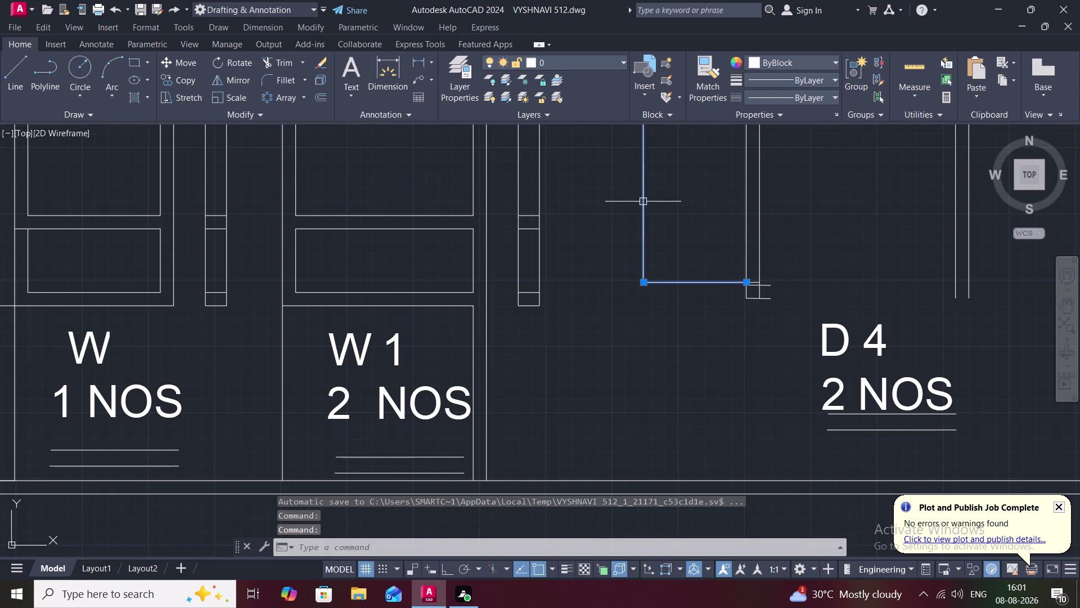
key(Delete)
scroll(down, 3)
middle_drag(644, 201, 614, 280)
scroll(down, 3)
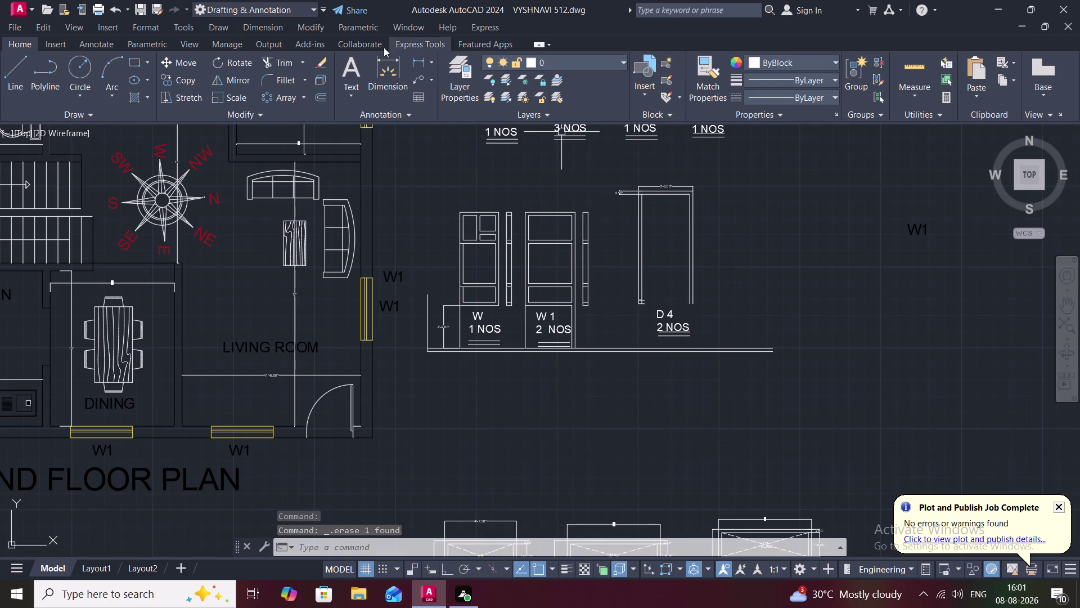
click(418, 59)
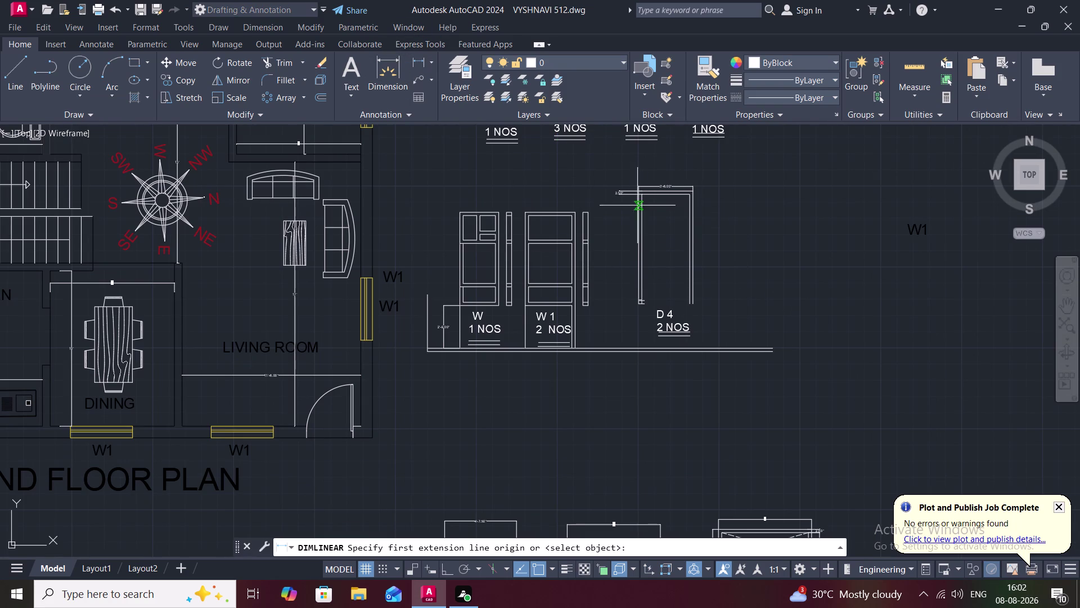
Place a 6'-9.50" height dimension from the D4 jamb's top to its lower end.
scroll(up, 3)
click(654, 189)
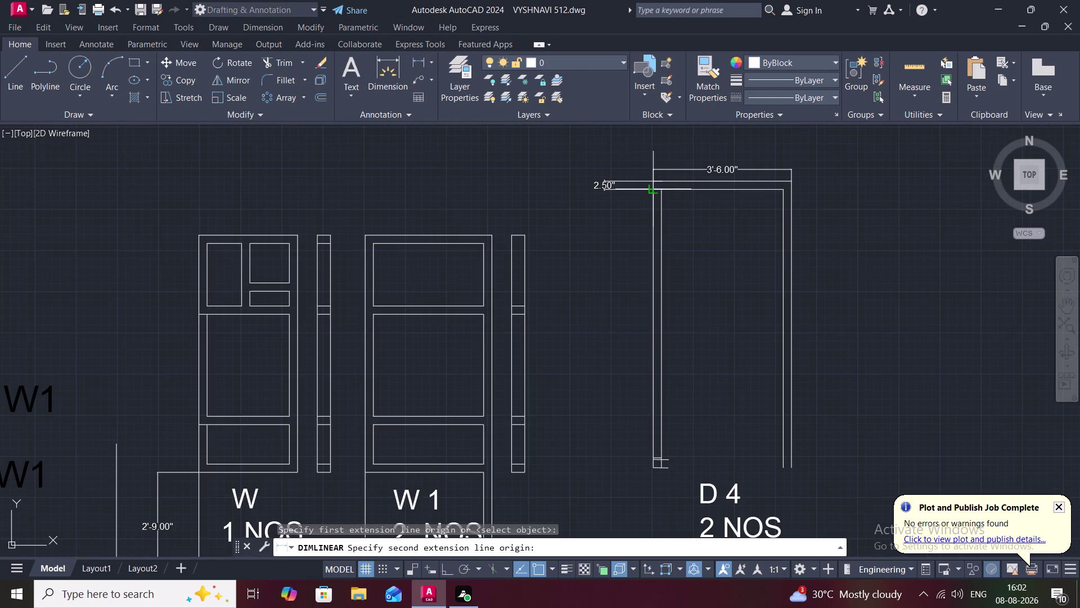
middle_drag(647, 242, 618, 275)
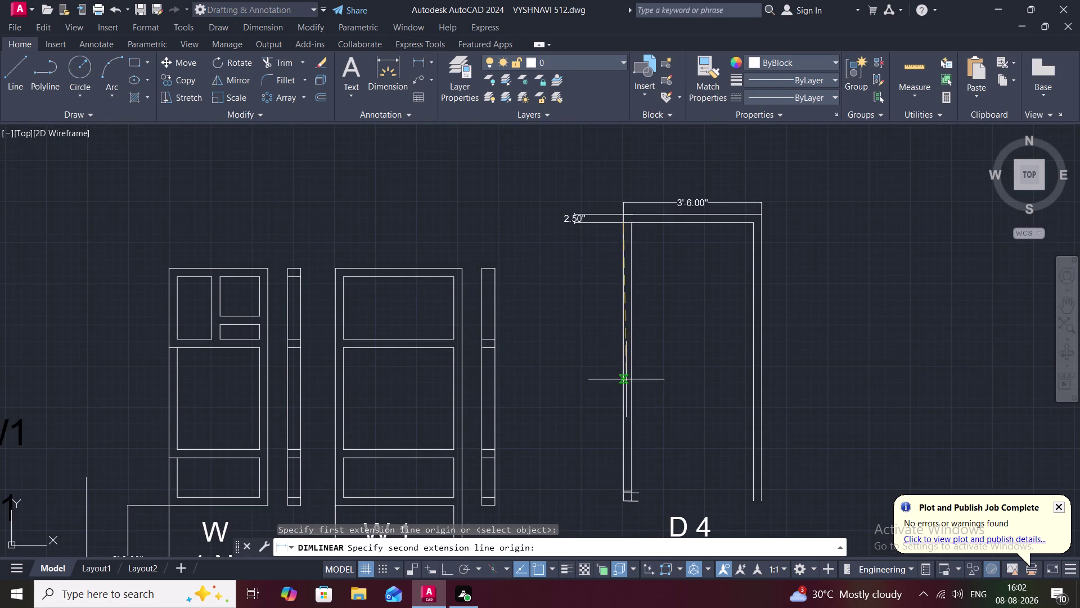
middle_drag(620, 369, 630, 0)
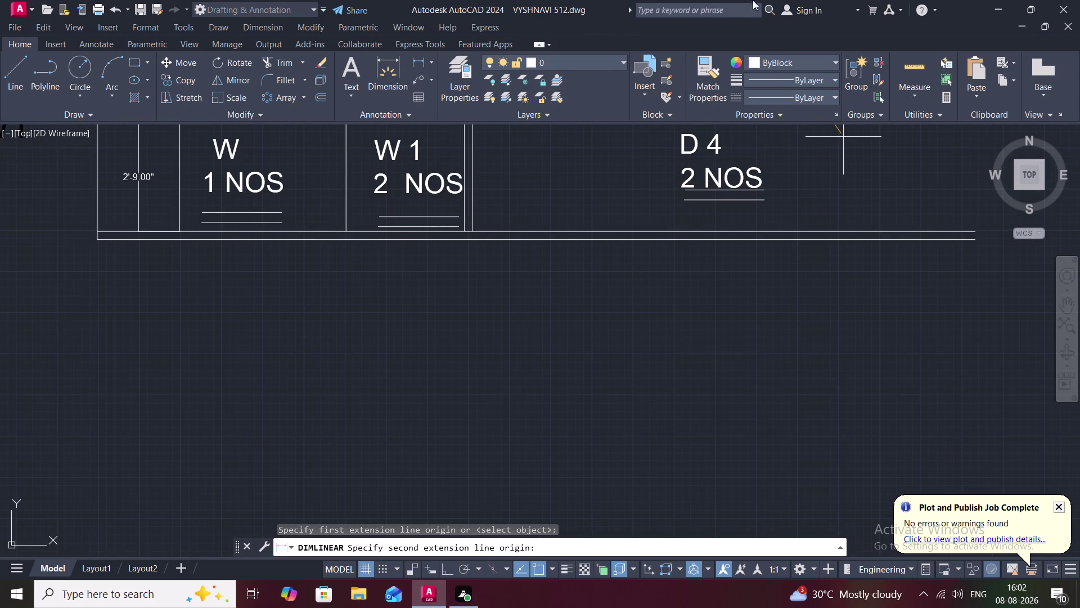
scroll(down, 3)
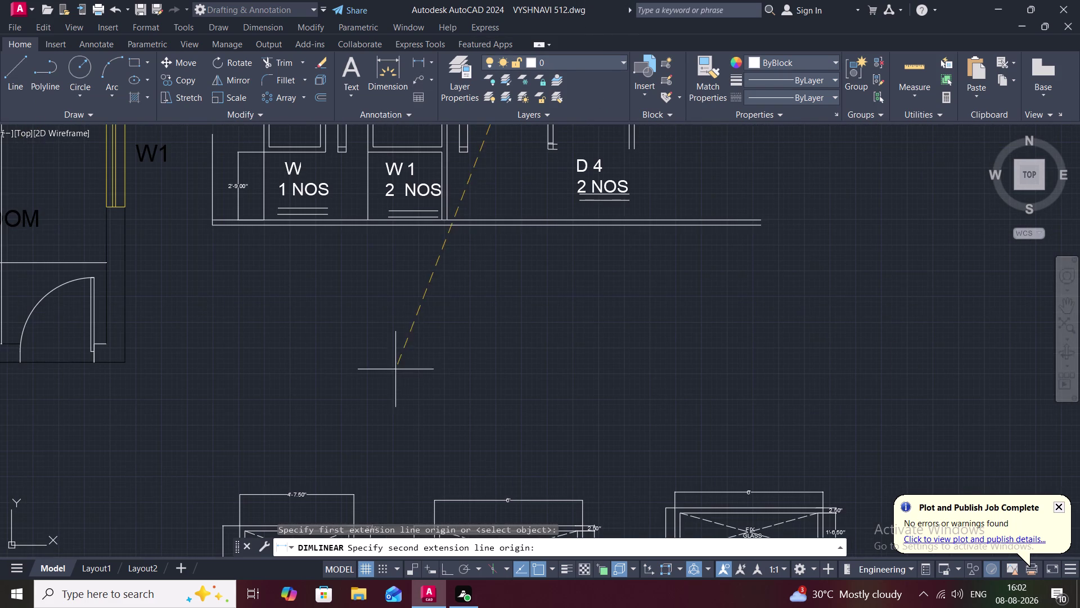
middle_drag(487, 225, 403, 418)
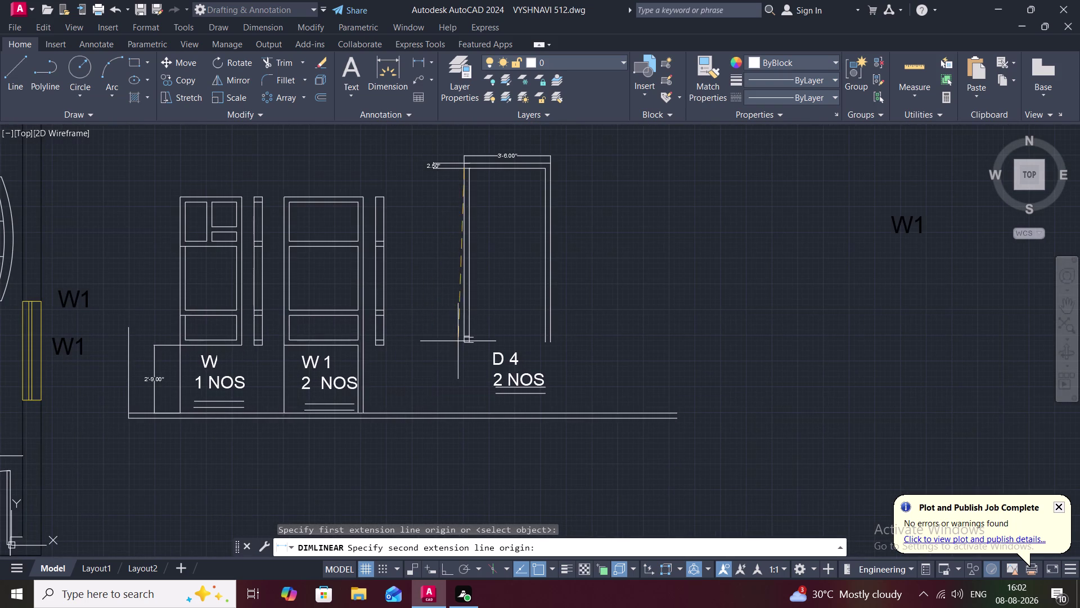
scroll(up, 3)
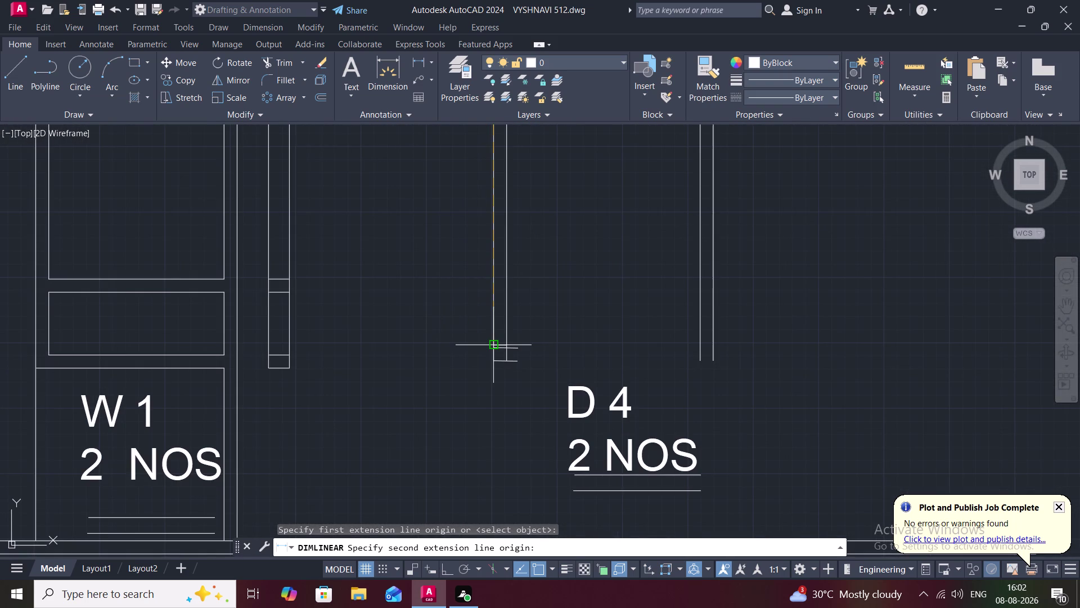
click(494, 344)
click(463, 344)
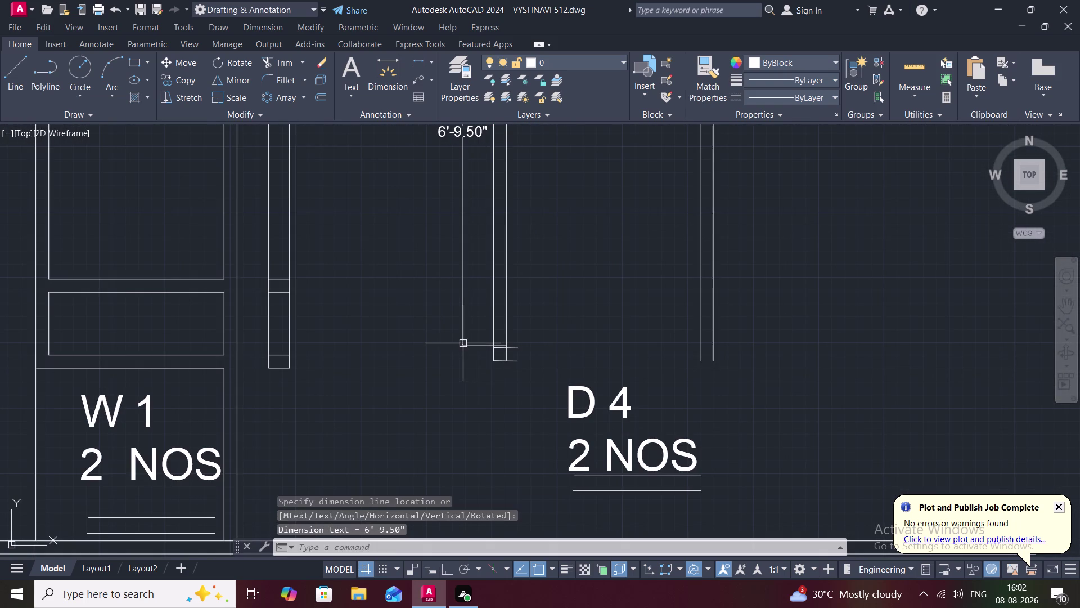
key(Escape)
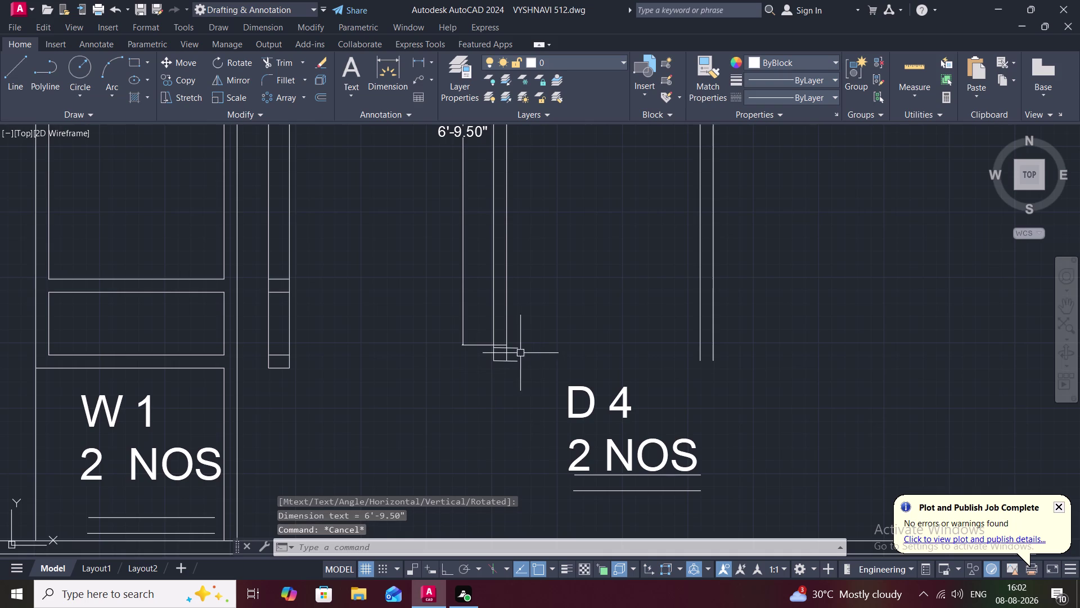
Abandon a line attempt and select the two stray short lines at the strip's base.
scroll(up, 3)
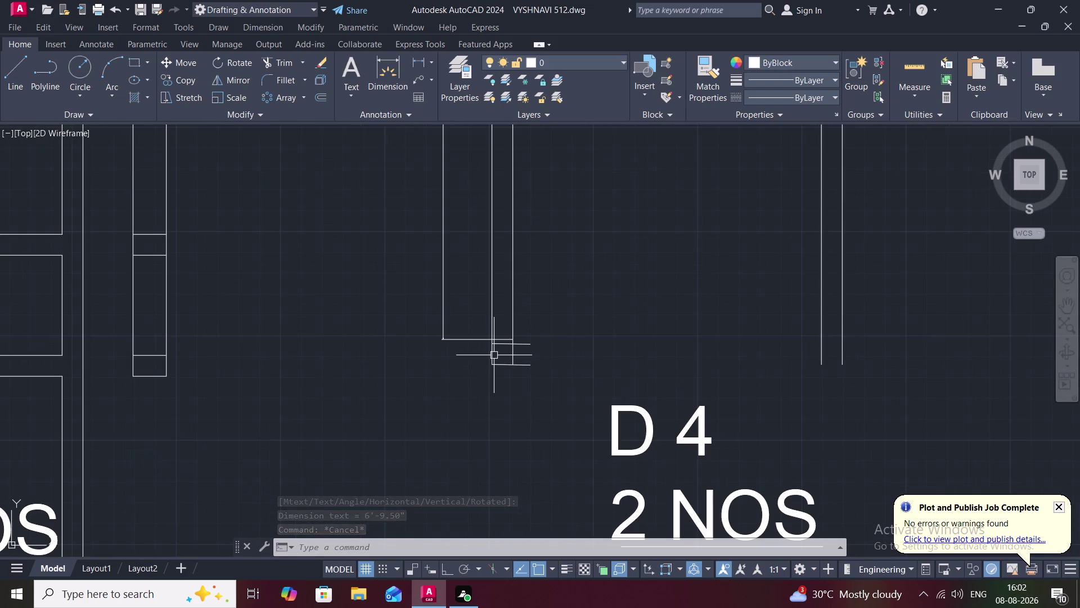
key(l)
key(space)
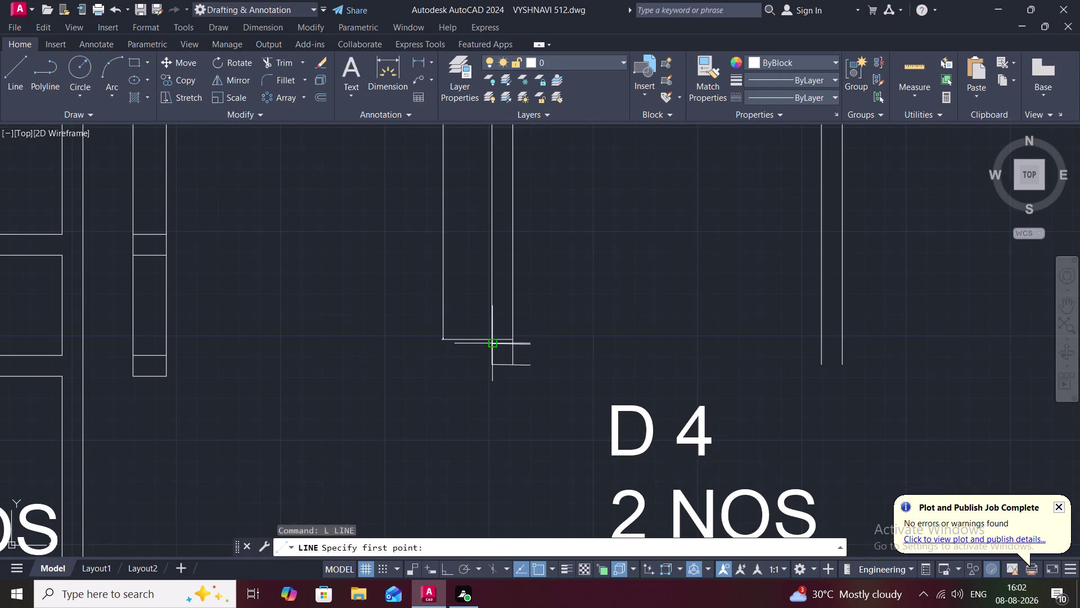
key(Escape)
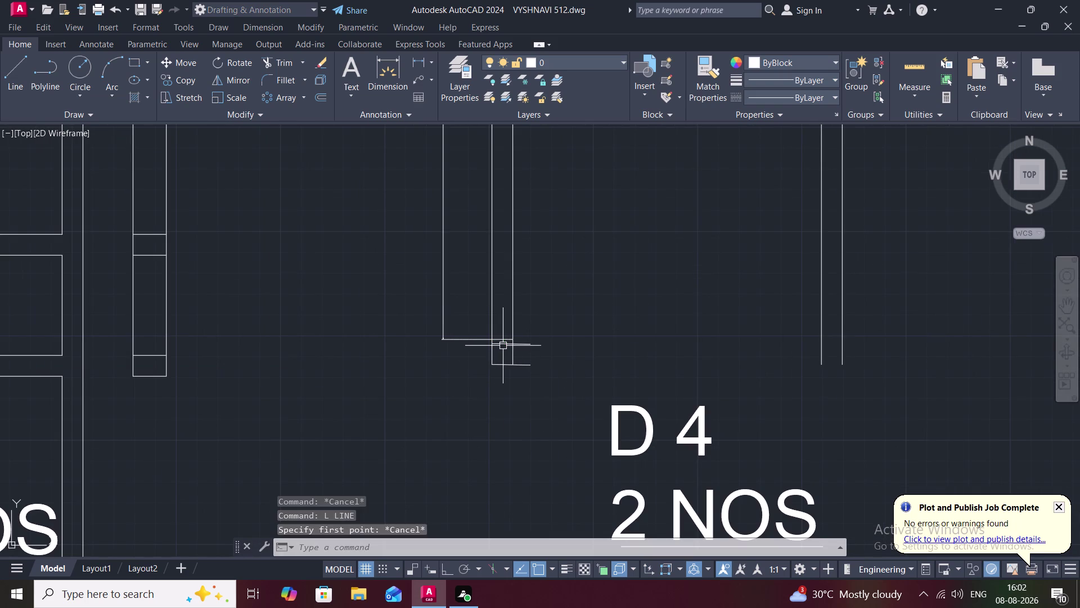
click(503, 345)
click(502, 366)
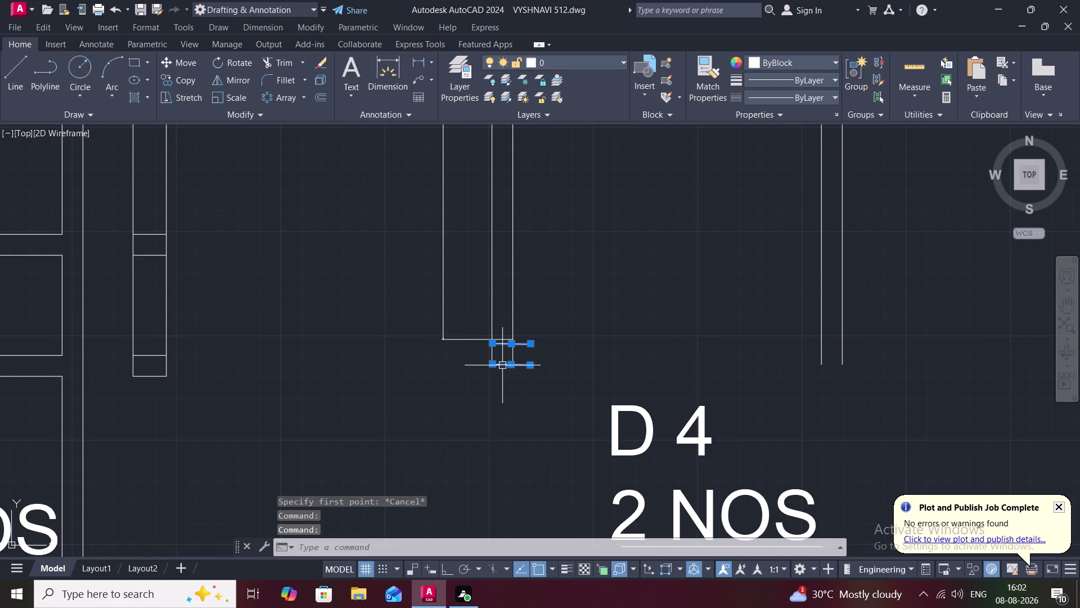
Erase the two stray lines and offset the strip's bottom line 2.50" down.
key(Delete)
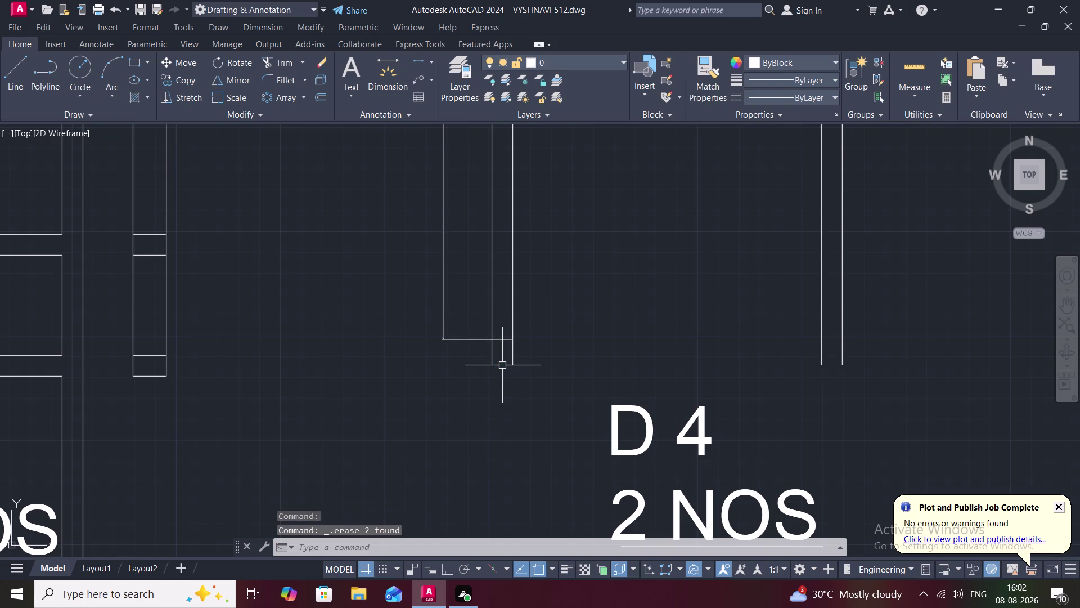
text(O)
key(space)
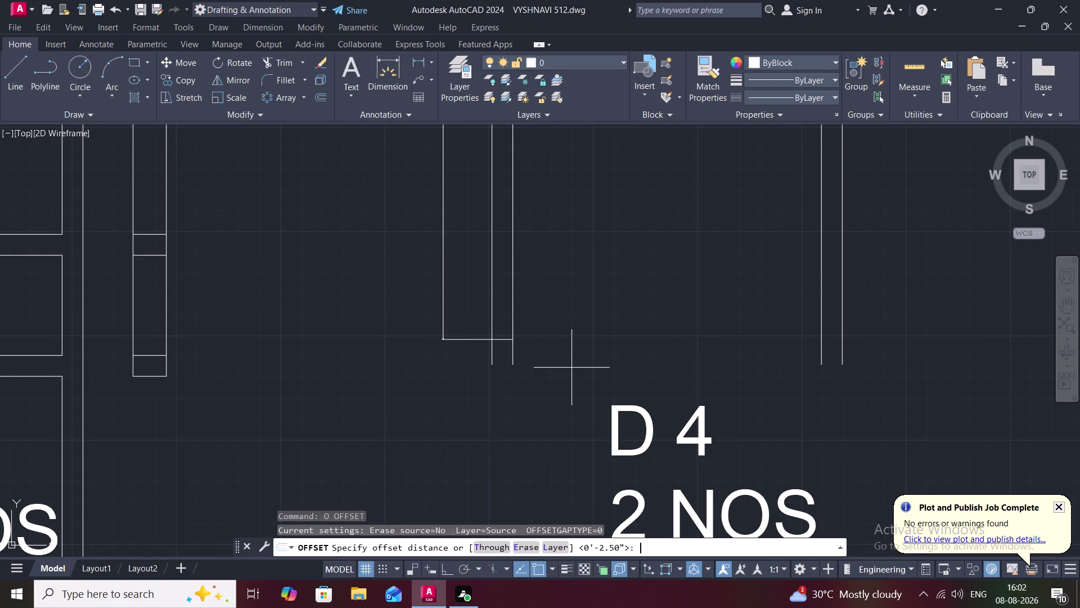
key(space)
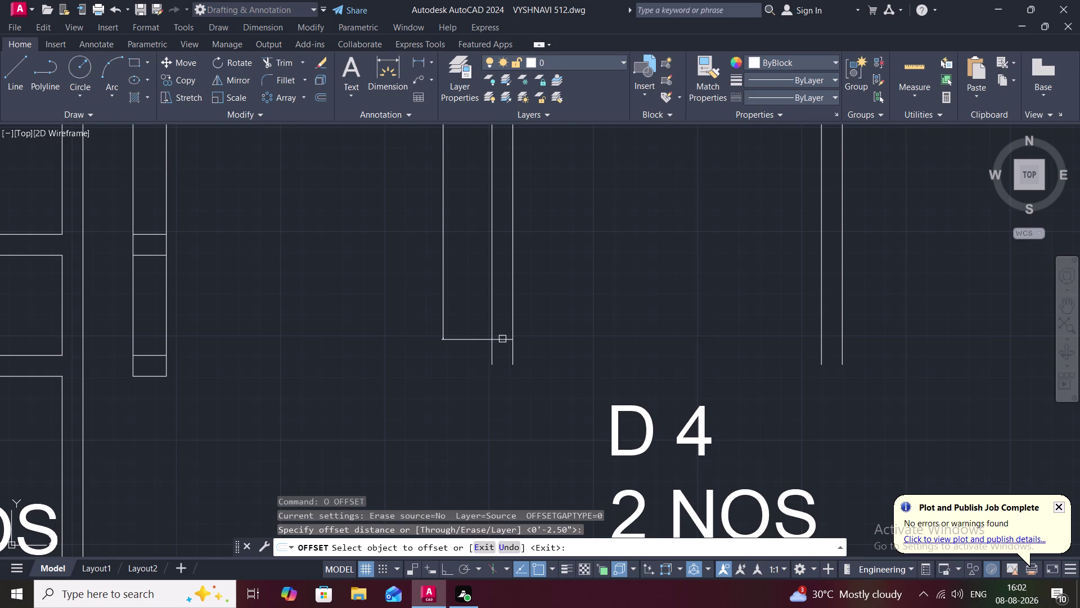
click(503, 341)
click(502, 353)
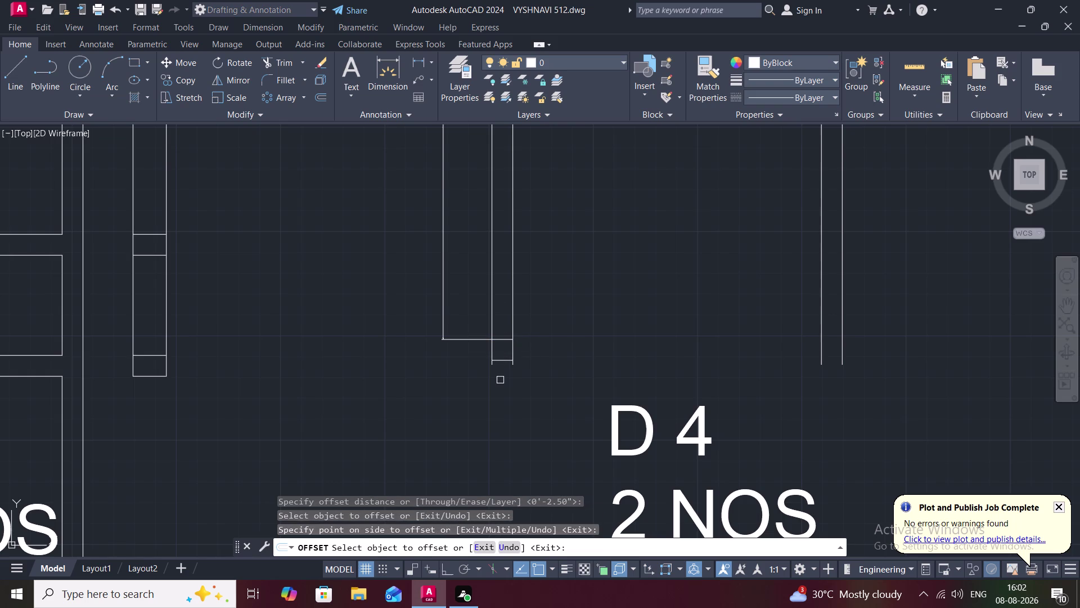
Trim the overshooting line ends at the side strip's base.
text(TR)
key(space)
scroll(up, 3)
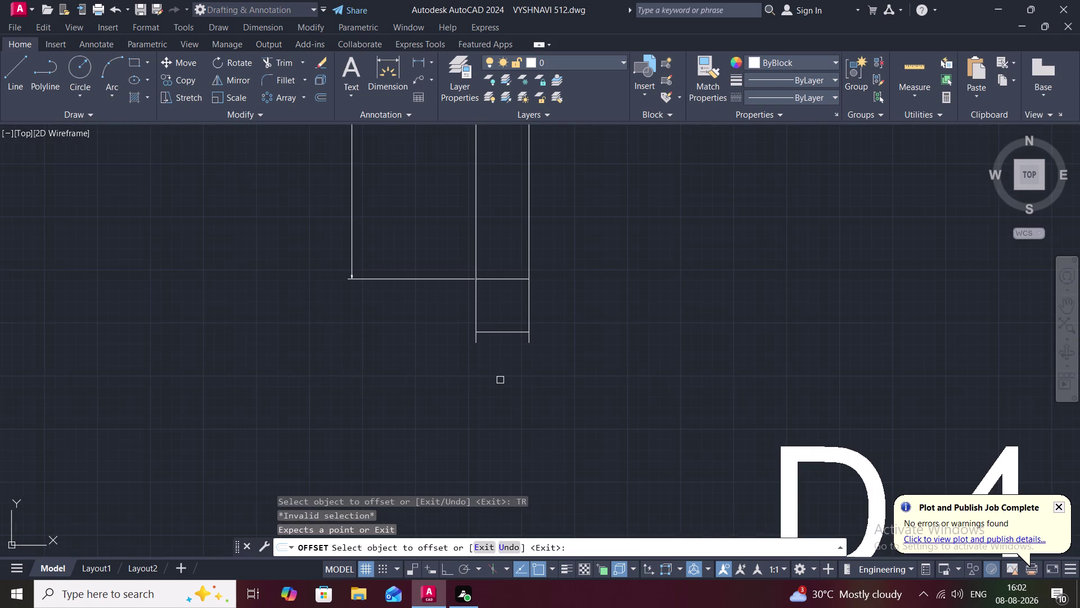
click(474, 340)
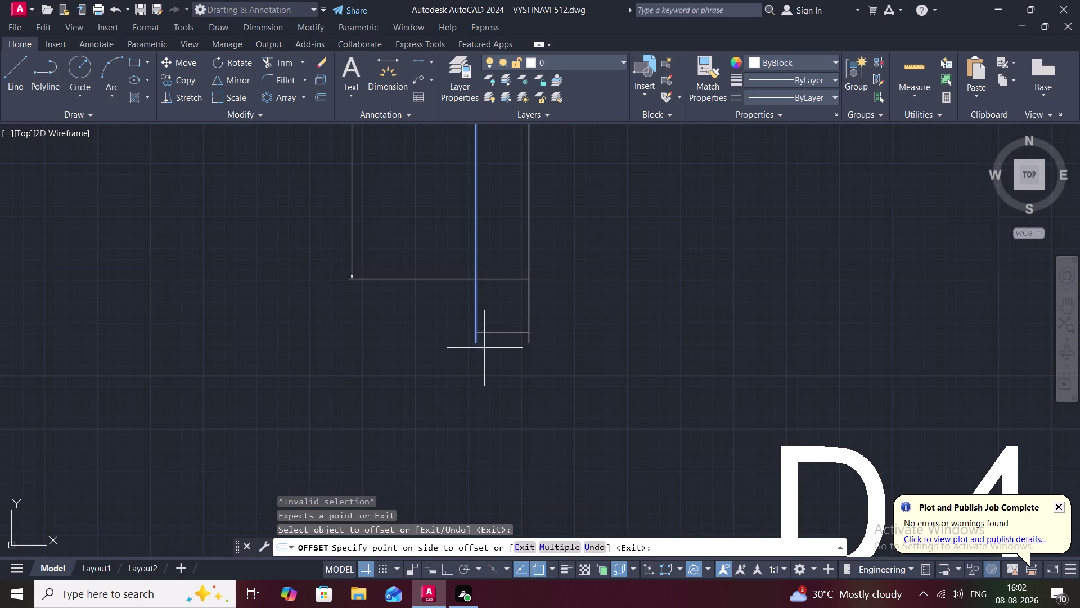
key(Escape)
text(TR)
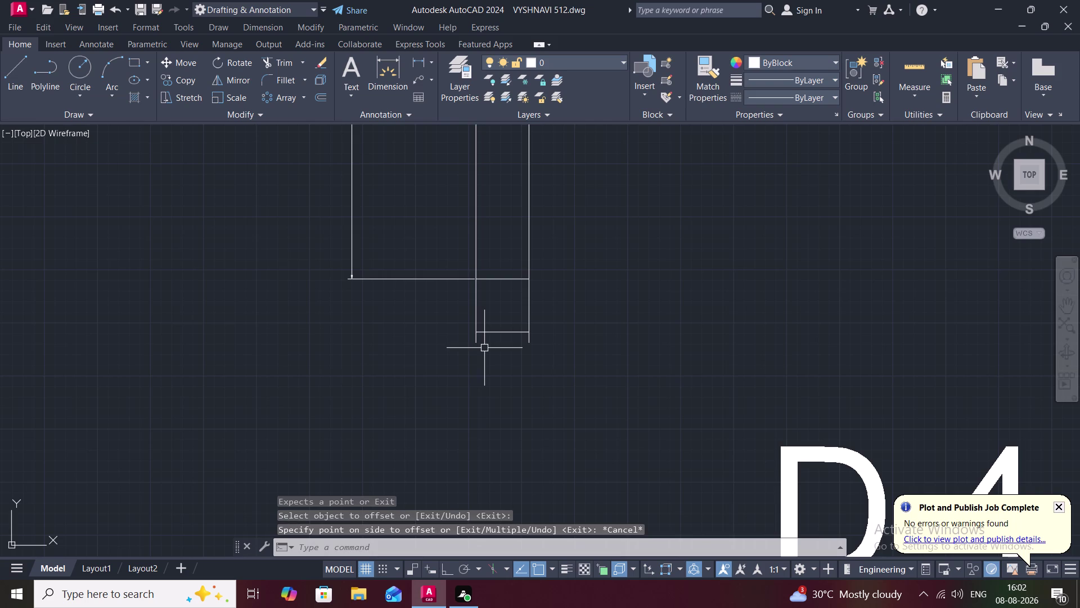
key(space)
click(473, 340)
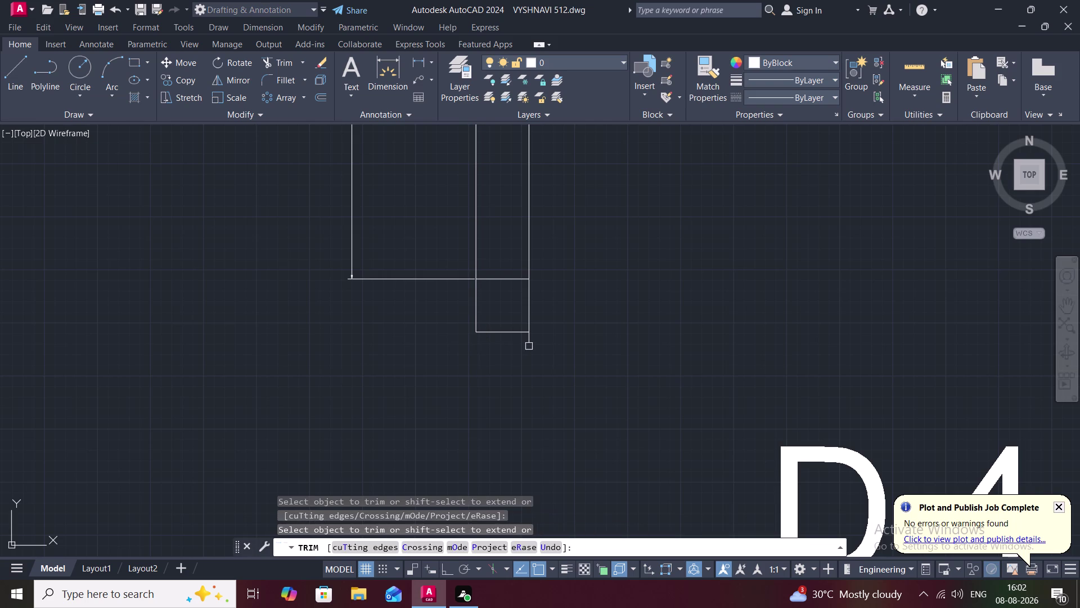
click(529, 343)
key(Escape)
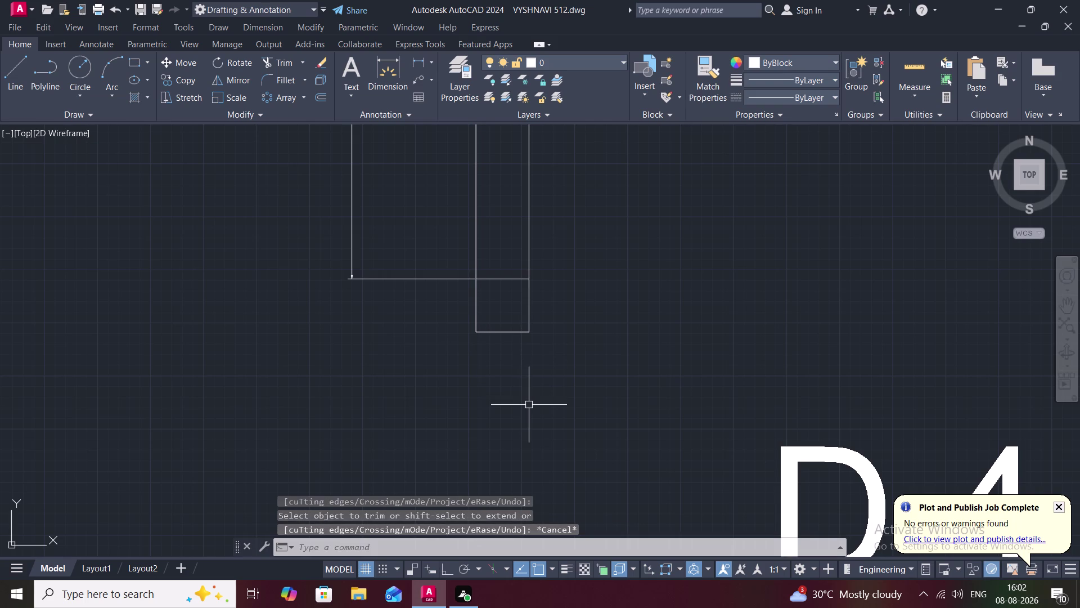
Extend the strip's bottom line to the D4 door's right edge.
text(EX)
key(space)
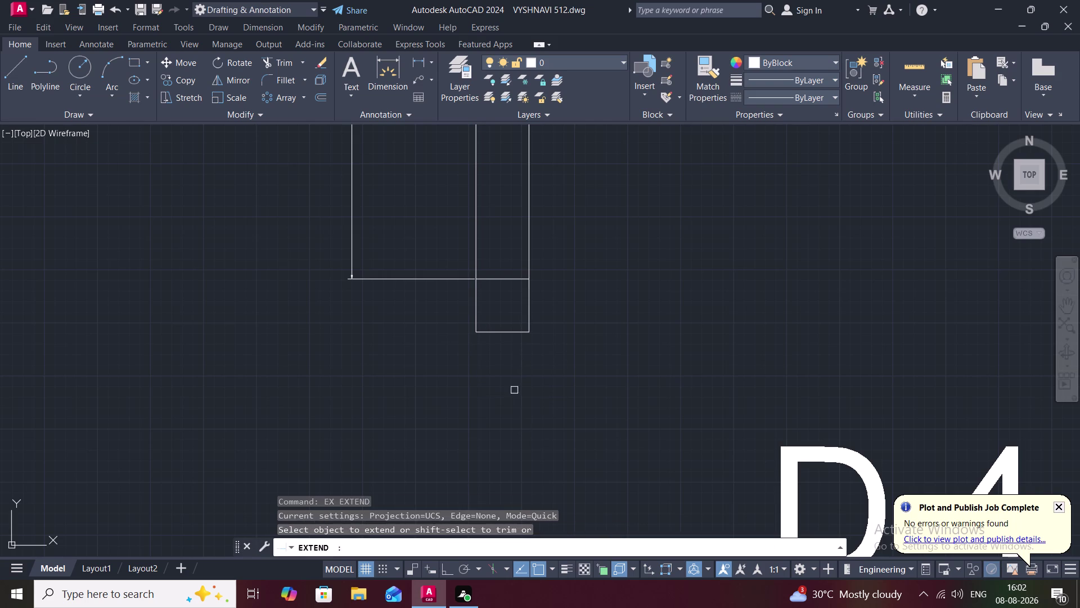
scroll(down, 3)
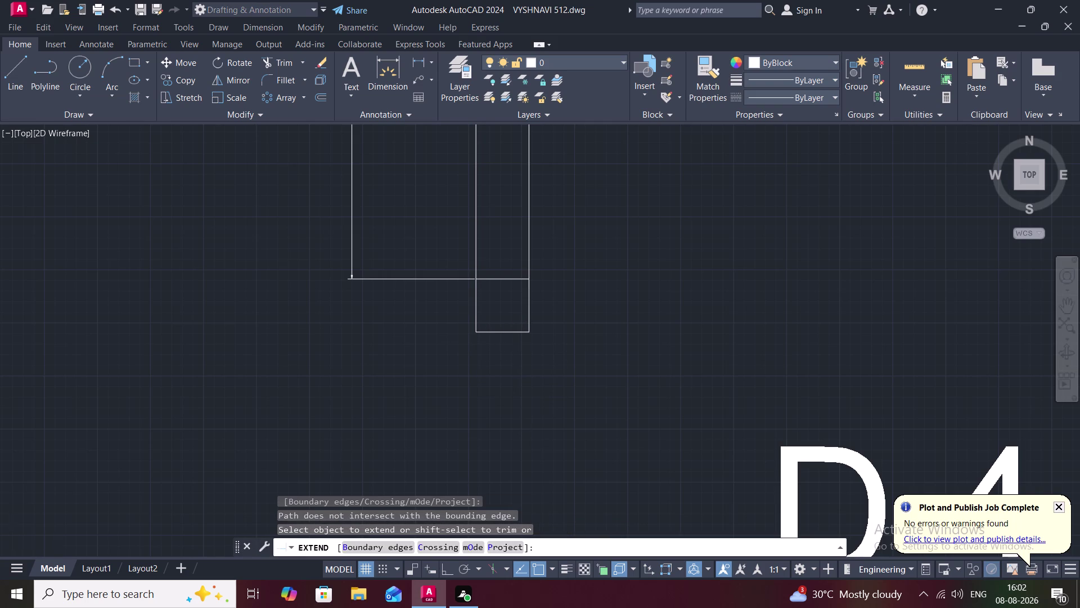
scroll(down, 3)
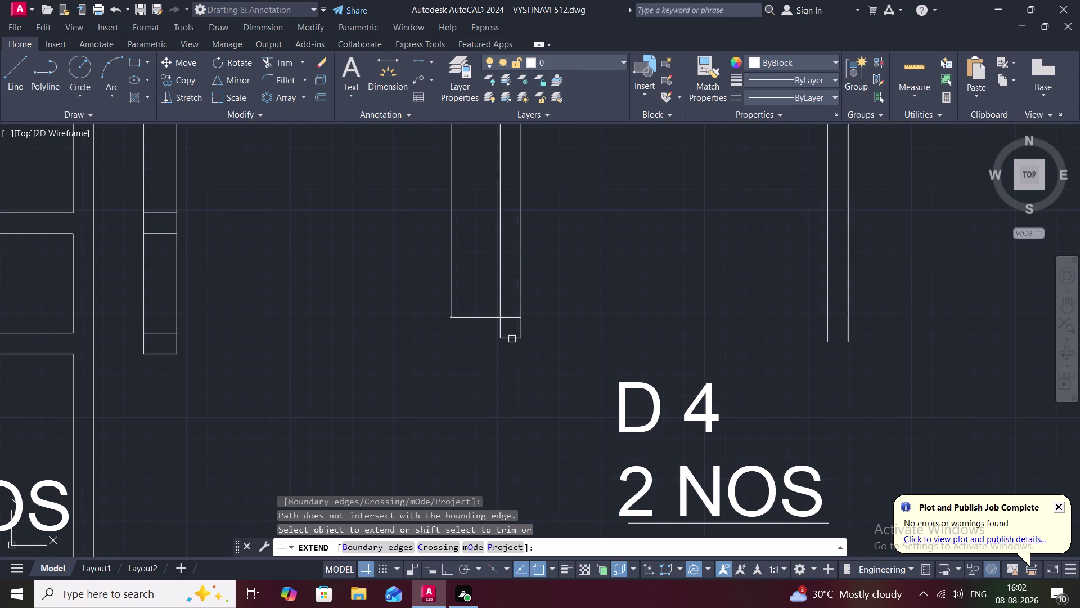
click(512, 338)
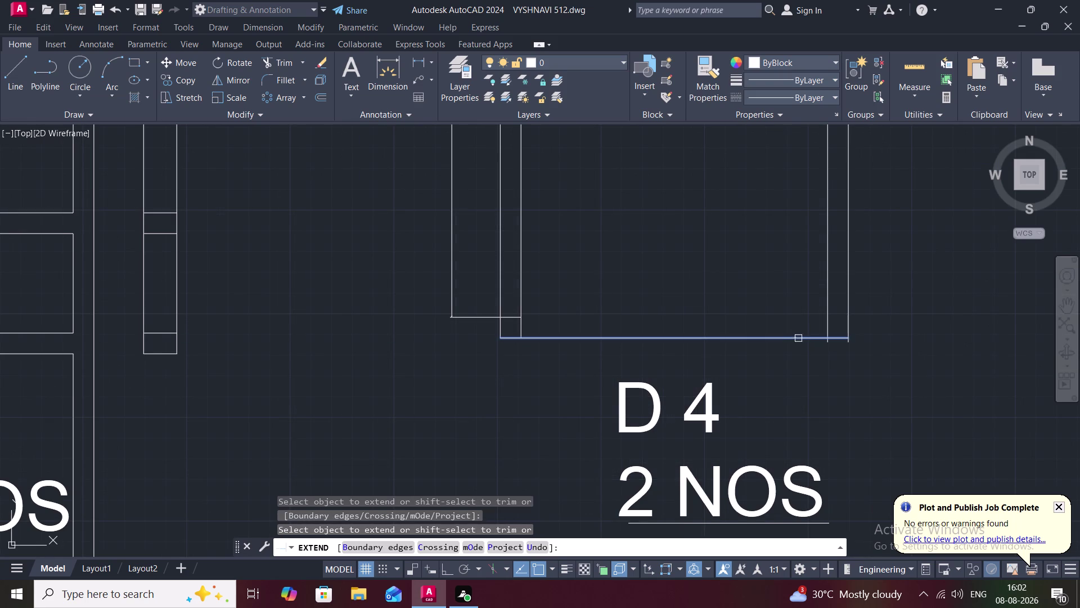
click(802, 340)
scroll(down, 3)
middle_drag(801, 331, 800, 330)
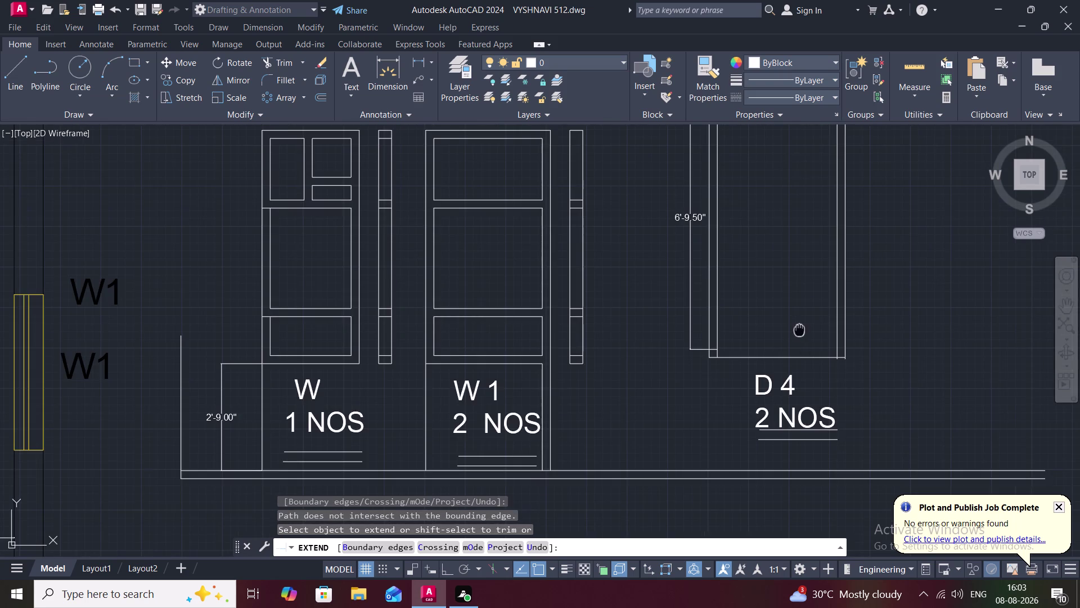
Place a 7'-2.50" linear dimension beside the D4 door's right corner.
middle_drag(799, 330, 674, 386)
scroll(down, 3)
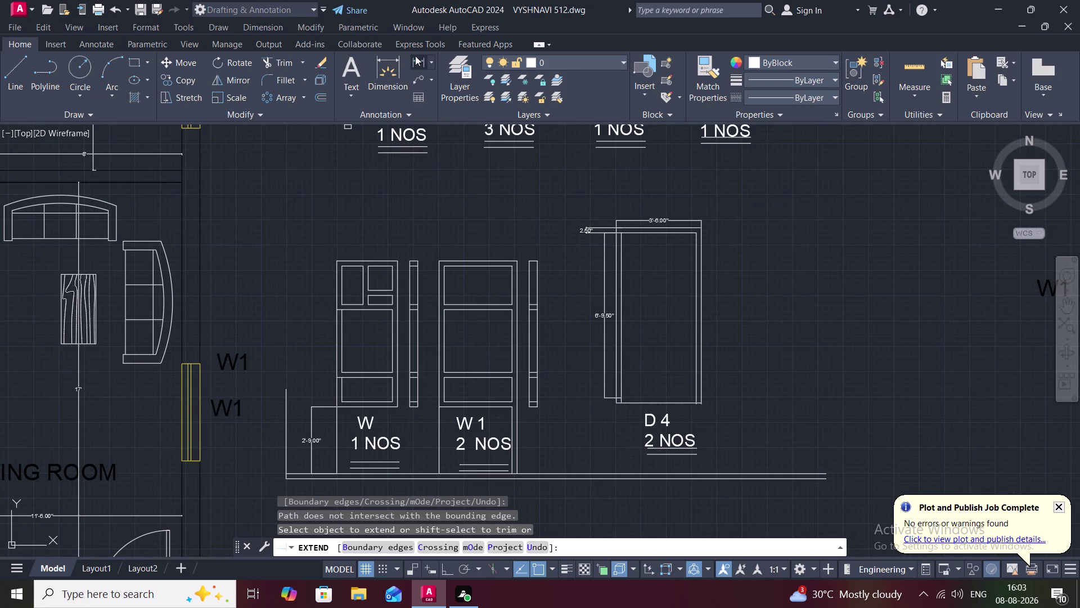
click(431, 60)
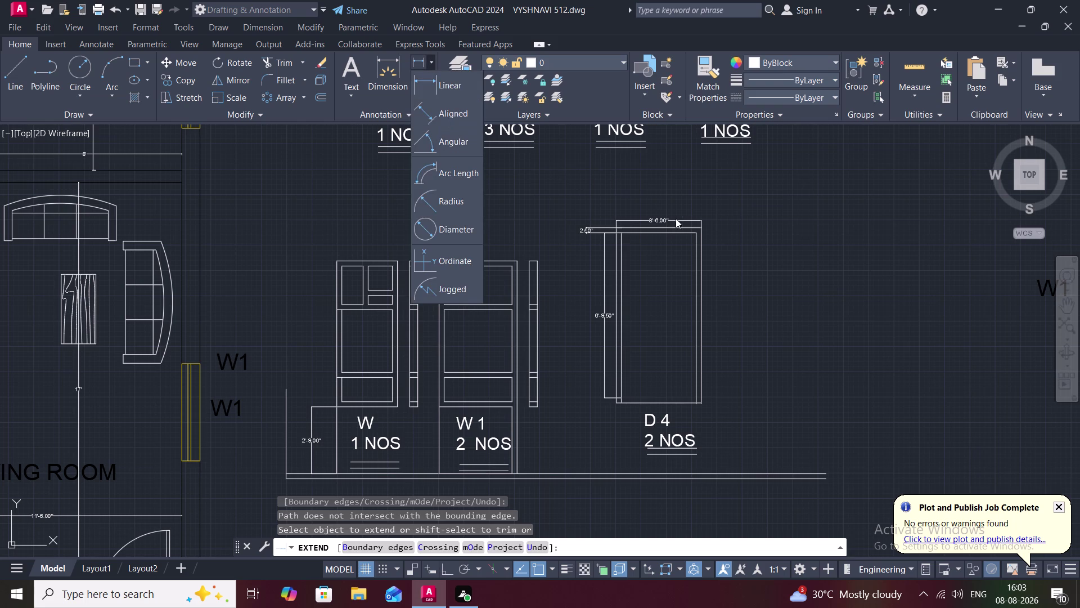
click(458, 86)
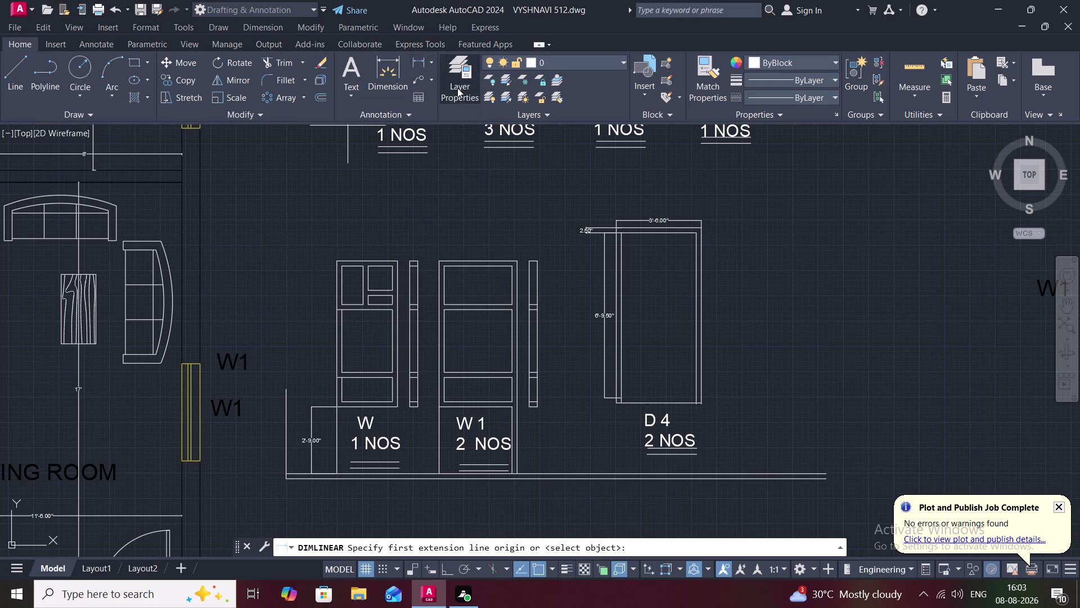
click(704, 227)
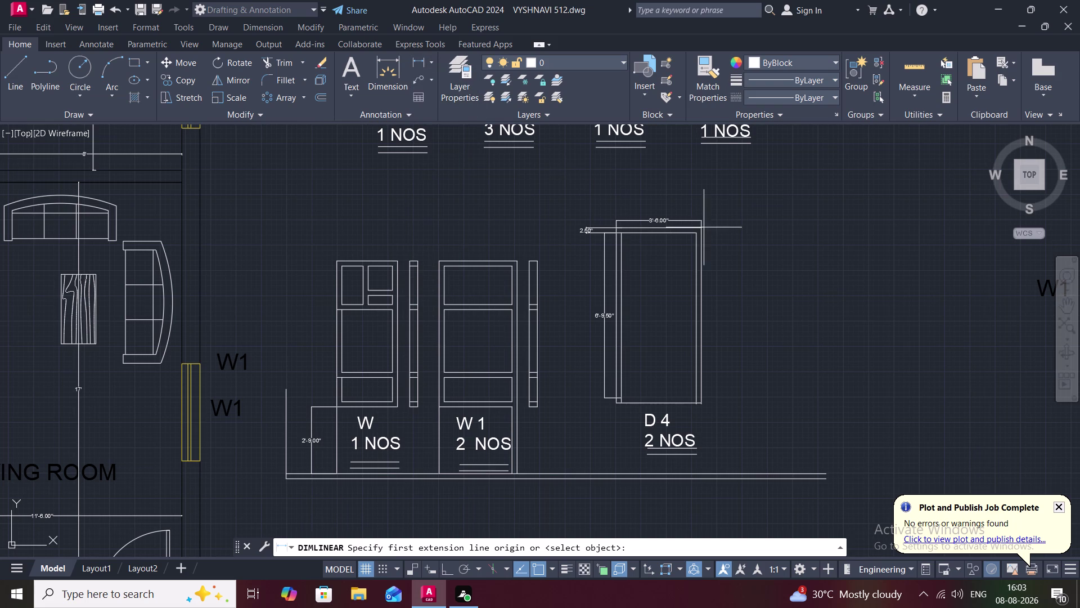
scroll(up, 3)
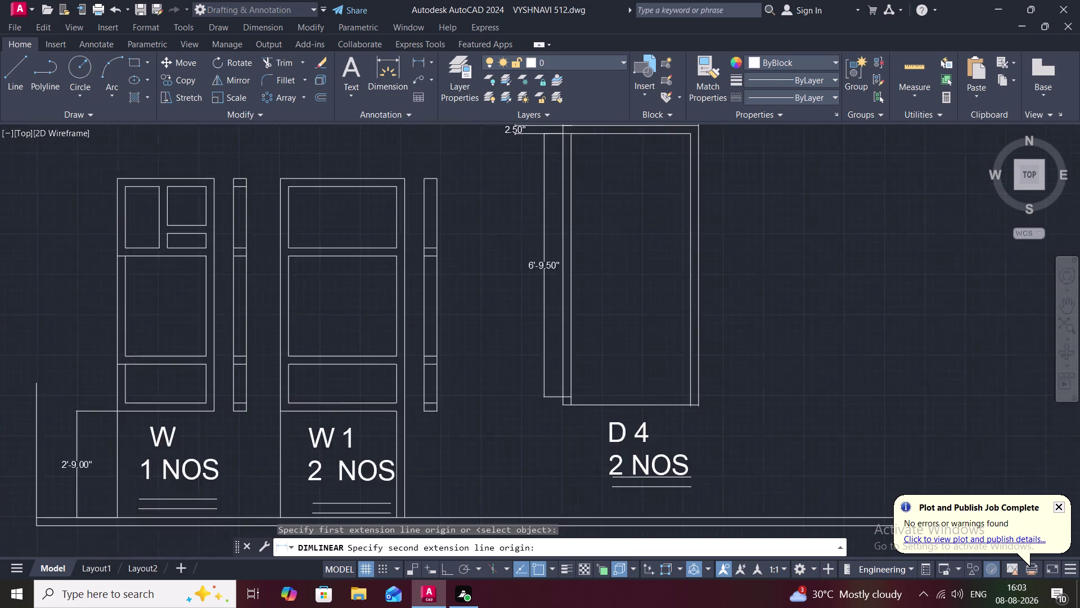
scroll(up, 3)
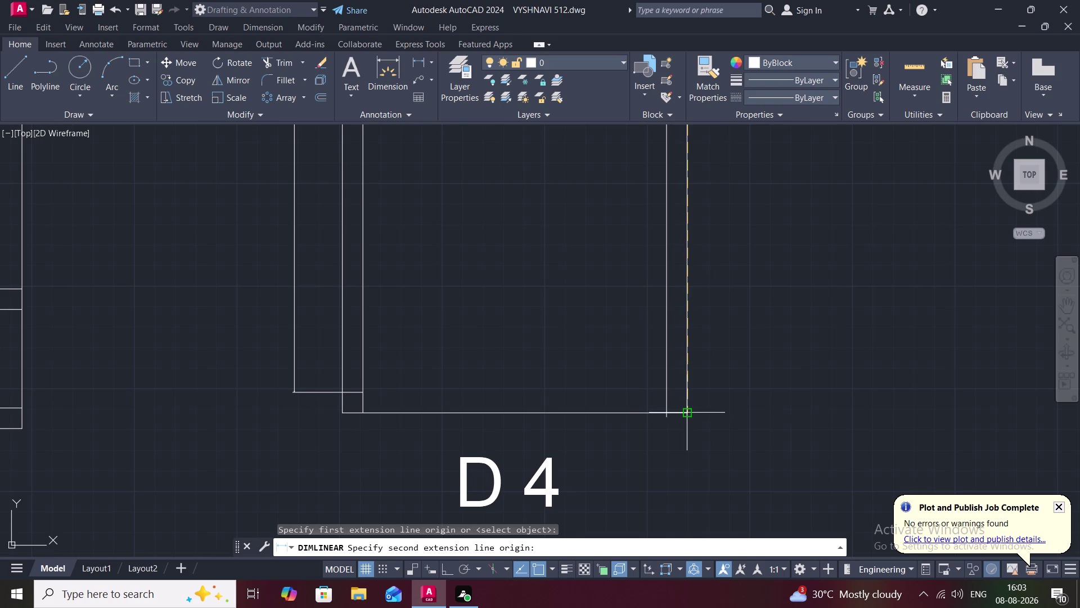
click(687, 416)
click(727, 413)
Erase the 7'-2.50" dimension.
scroll(down, 3)
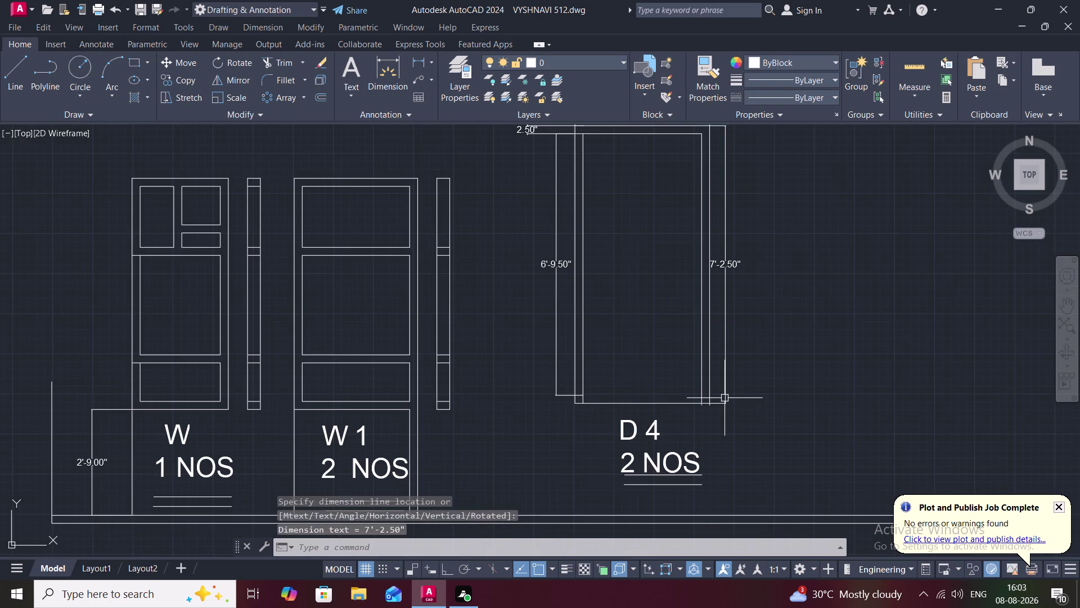
key(Escape)
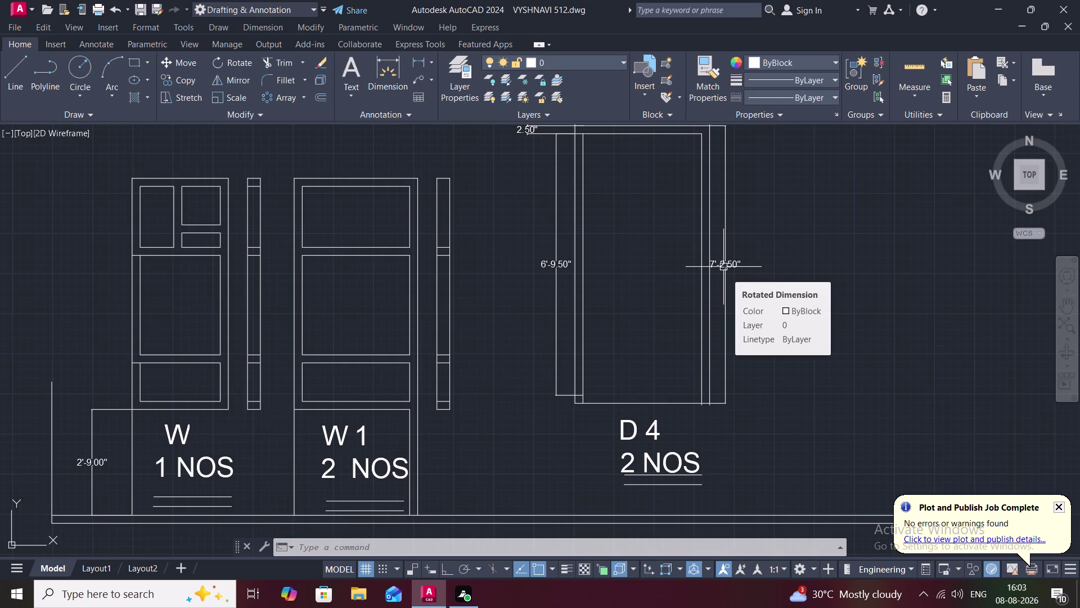
click(723, 266)
key(Delete)
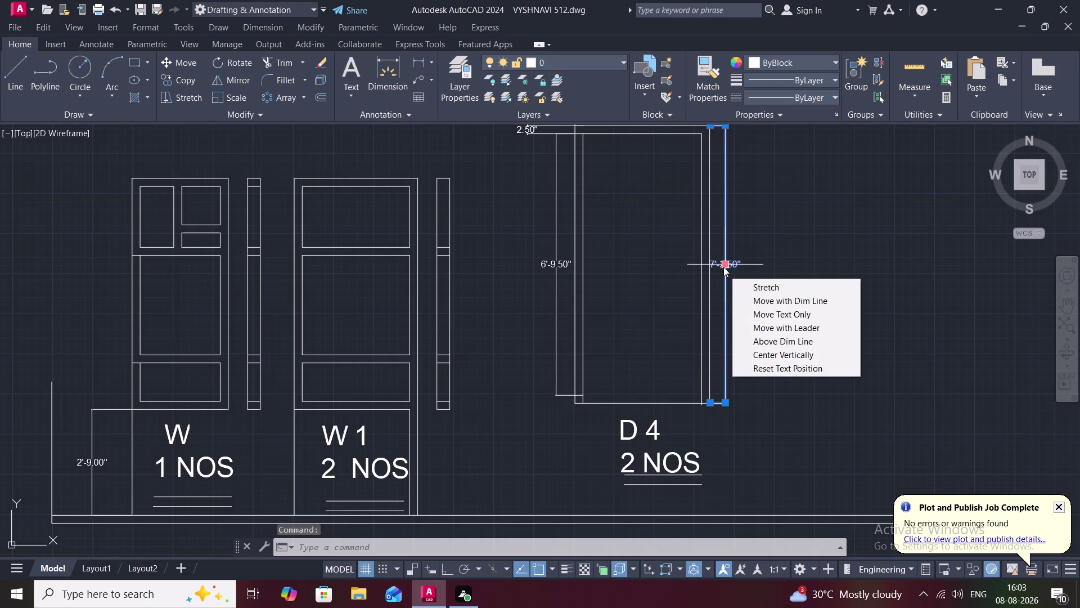
key(Delete)
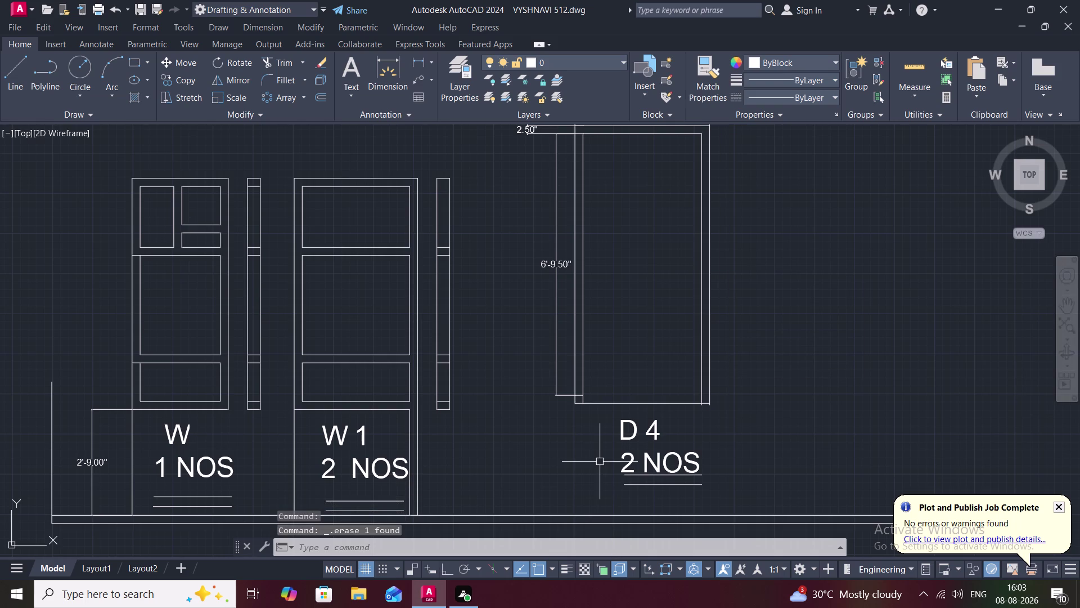
Extend two vertical D4 frame lines down to the base.
text(EX)
key(space)
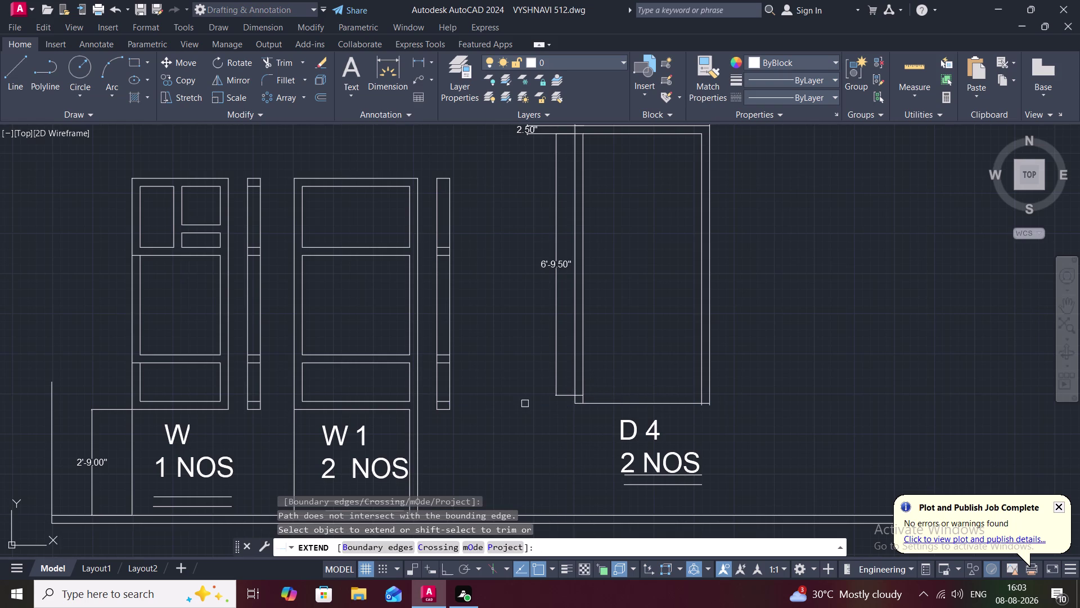
click(581, 398)
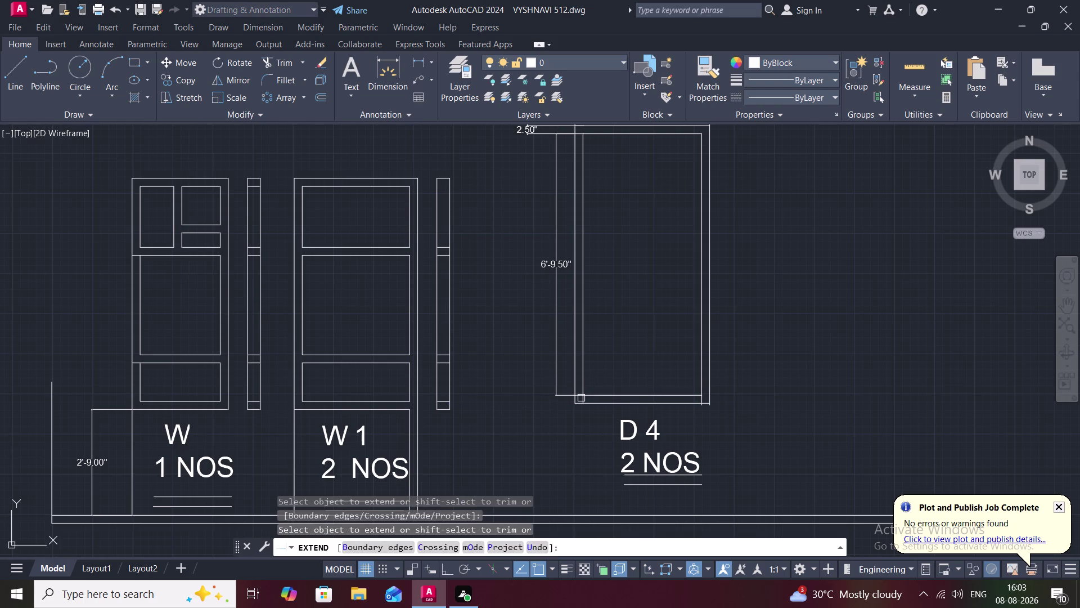
click(690, 396)
key(Escape)
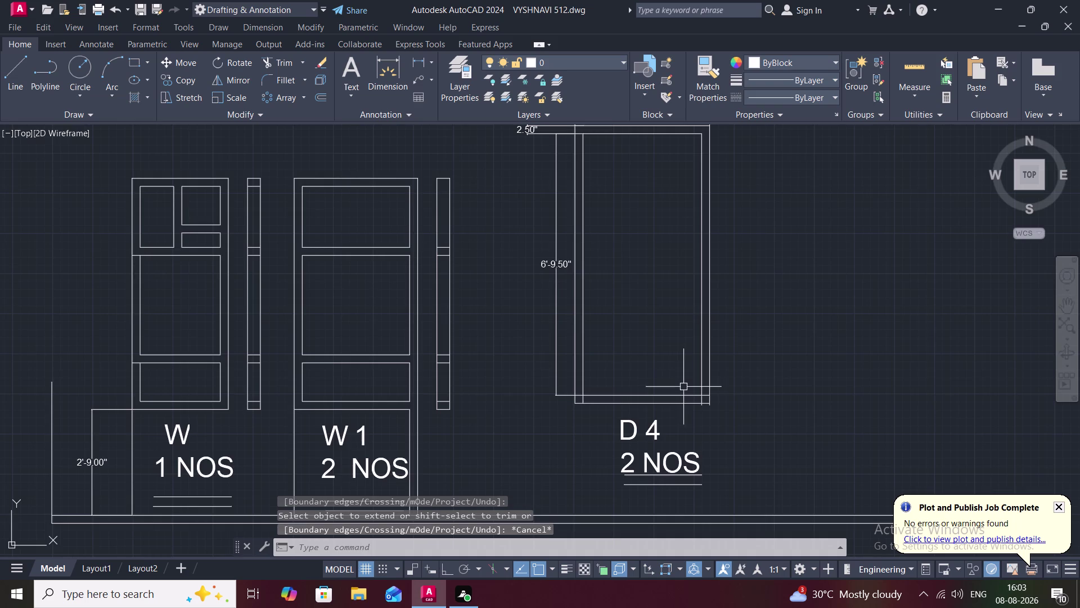
scroll(down, 3)
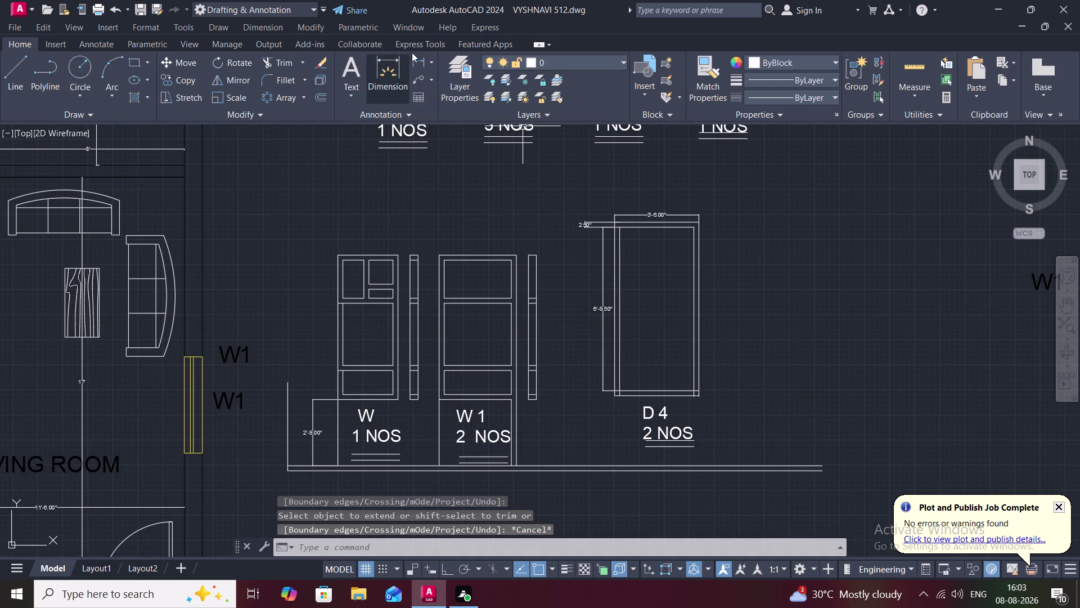
Dimension the D4 frame from its top-right to bottom-right corner, reading 7'.
click(425, 58)
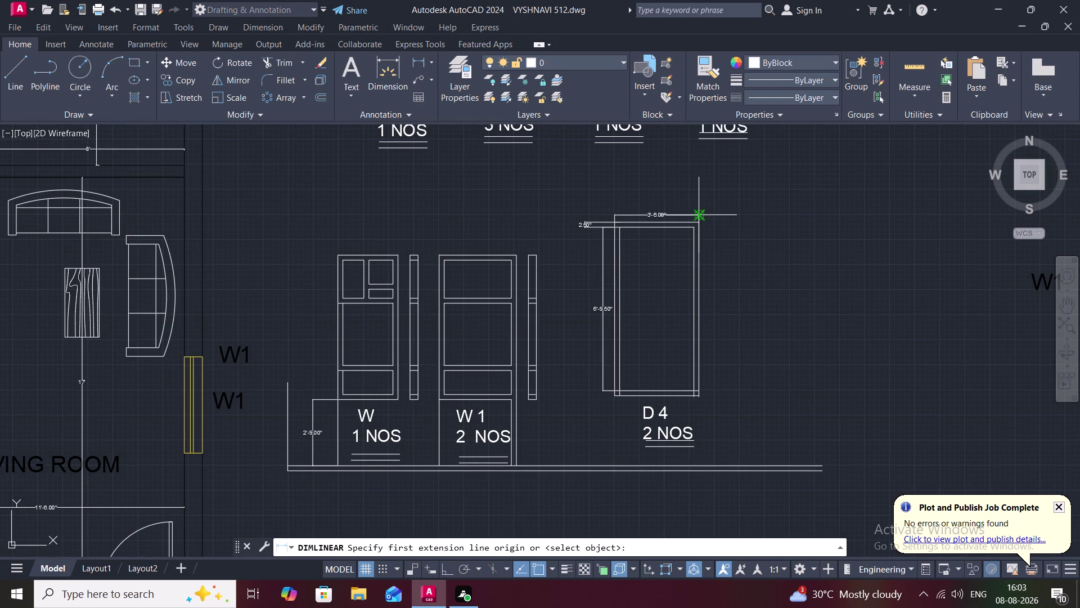
scroll(up, 3)
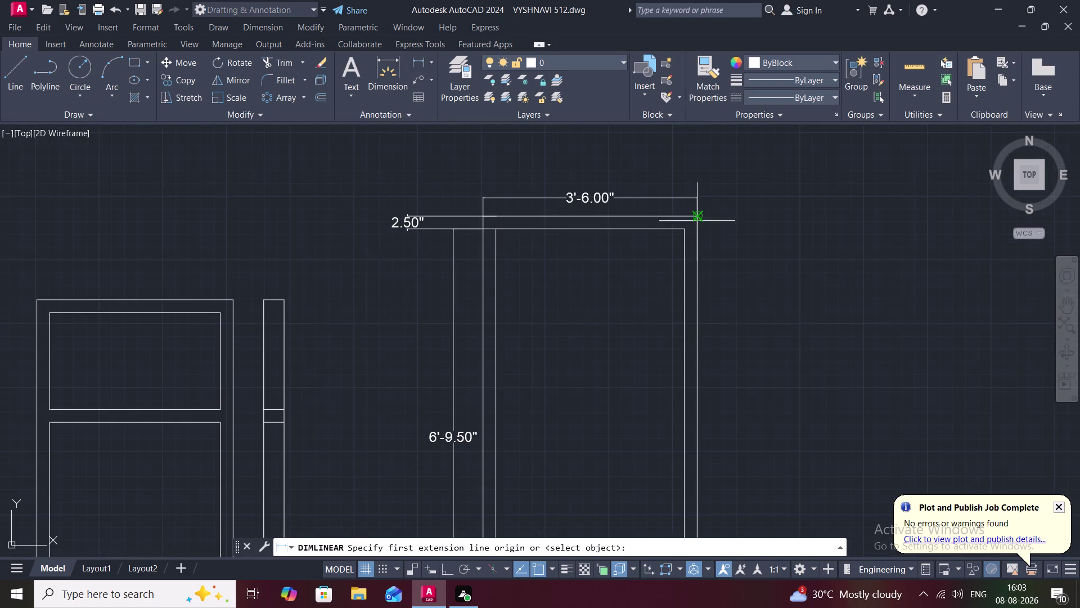
click(695, 217)
middle_drag(705, 251, 695, 247)
scroll(down, 3)
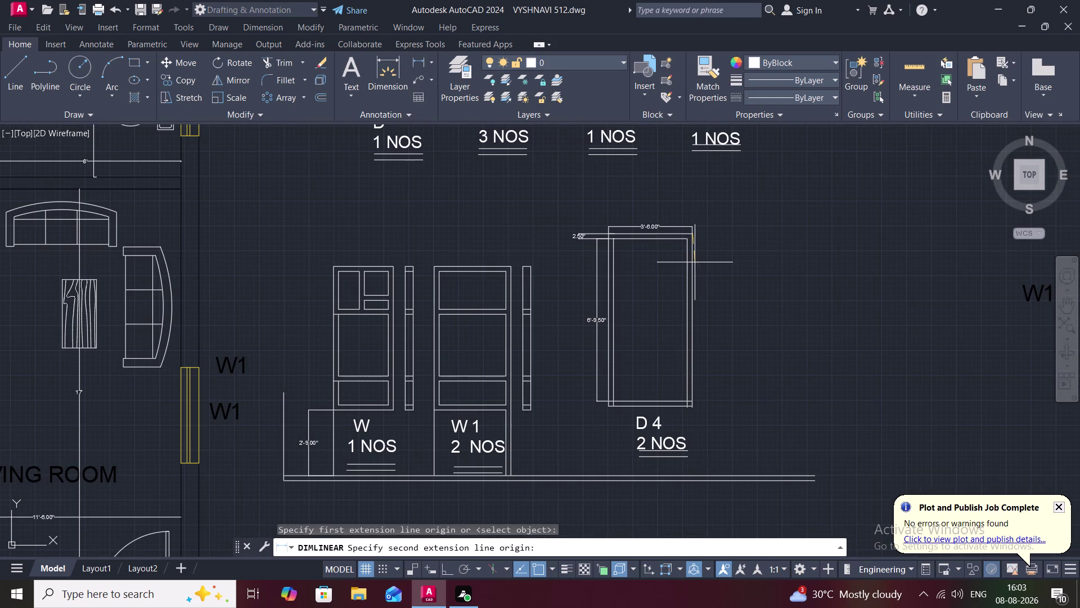
scroll(up, 3)
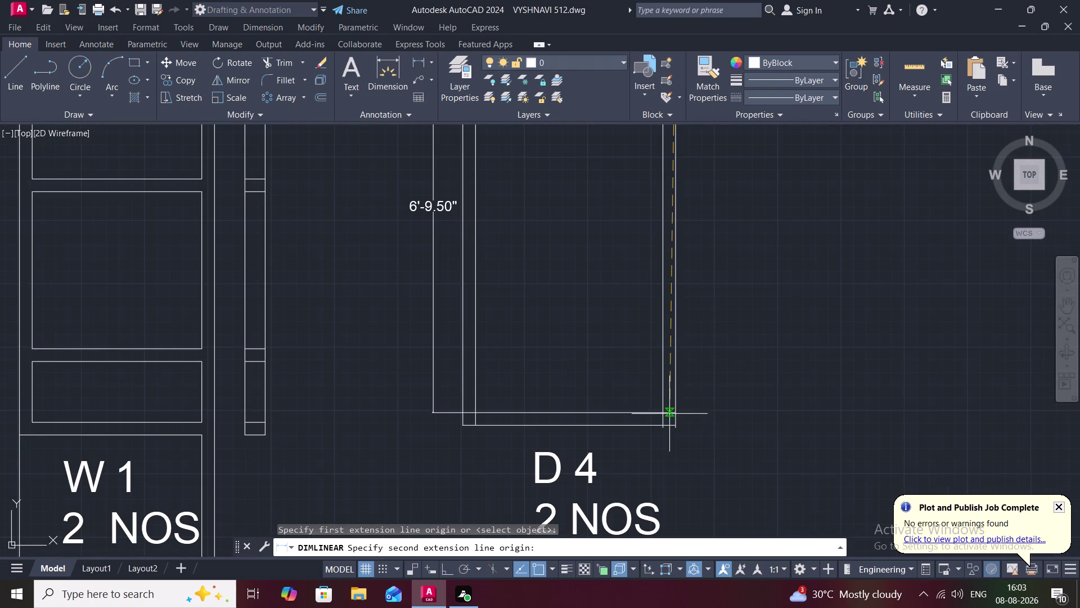
click(674, 415)
click(710, 413)
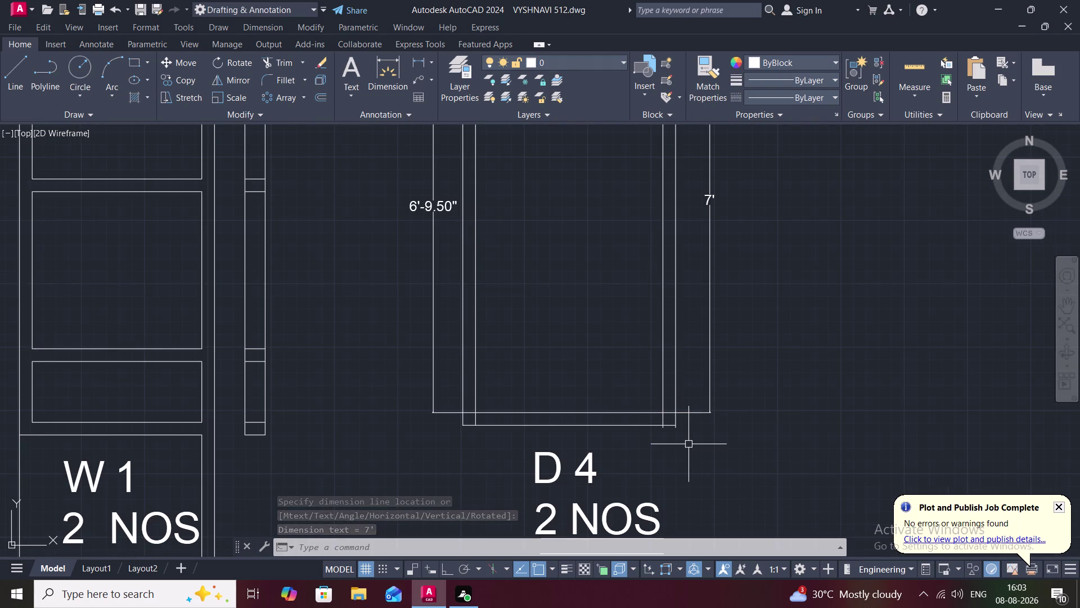
scroll(up, 3)
Trim the five overhanging inner bottom line segments of the D4 frame.
text(TR)
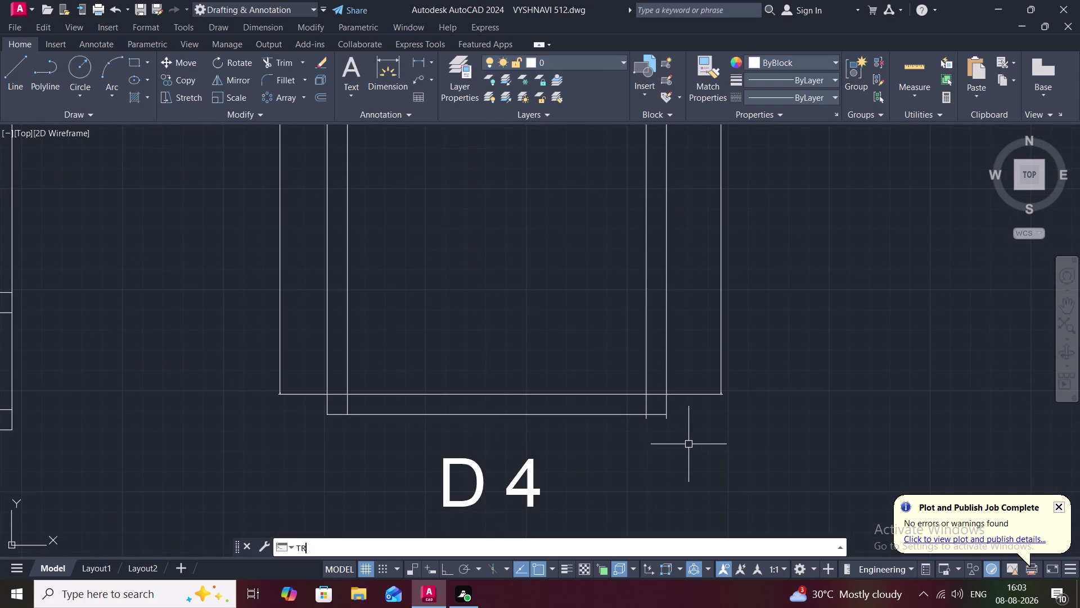
key(space)
click(643, 419)
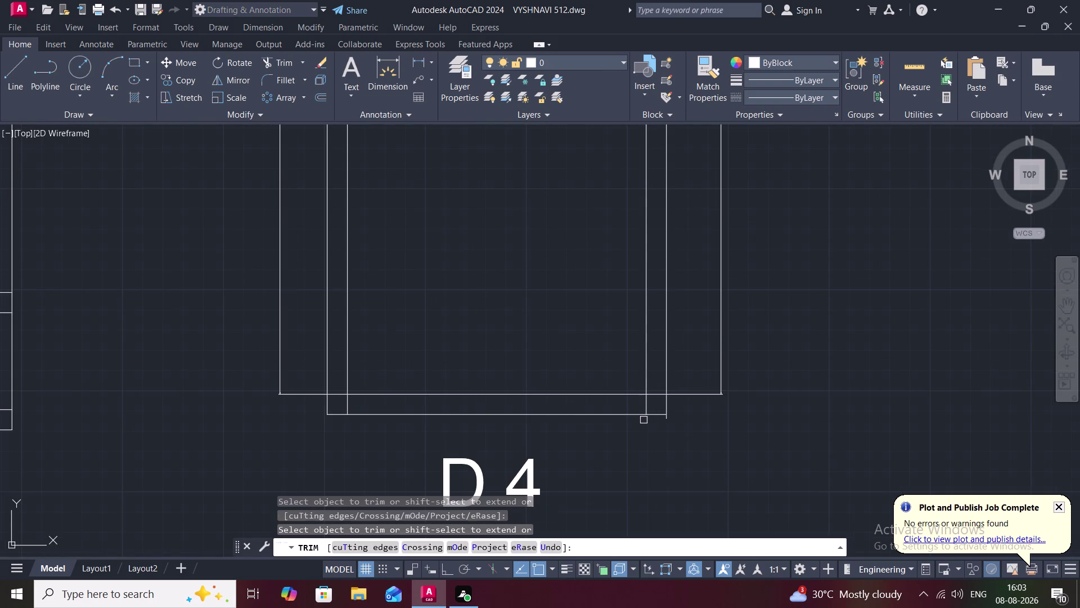
click(670, 420)
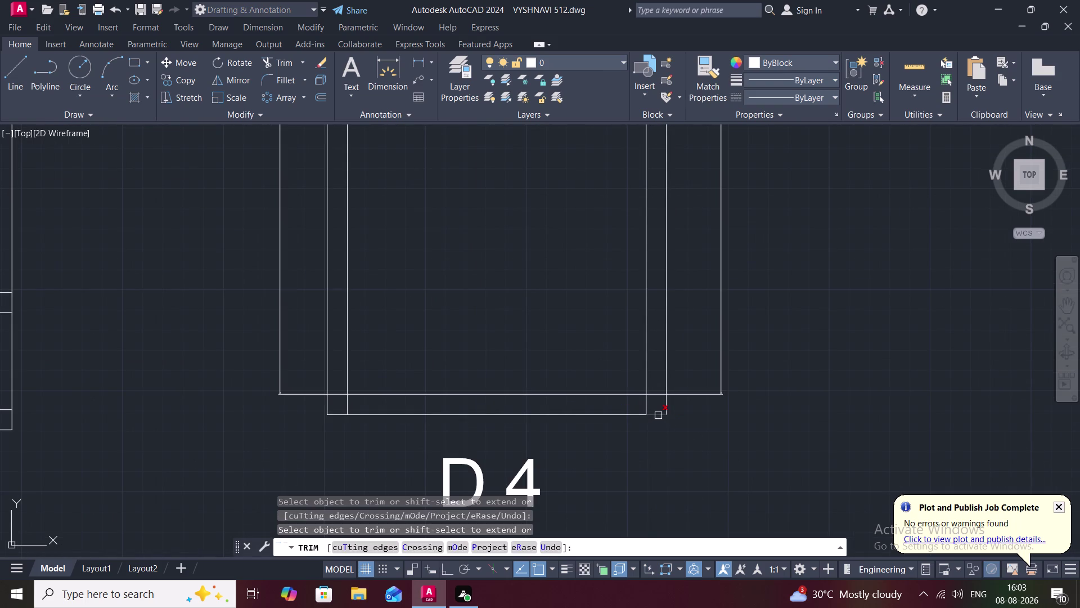
click(659, 415)
middle_drag(628, 443, 693, 406)
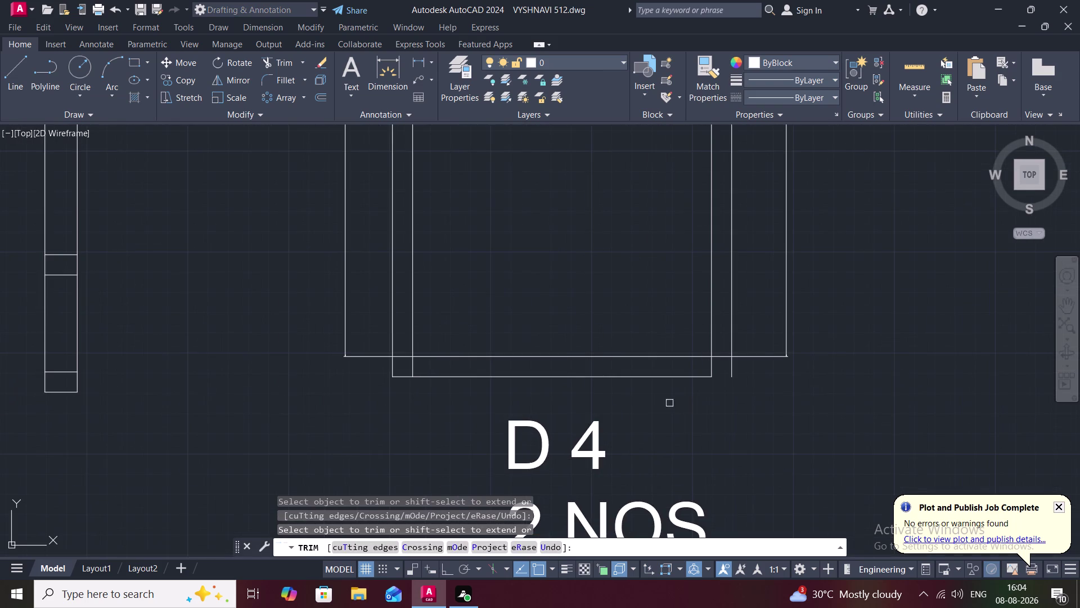
click(404, 376)
click(470, 376)
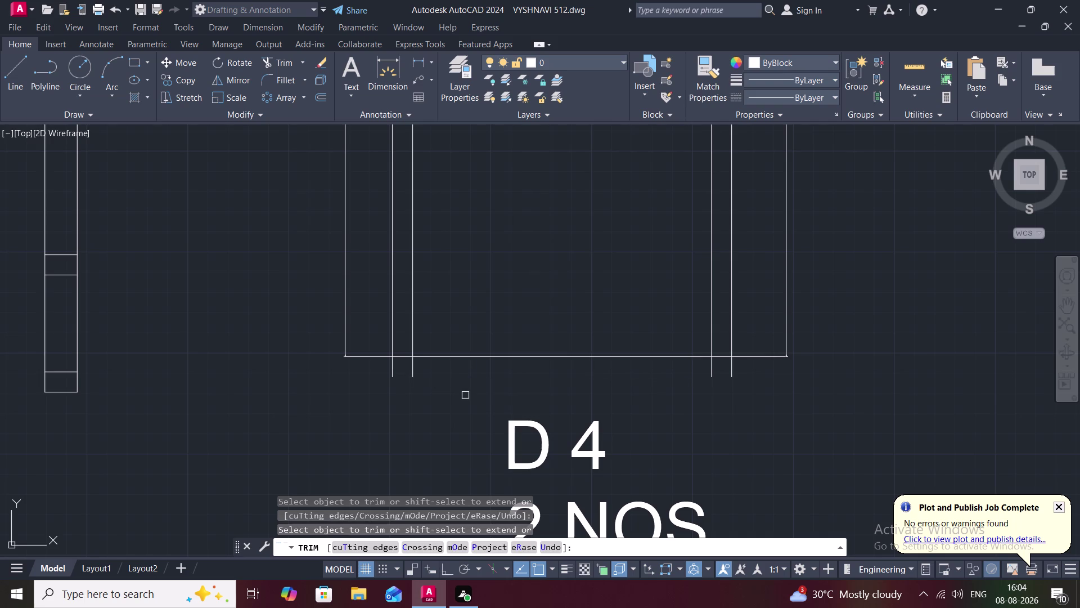
scroll(down, 3)
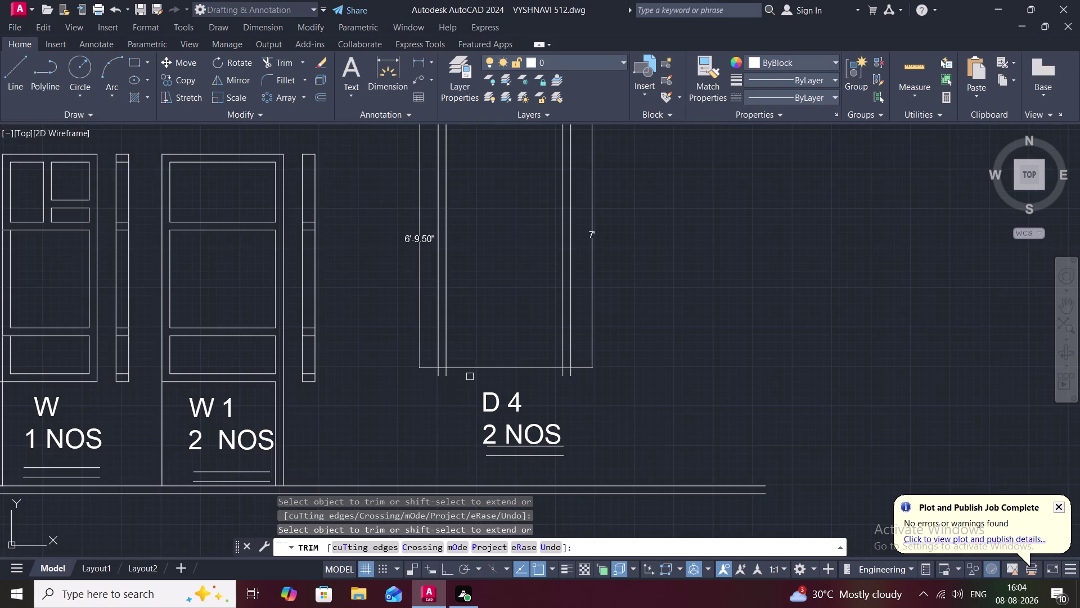
click(425, 57)
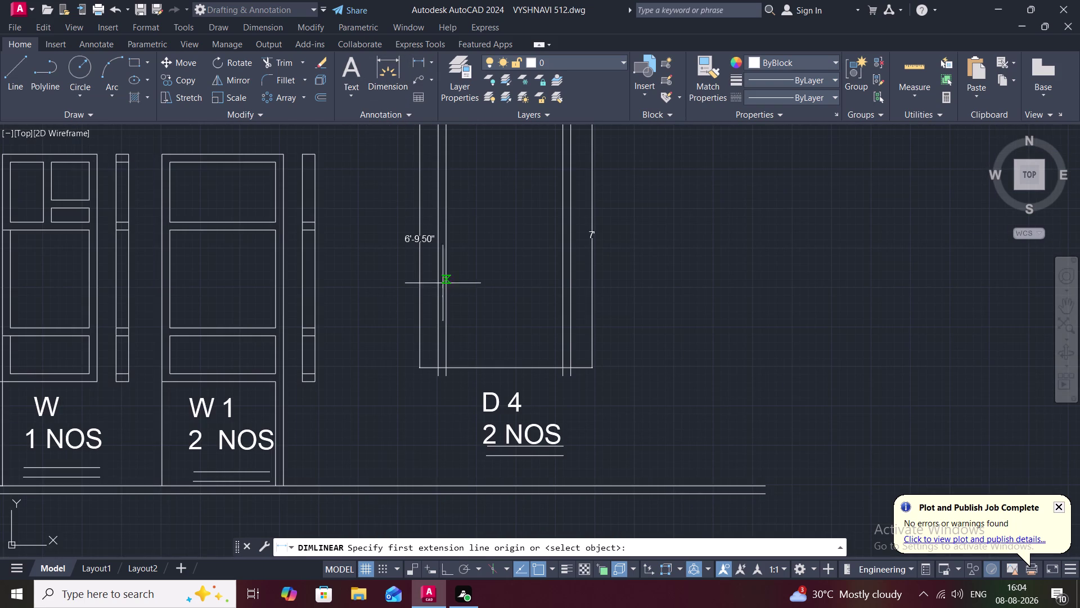
Dimension the left D4 frame thickness as 2.50".
middle_drag(433, 317, 461, 207)
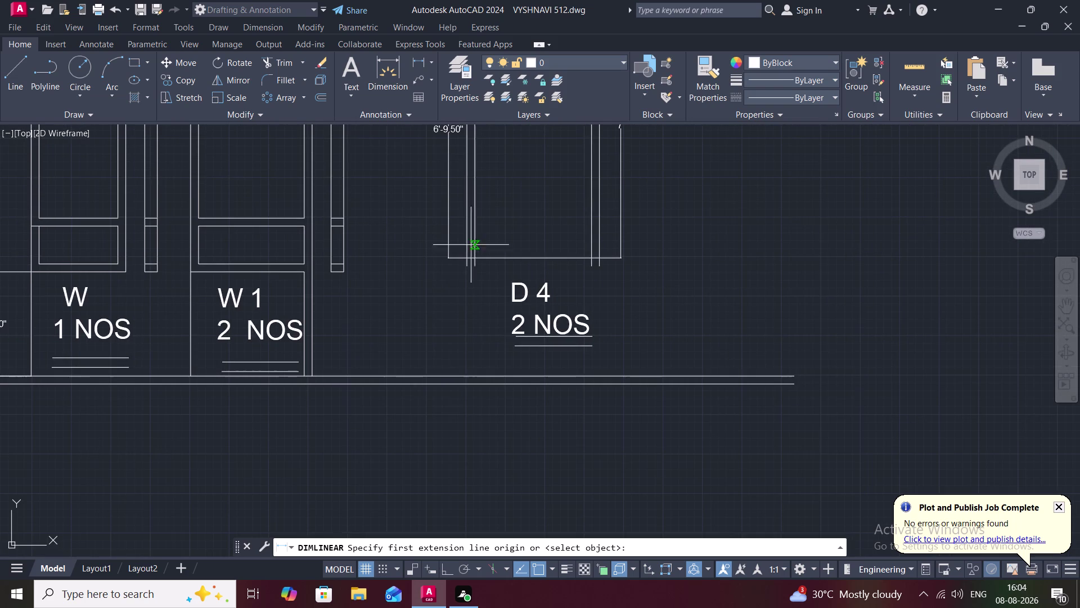
click(465, 262)
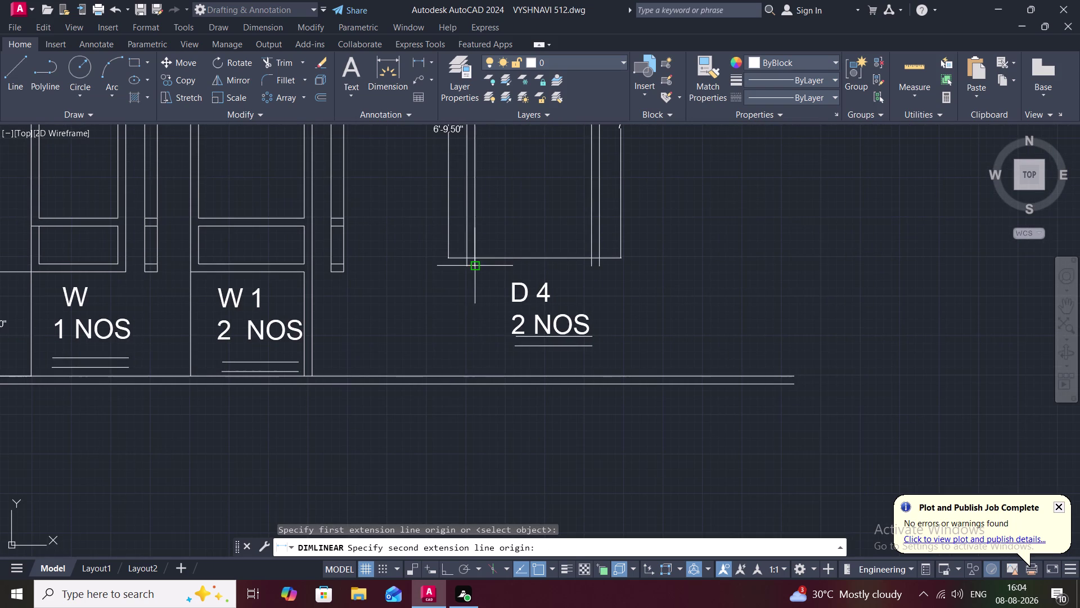
click(477, 268)
click(470, 309)
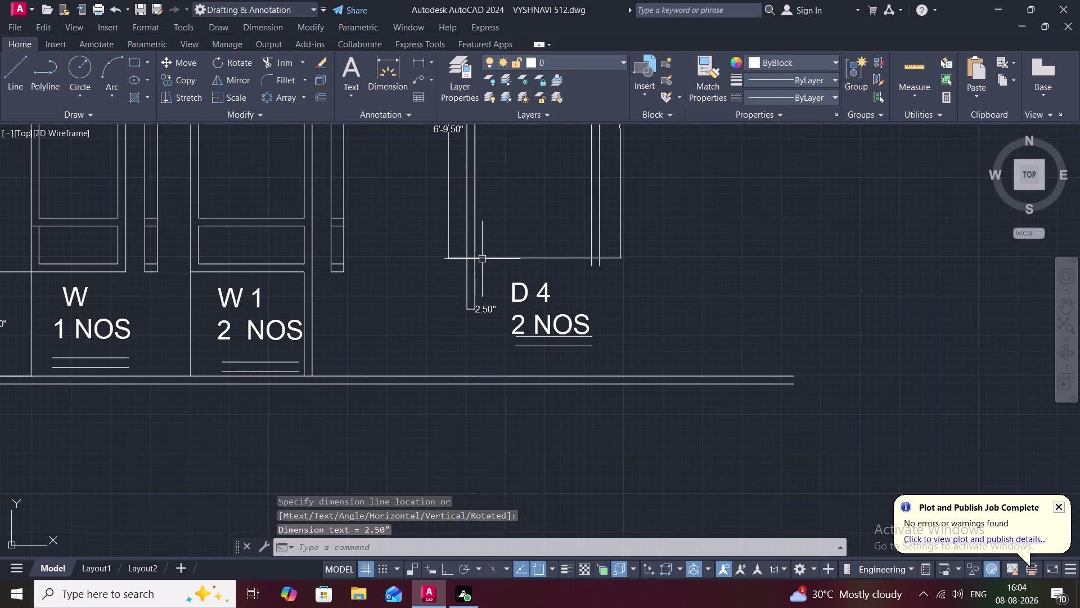
Dimension the D4 inner opening width as 3'-1.00".
key(space)
click(478, 258)
click(592, 252)
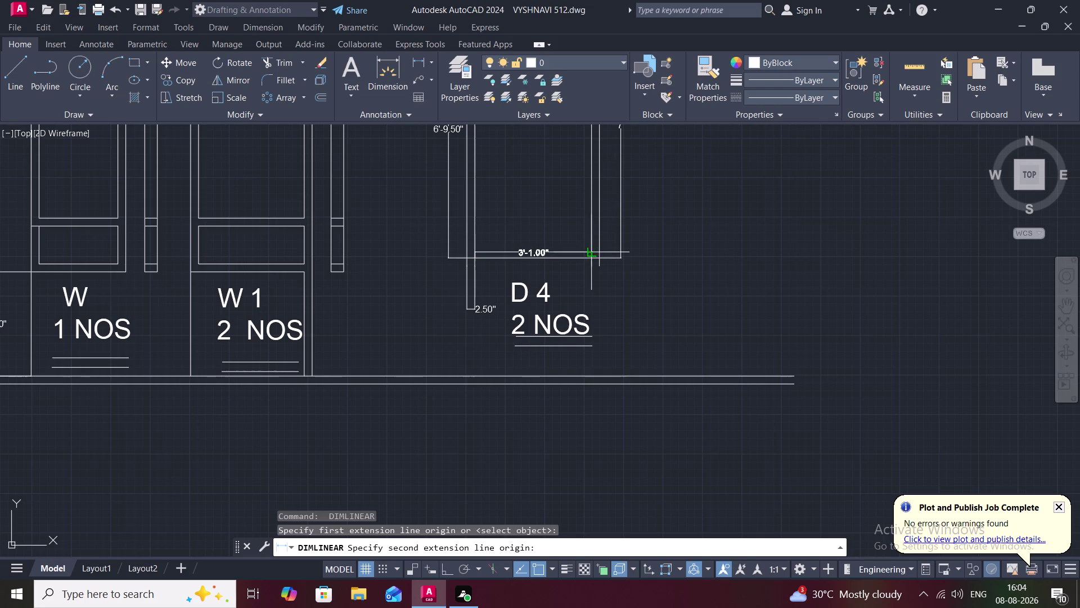
key(Escape)
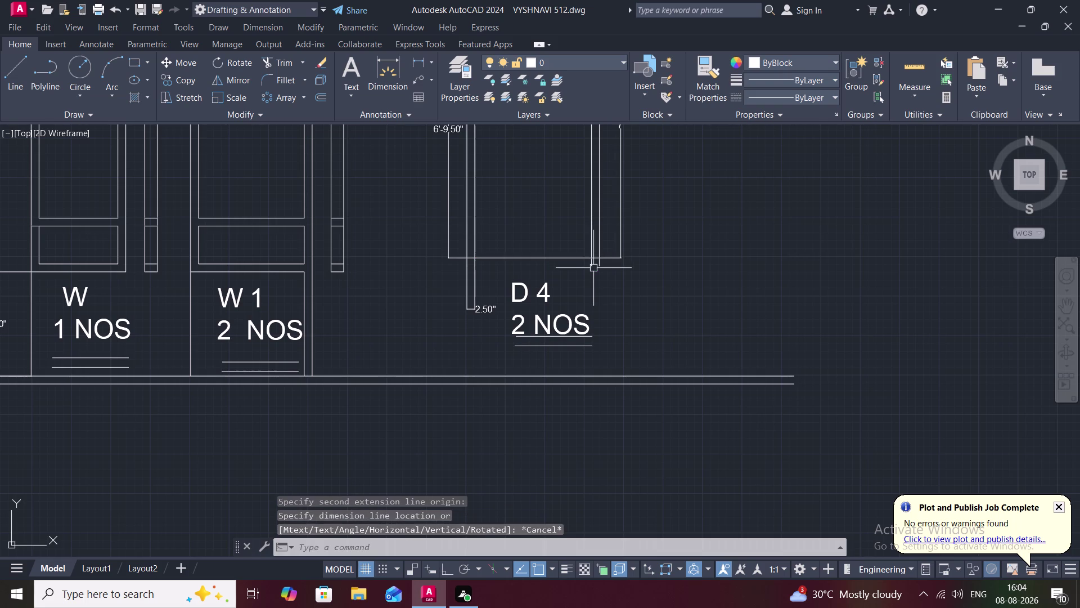
click(426, 60)
click(474, 258)
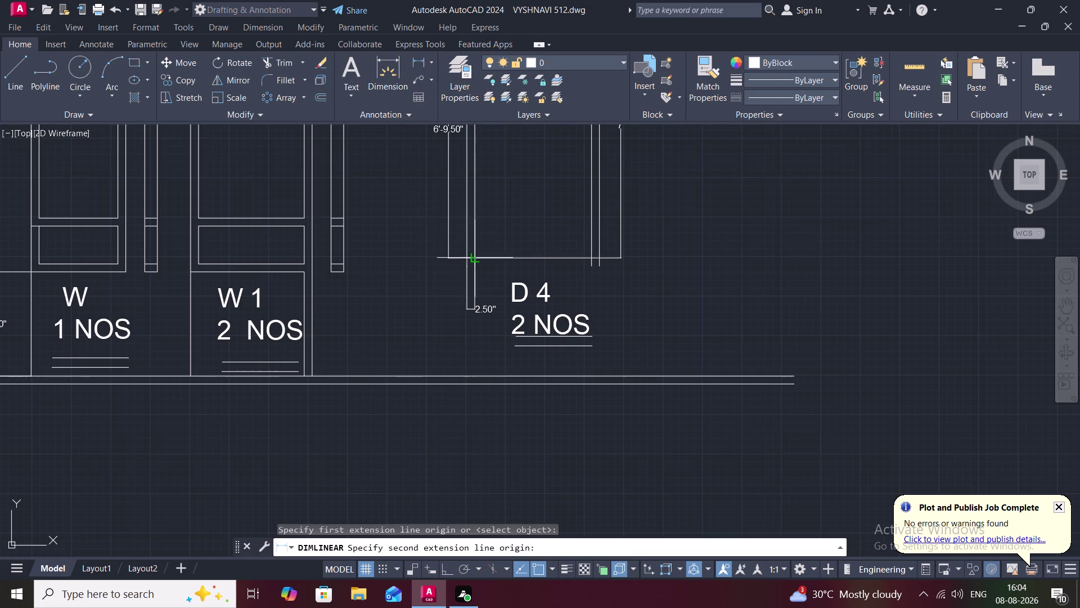
click(589, 257)
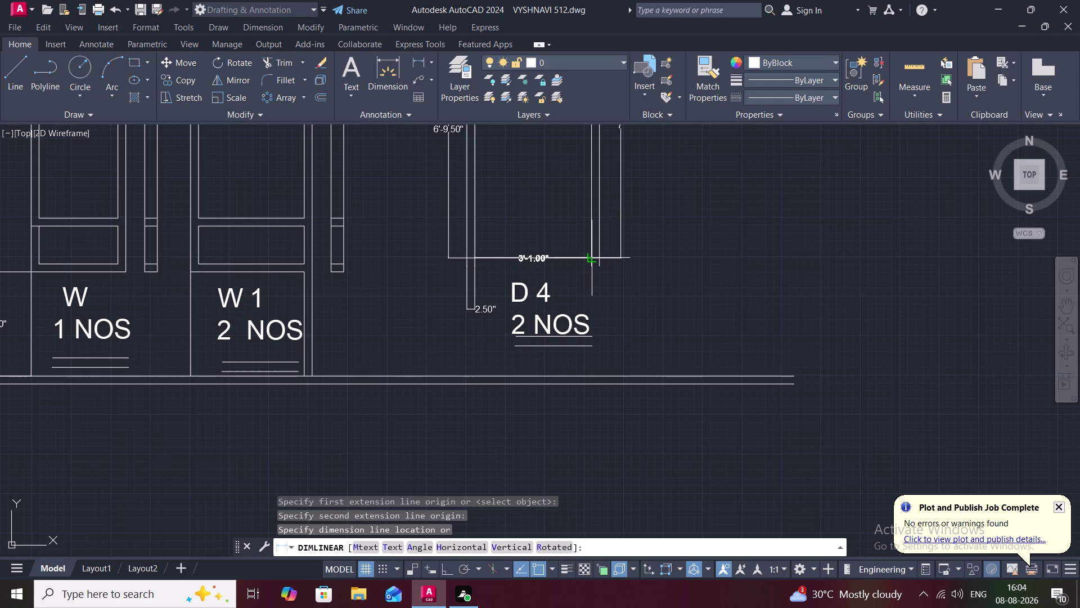
click(591, 270)
Dimension the right D4 frame thickness as 2.50".
key(space)
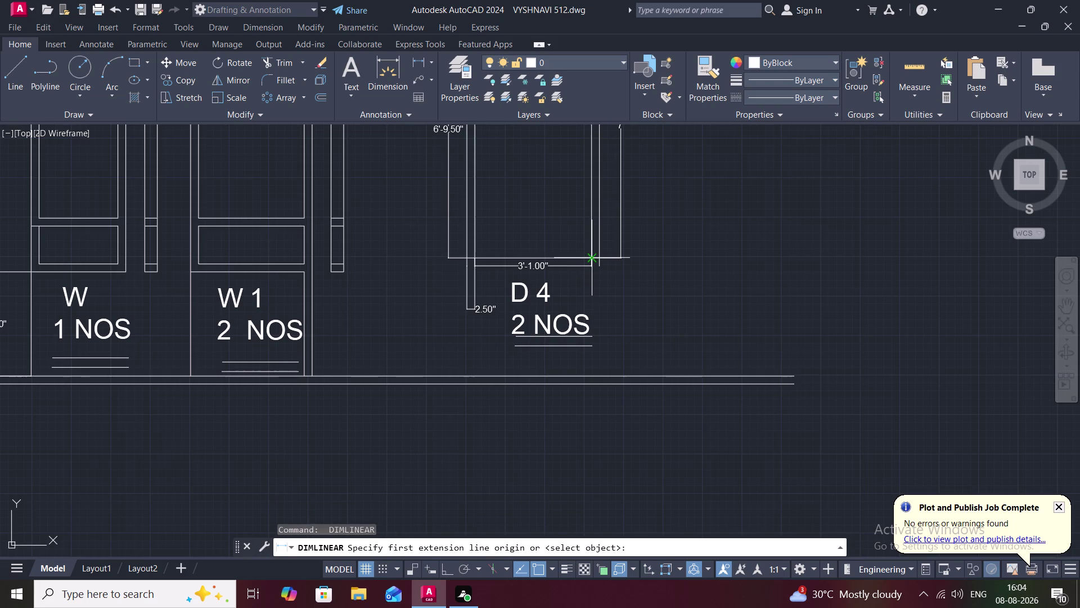
click(593, 254)
click(600, 256)
click(597, 281)
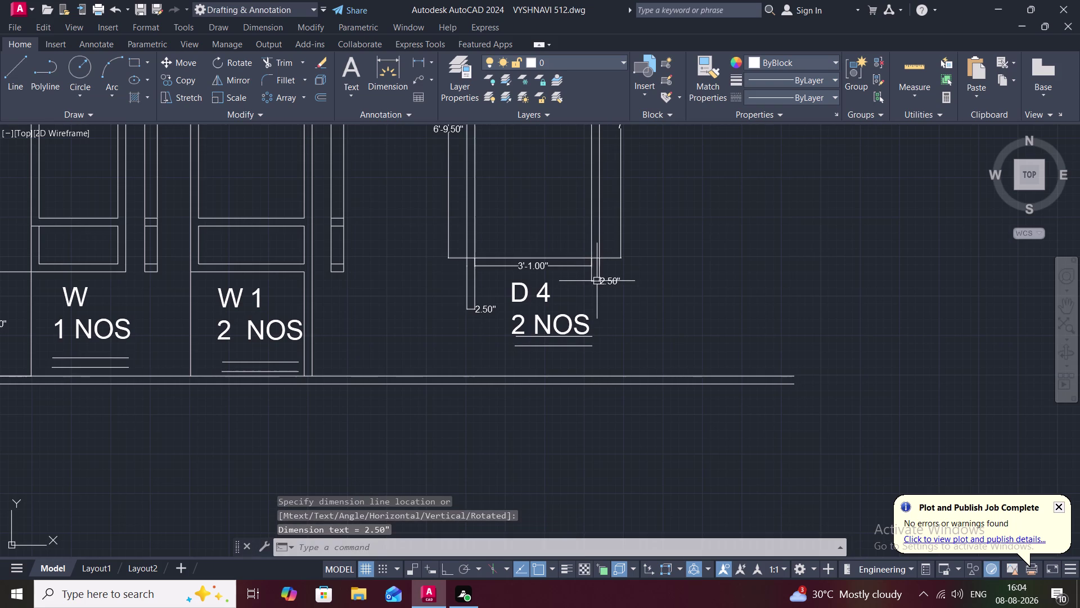
scroll(down, 3)
scroll(down, 3)
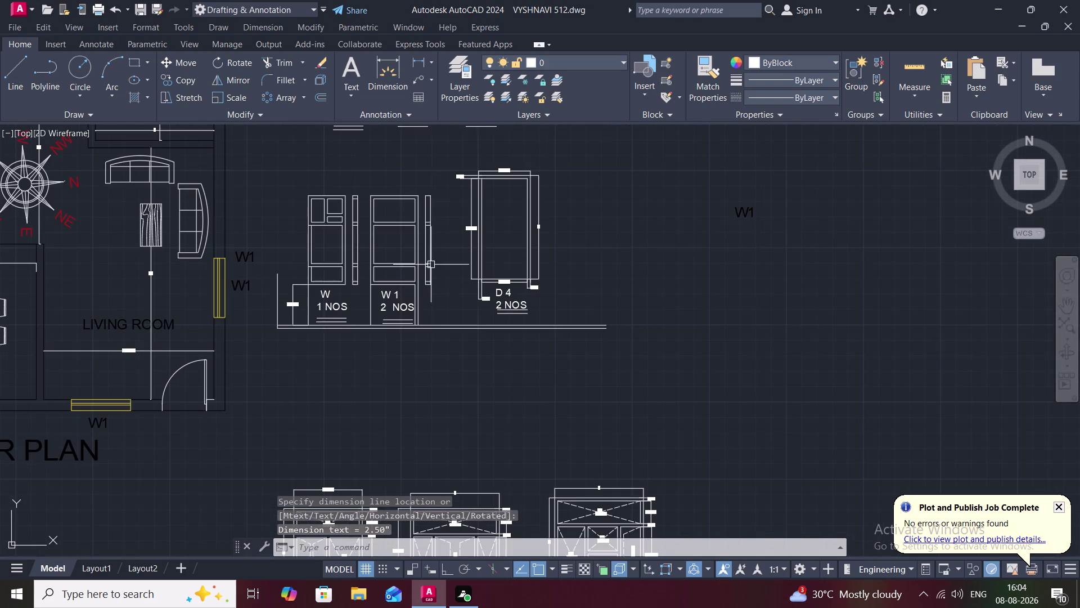
Copy the 'D4 2 NOS' label into the D4 door elevation.
middle_drag(430, 262, 553, 305)
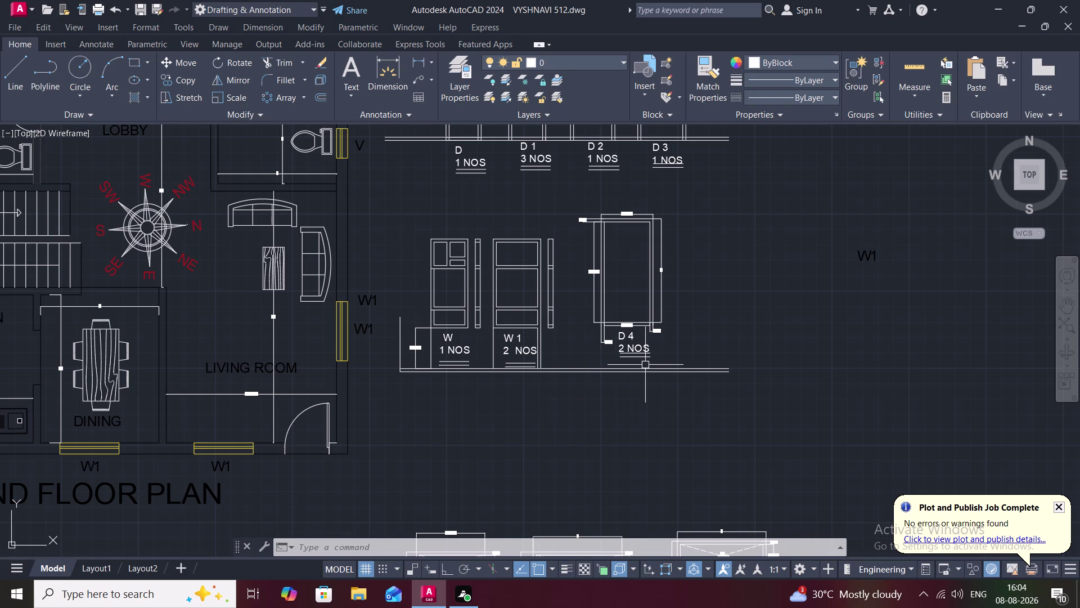
text(C)
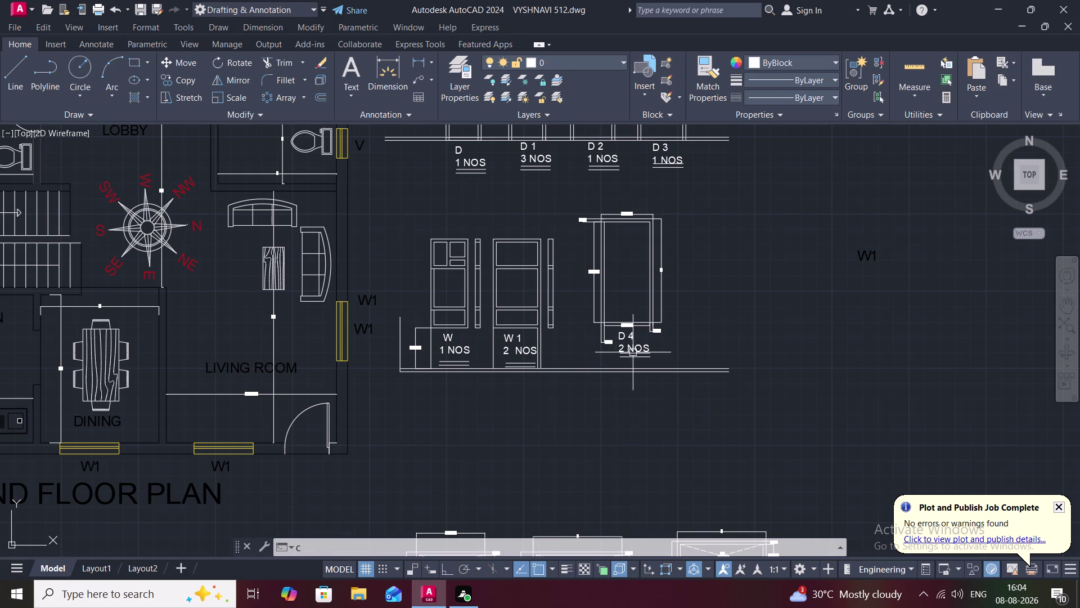
text(O)
key(space)
click(629, 343)
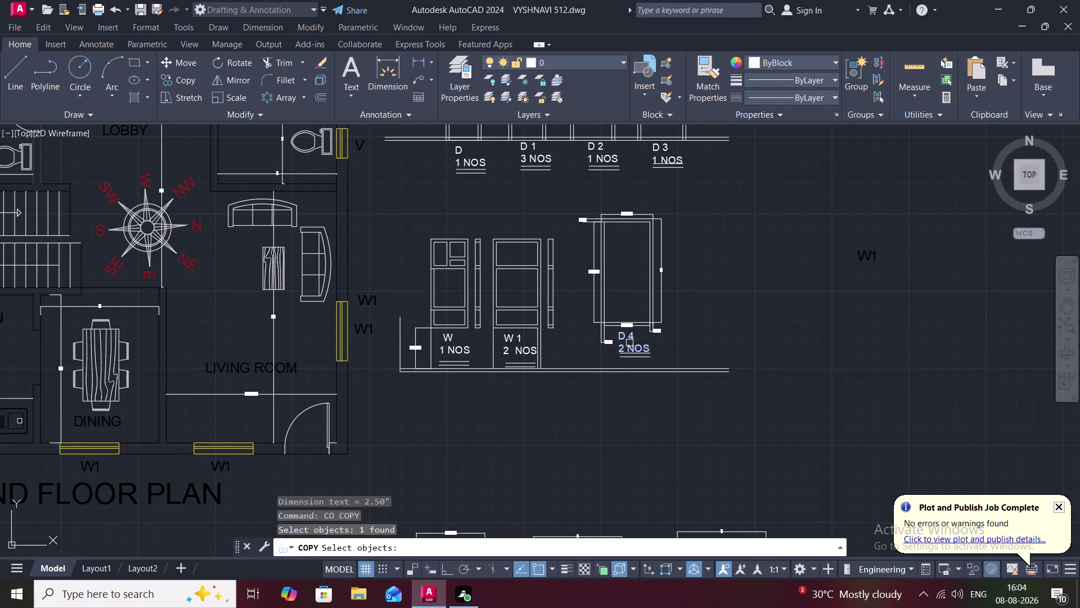
right_click(630, 342)
click(630, 343)
click(615, 270)
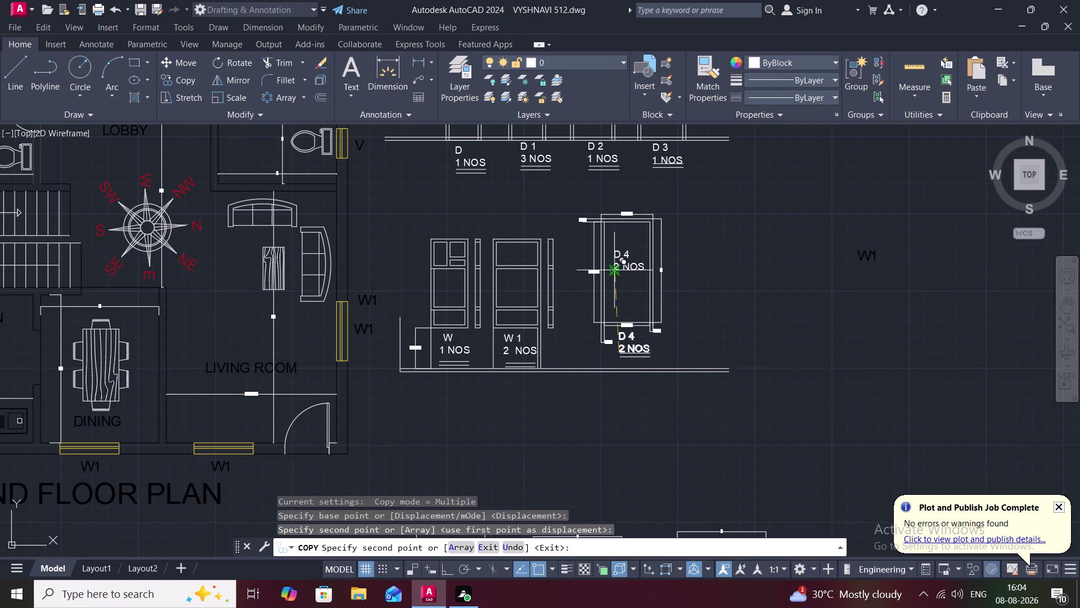
key(Escape)
Open the copied label for editing and erase its old text.
double_click(624, 263)
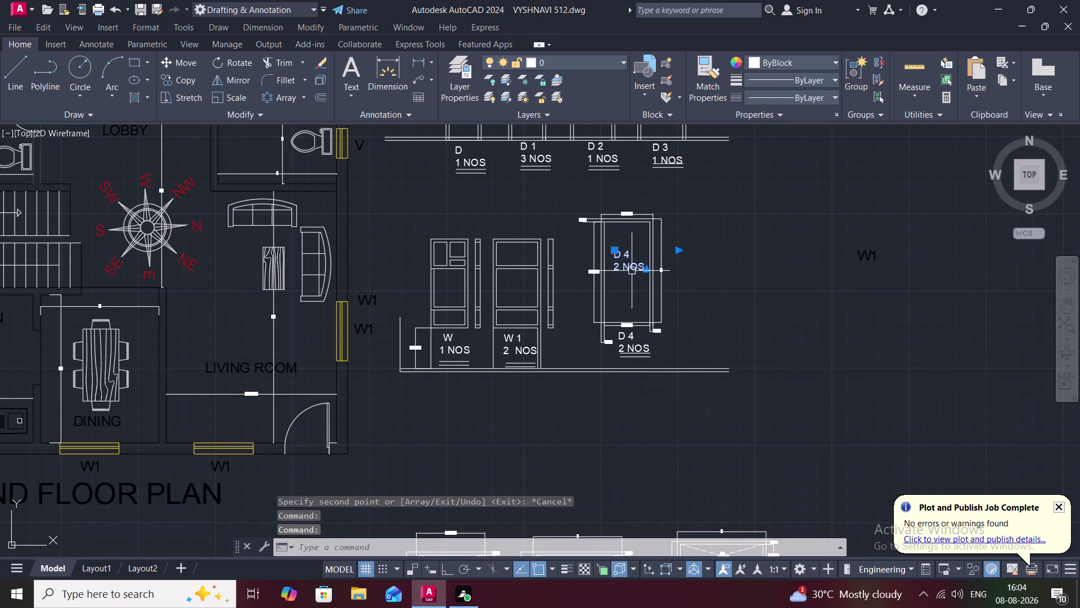
click(632, 268)
key(Escape)
double_click(632, 267)
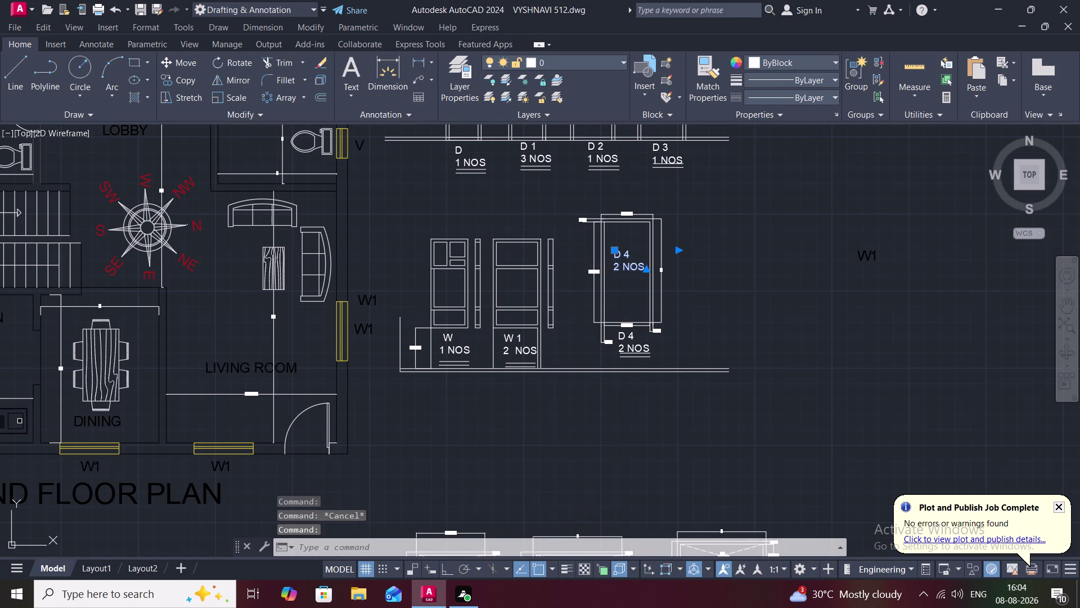
click(650, 263)
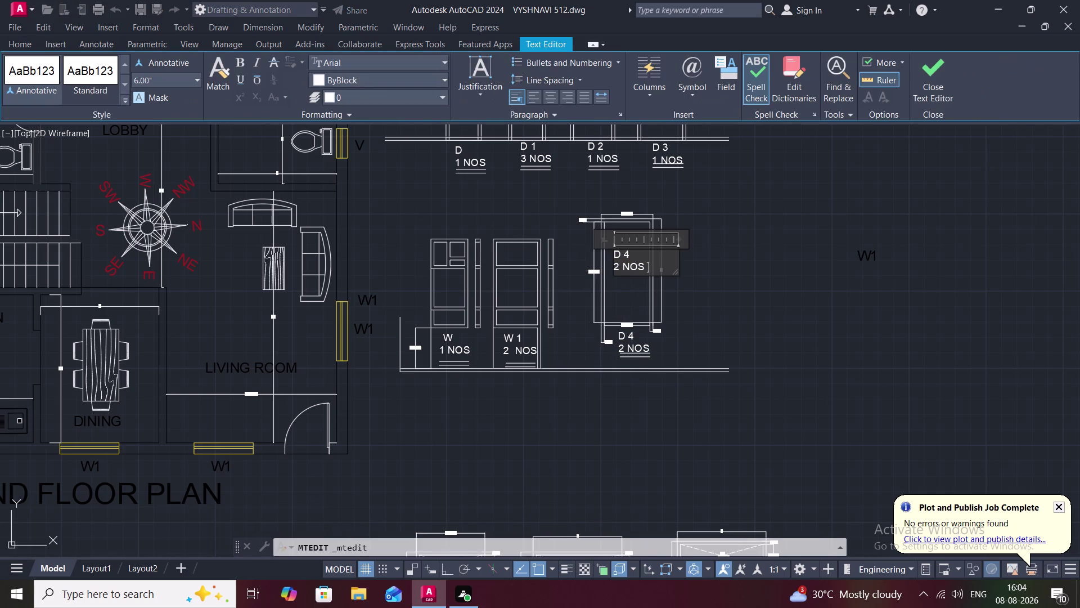
key(BackSpace)
key(BackSpace)
key(BackSpace)
key(BackSpace)
key(BackSpace)
key(BackSpace)
key(BackSpace)
key(BackSpace)
key(BackSpace)
key(BackSpace)
Enter DOOR as the label text and finish editing.
text(O)
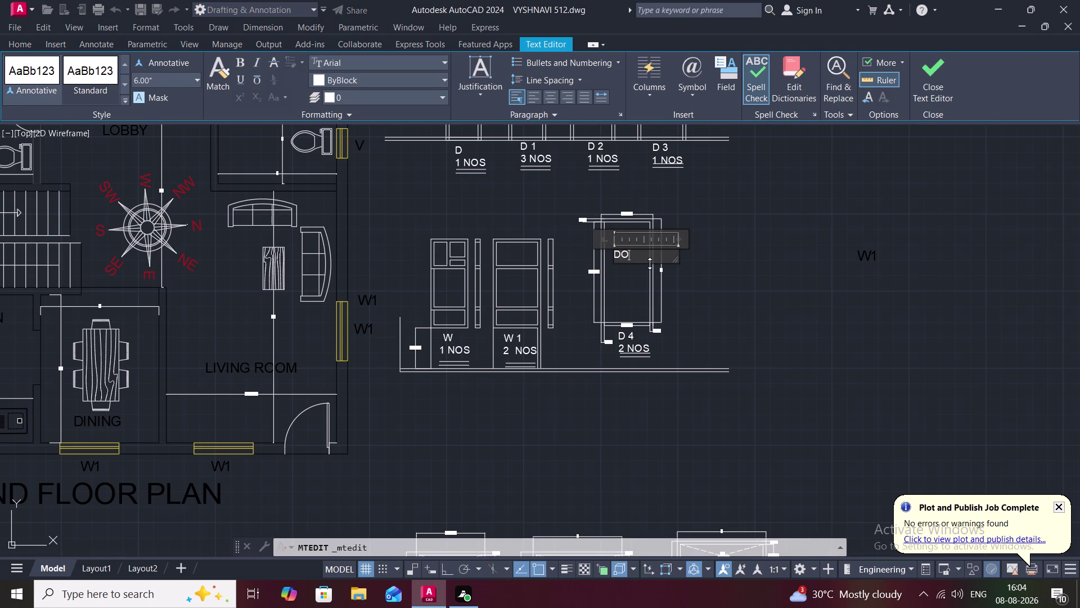
text(O)
key(r)
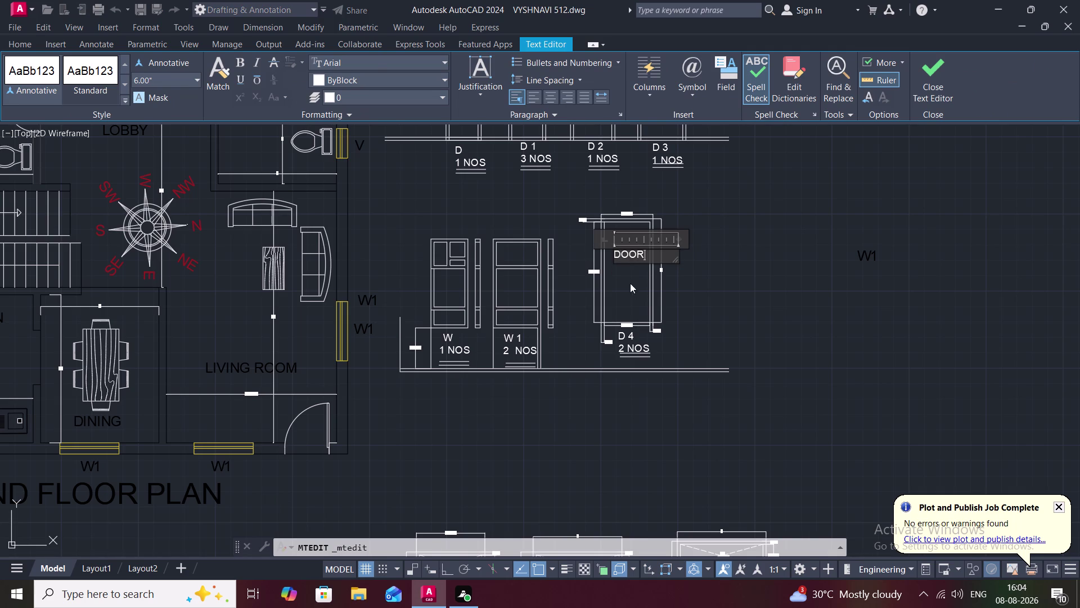
click(629, 281)
middle_drag(567, 291, 603, 290)
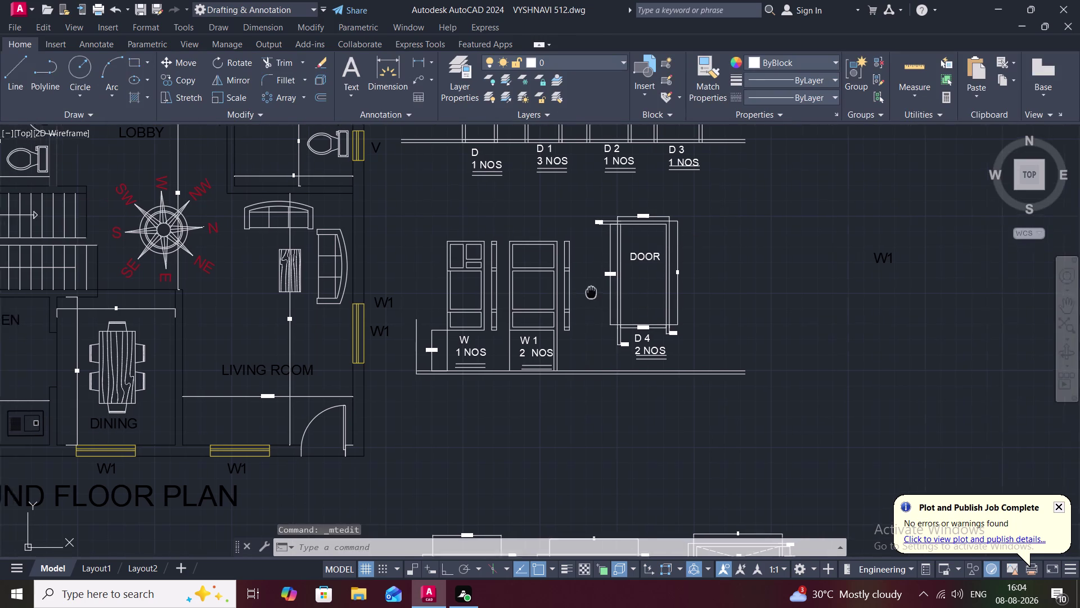
middle_drag(603, 291, 651, 283)
scroll(down, 3)
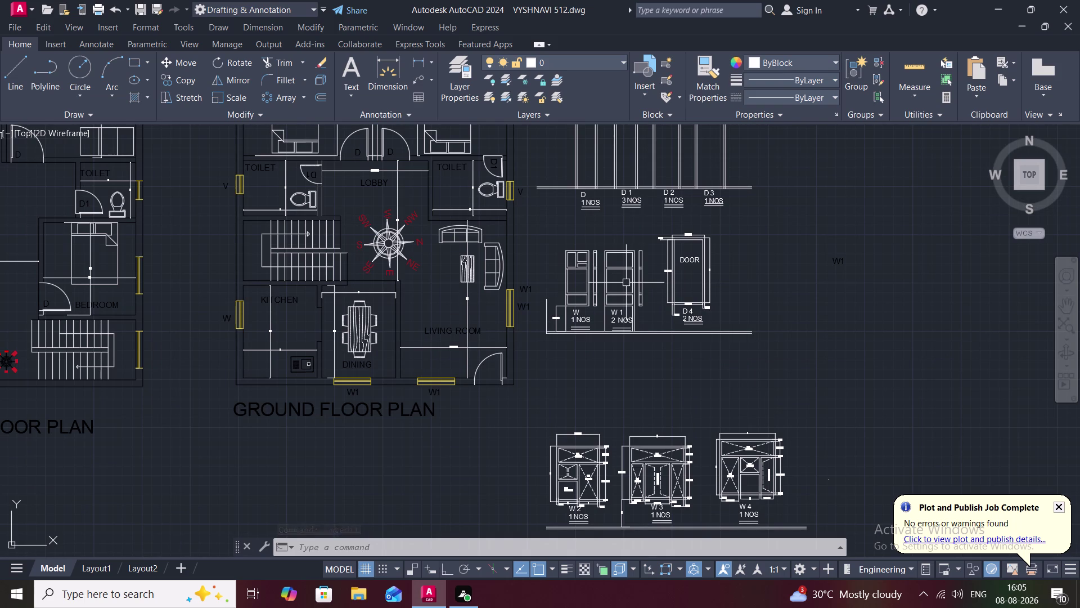
scroll(up, 3)
scroll(up, 3)
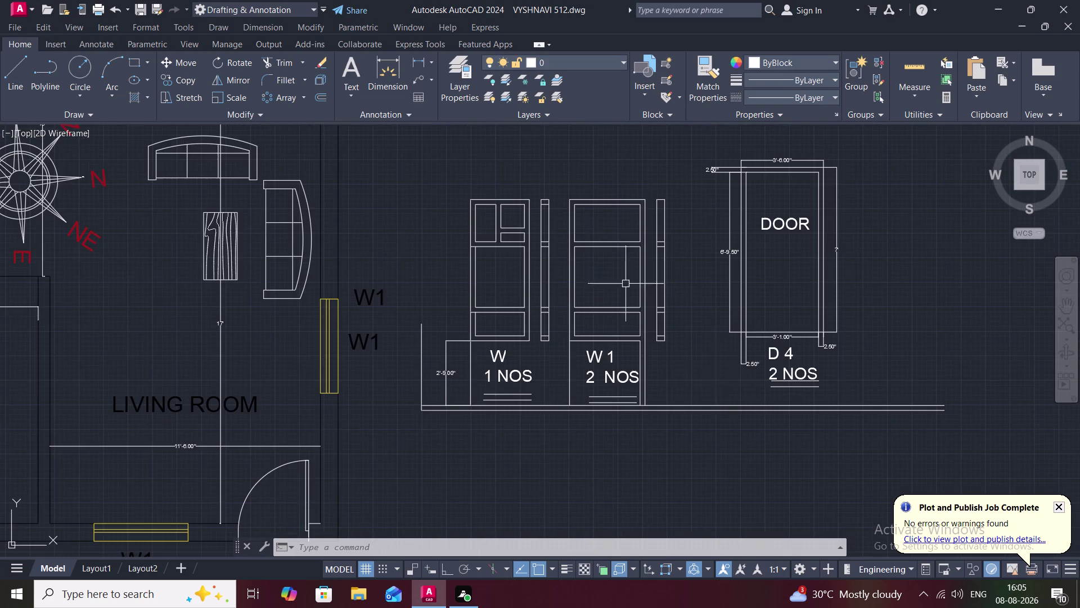
text(E)
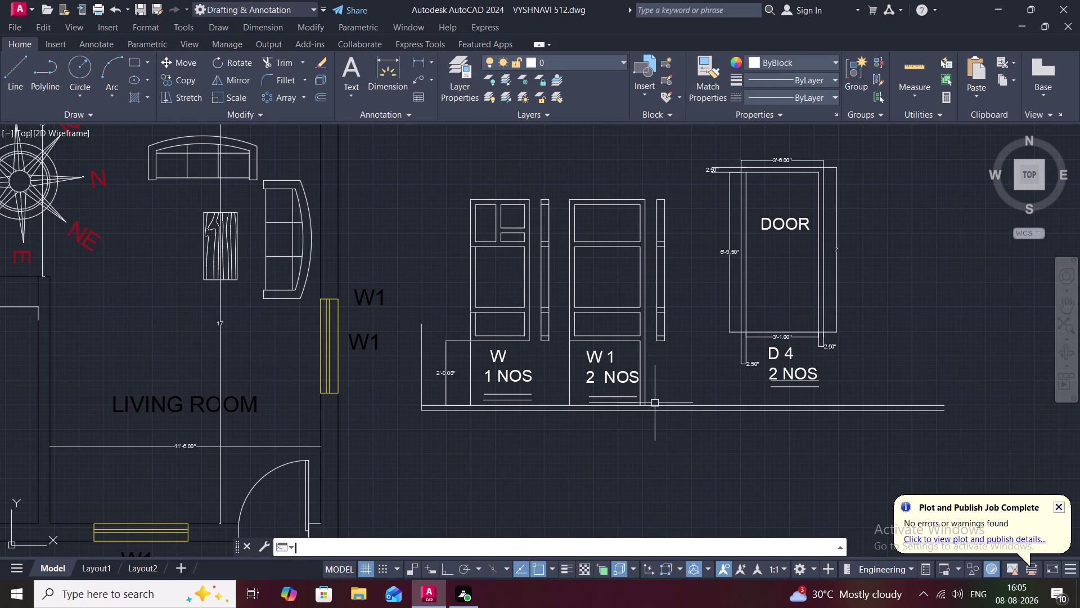
text(X)
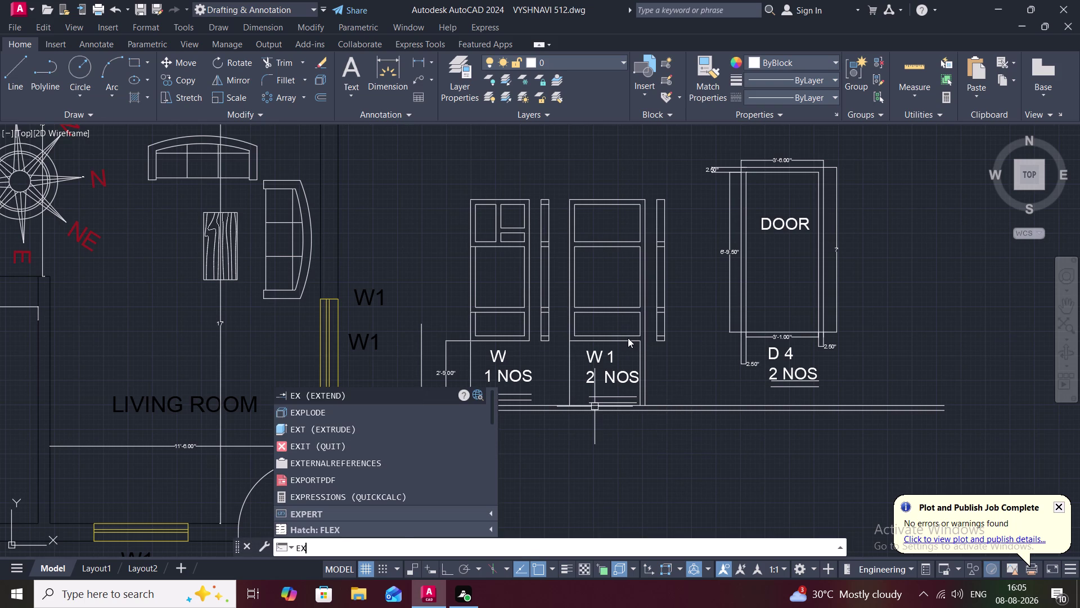
key(space)
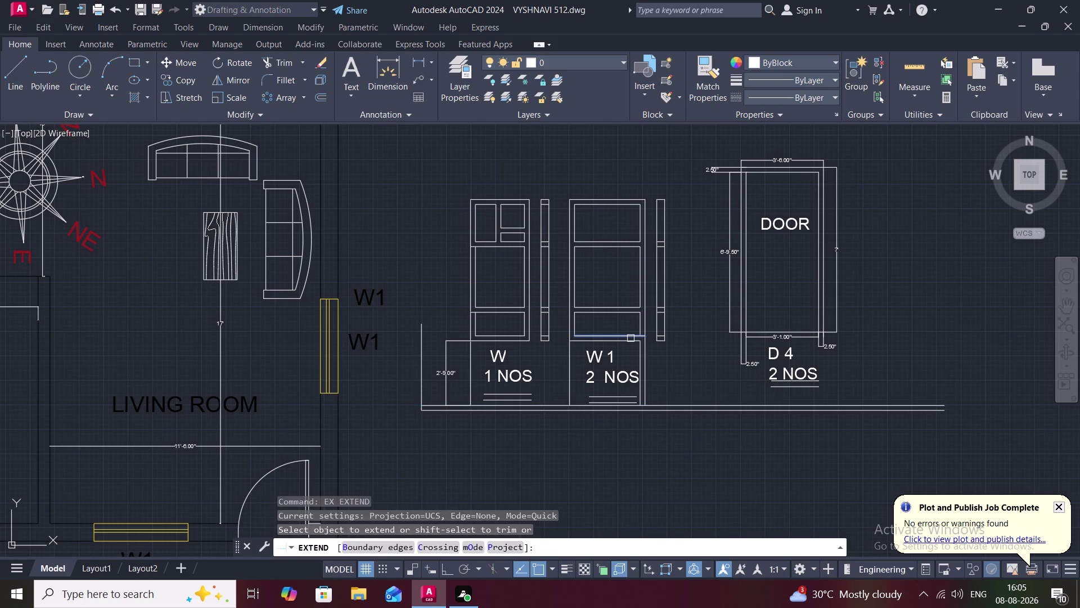
click(636, 342)
key(Escape)
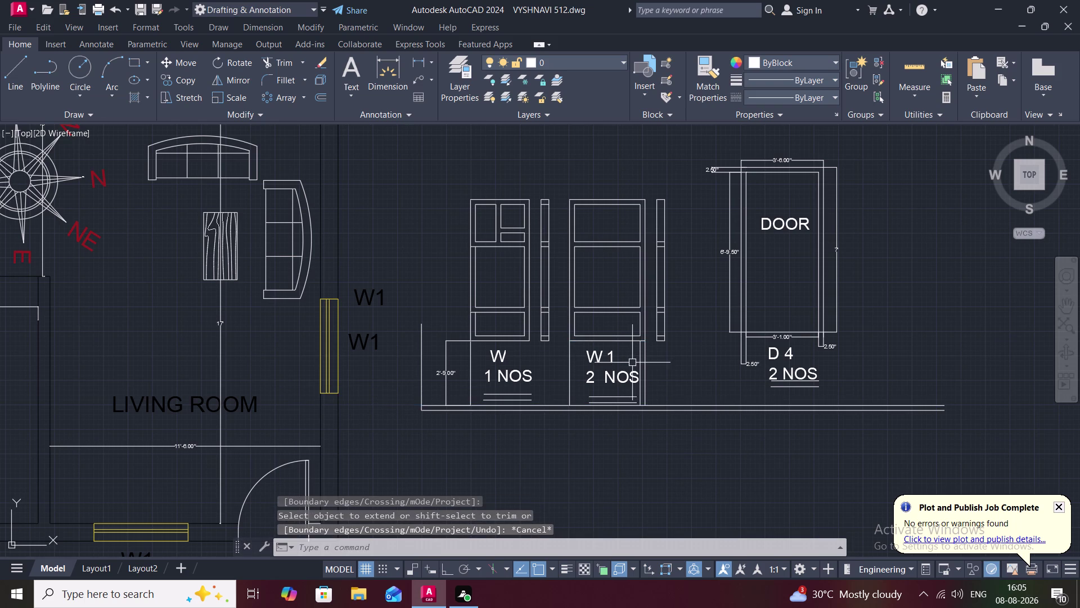
key(r)
key(Escape)
key(t)
key(r)
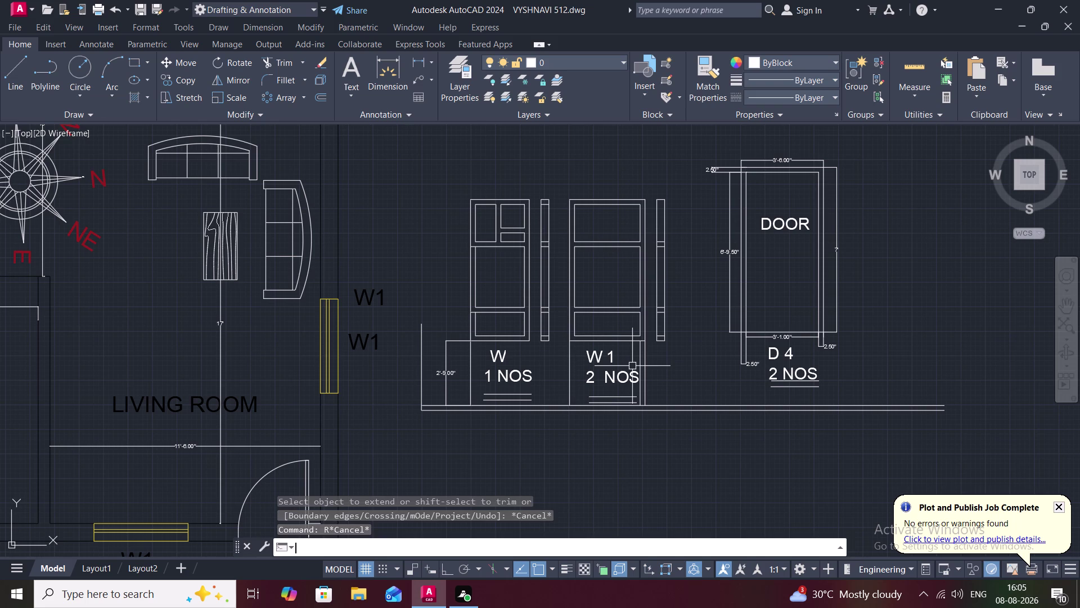
key(space)
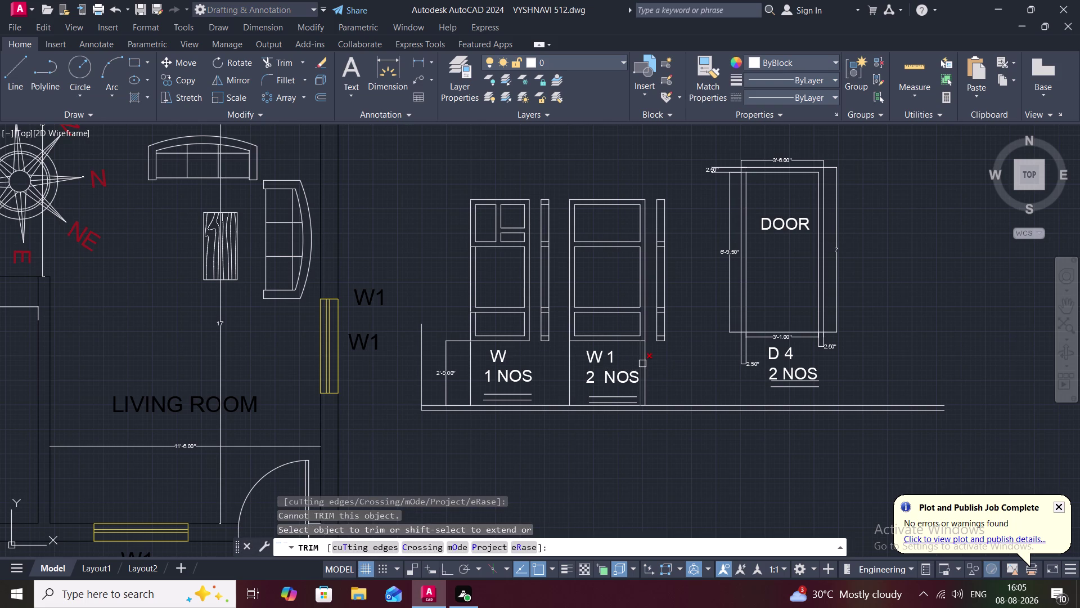
click(644, 362)
click(645, 362)
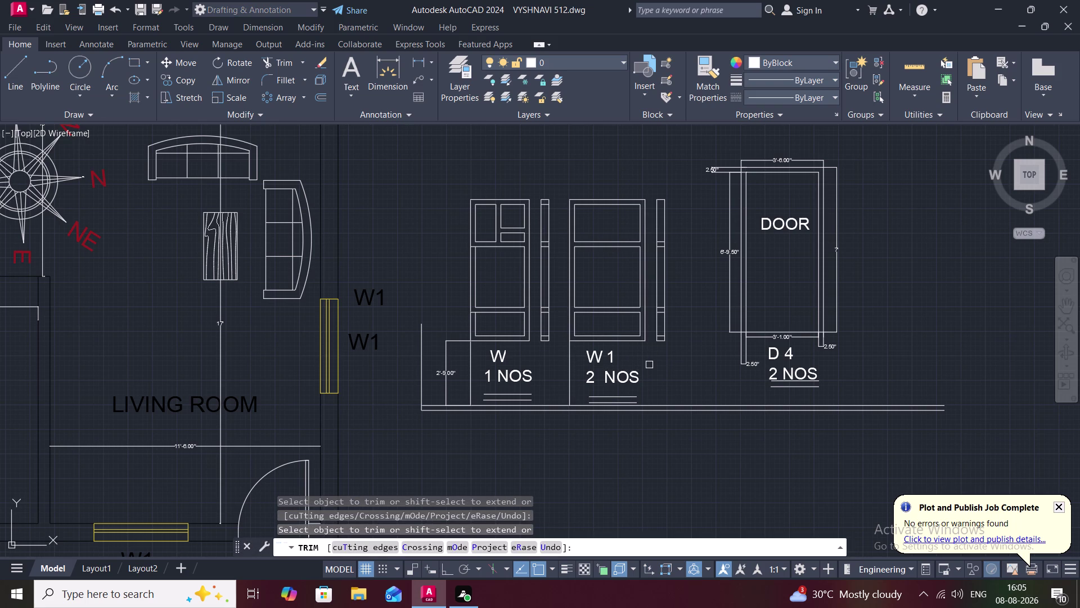
key(Escape)
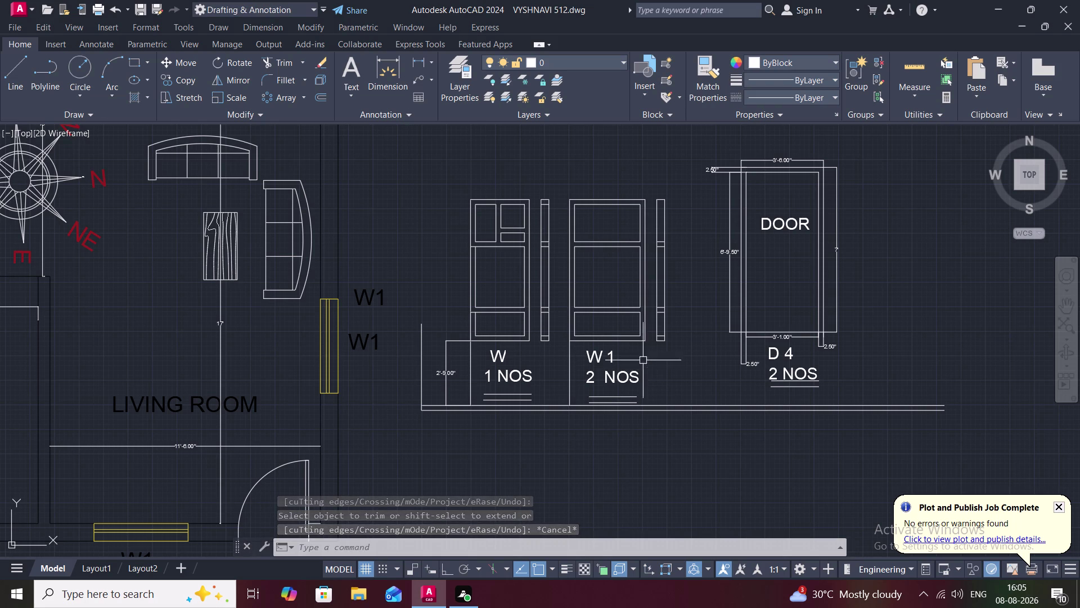
scroll(up, 3)
scroll(up, 3)
scroll(down, 3)
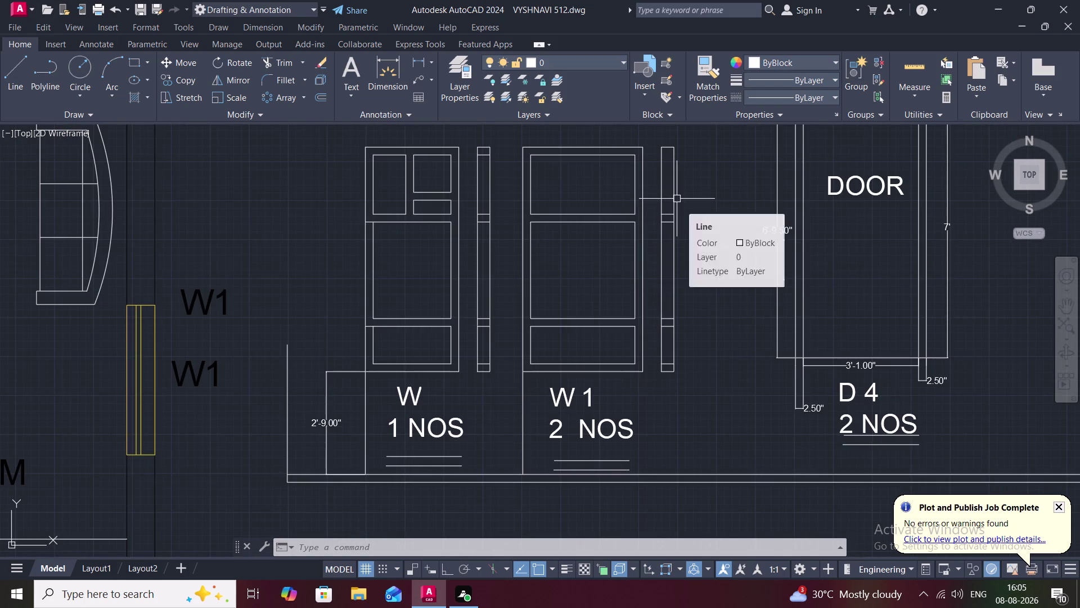
scroll(up, 3)
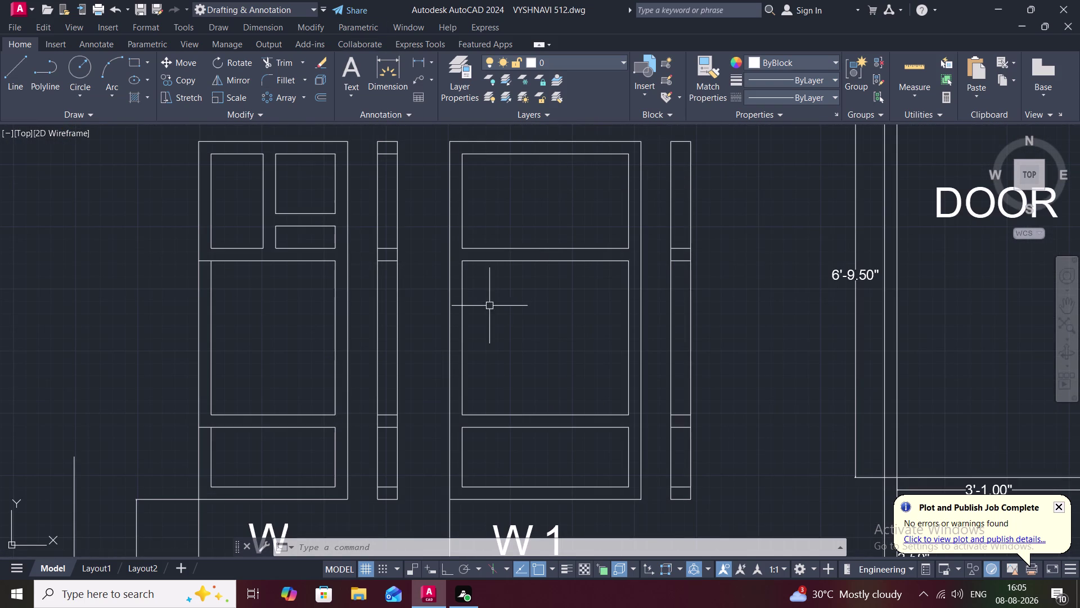
Draw a line across the top of the W1 side strip.
text(L)
key(space)
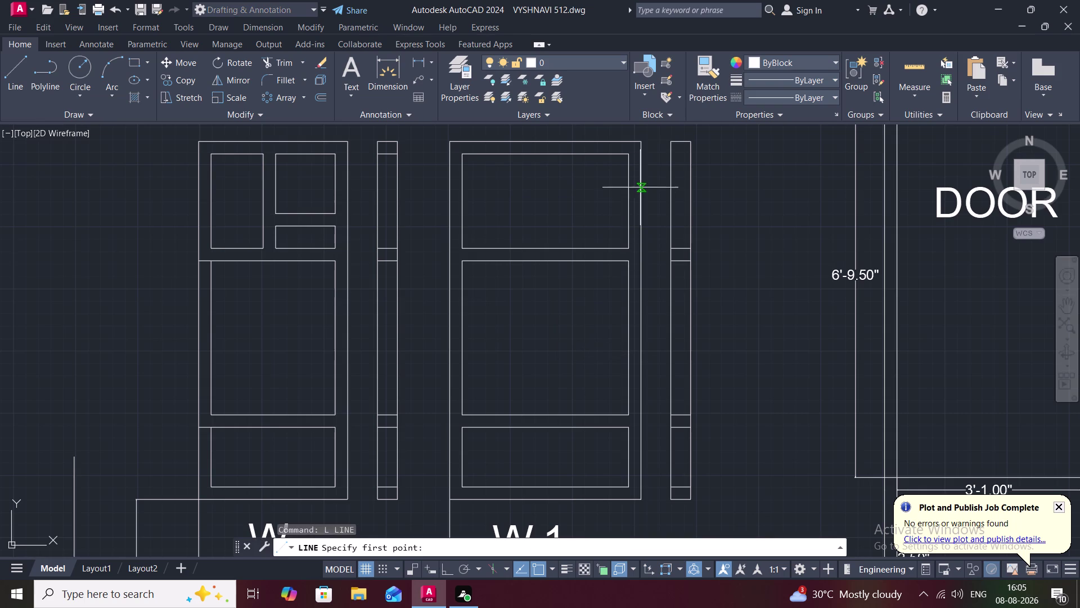
click(629, 156)
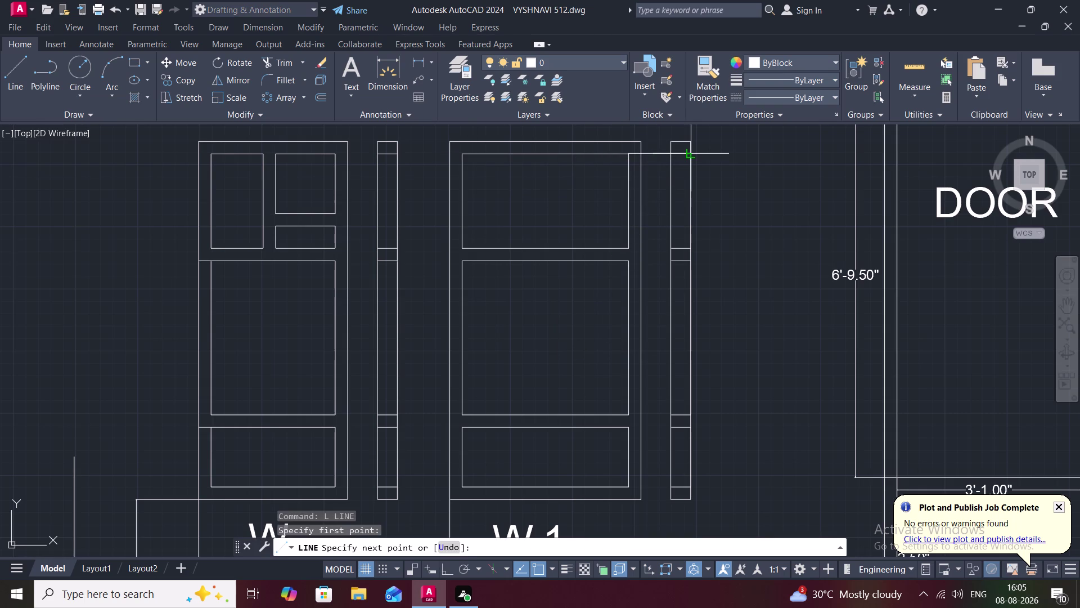
click(691, 157)
key(Escape)
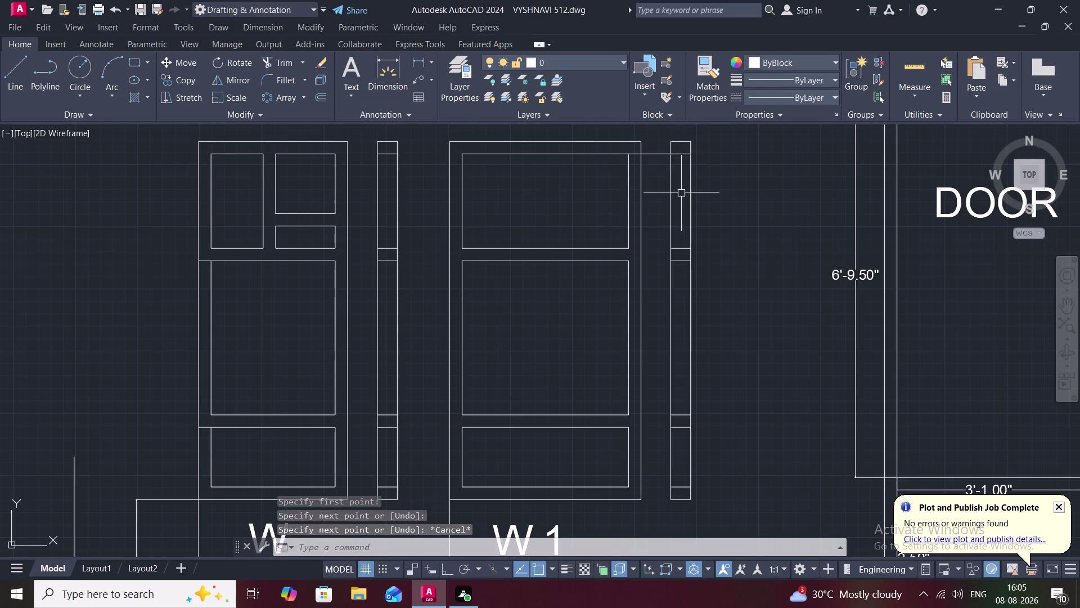
Trim away the extra pieces of the new line with TR.
key(t)
text(R)
key(space)
click(655, 152)
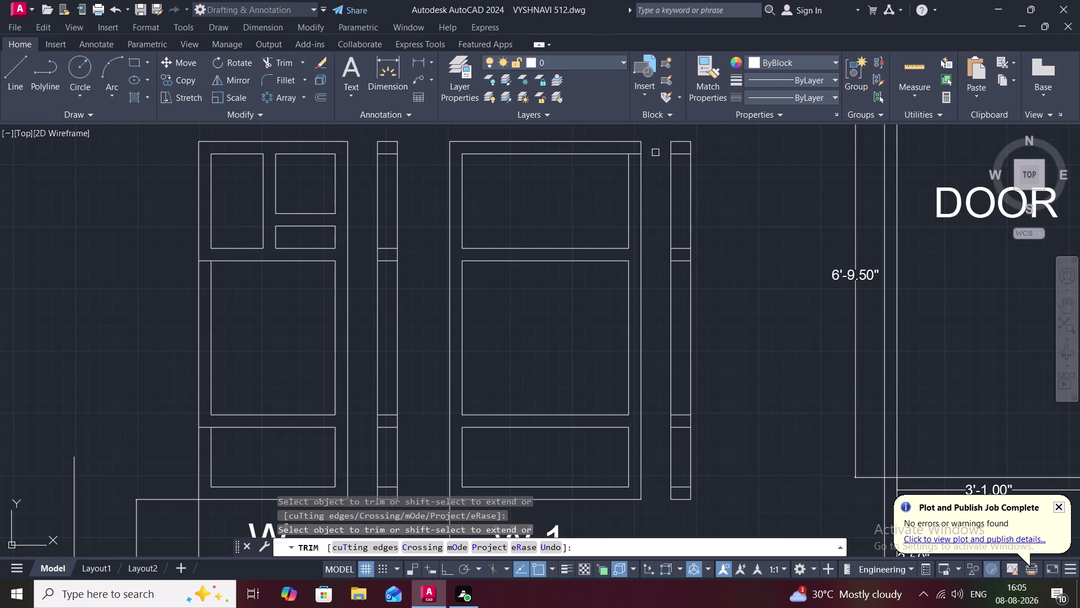
click(632, 153)
key(Escape)
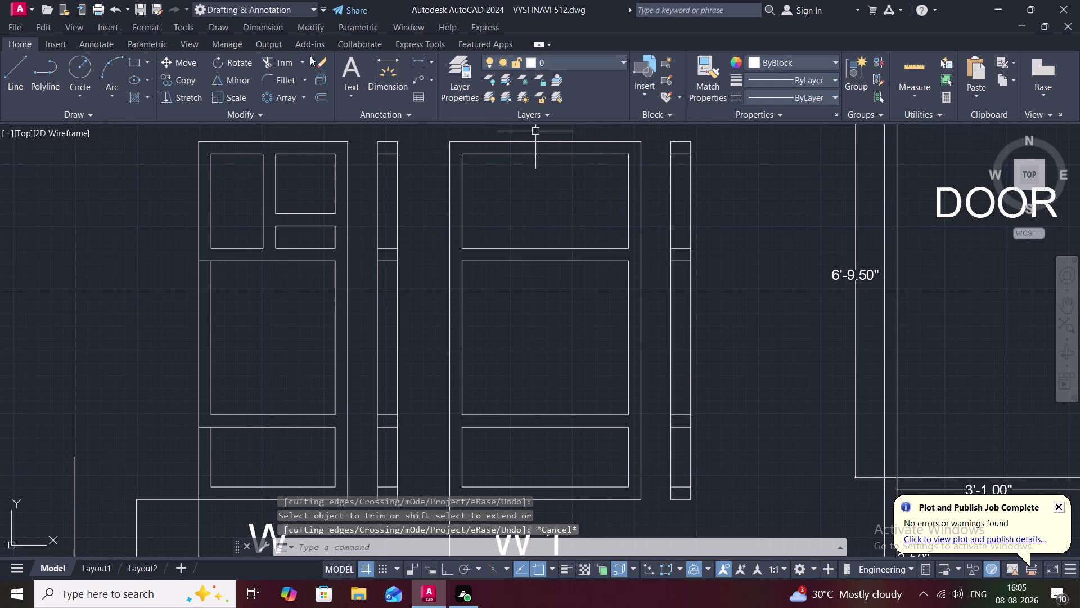
Try a diagonal hatch on the W1 side strip, then cancel and delete it.
text(H)
key(space)
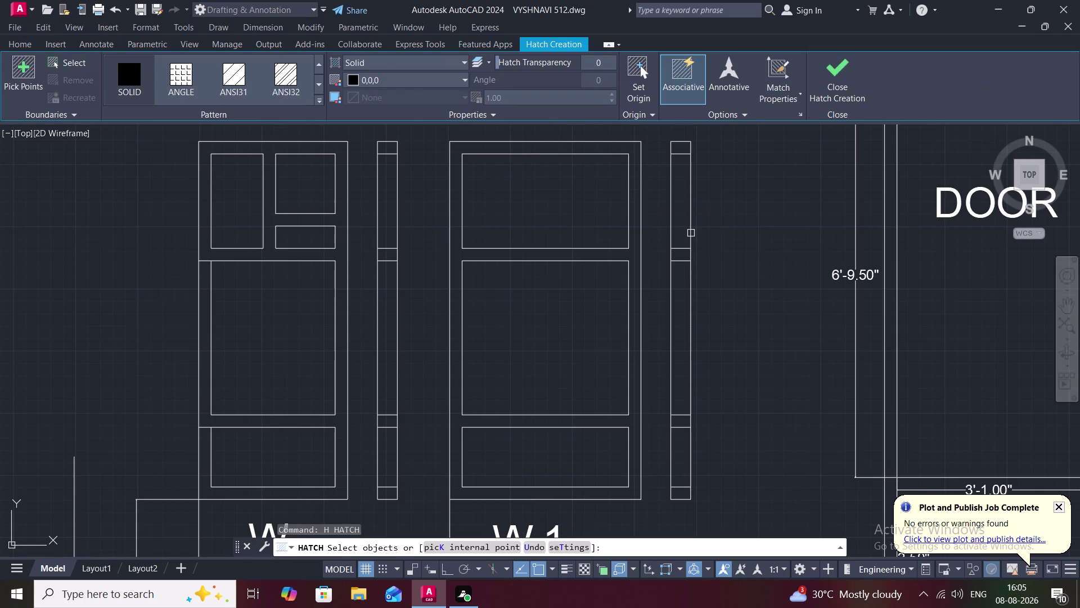
click(282, 77)
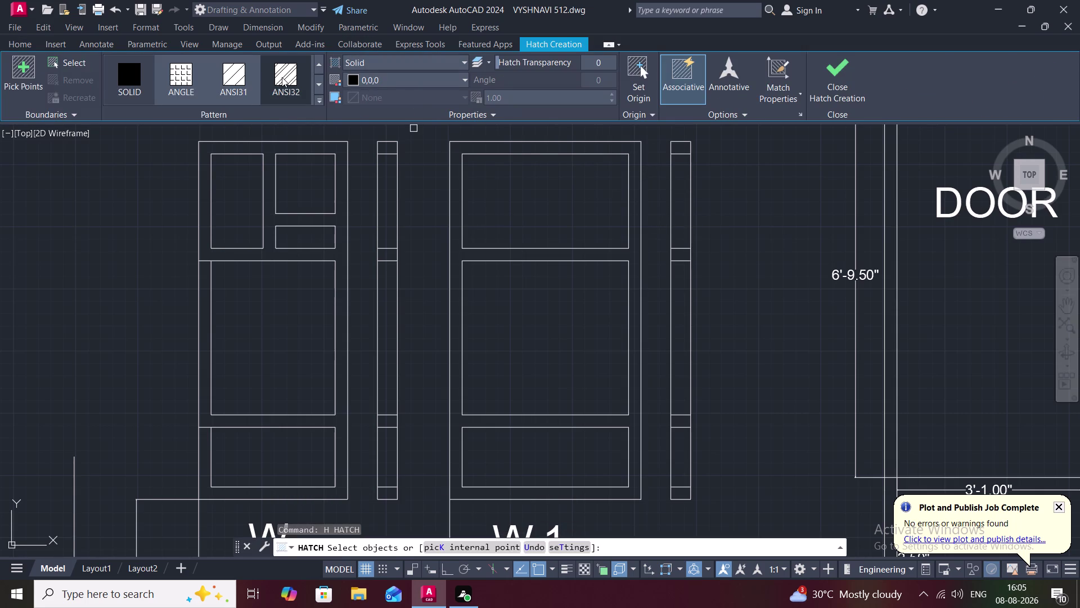
click(672, 349)
click(689, 353)
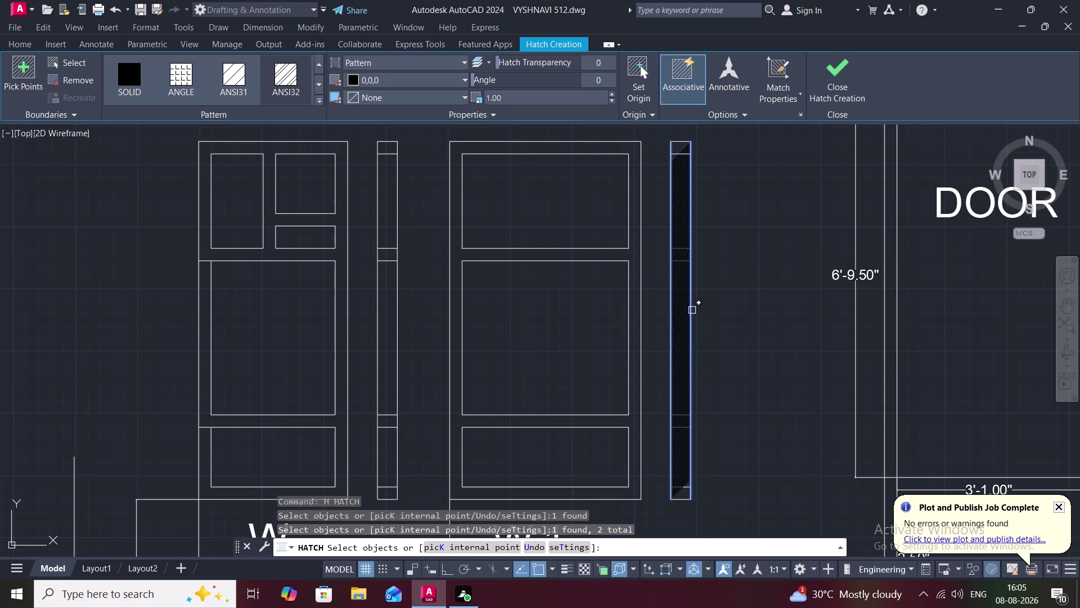
click(684, 262)
key(Escape)
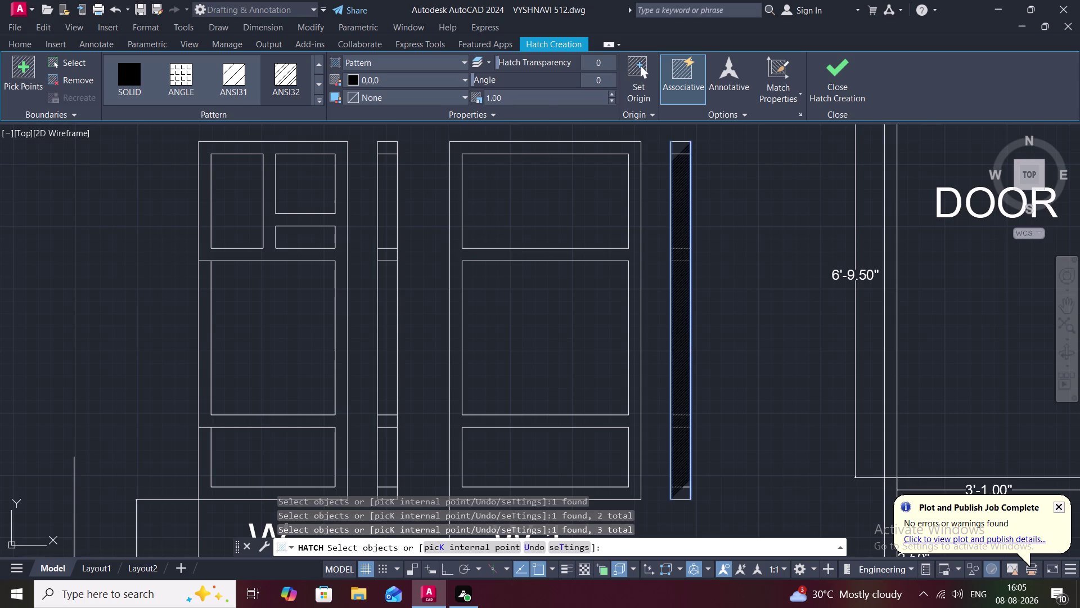
key(Escape)
key(Escape)
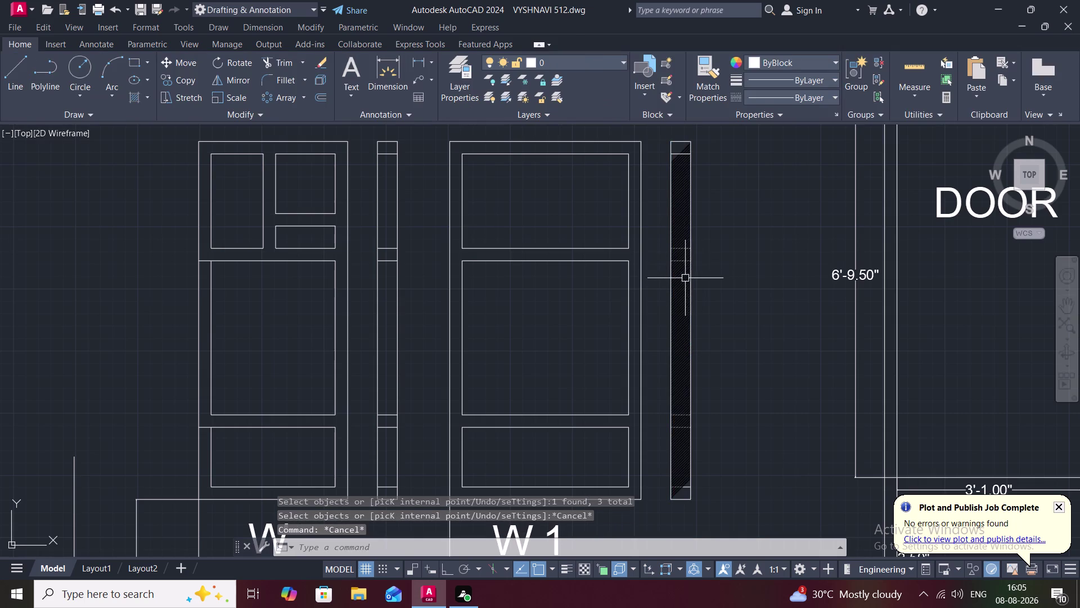
click(680, 298)
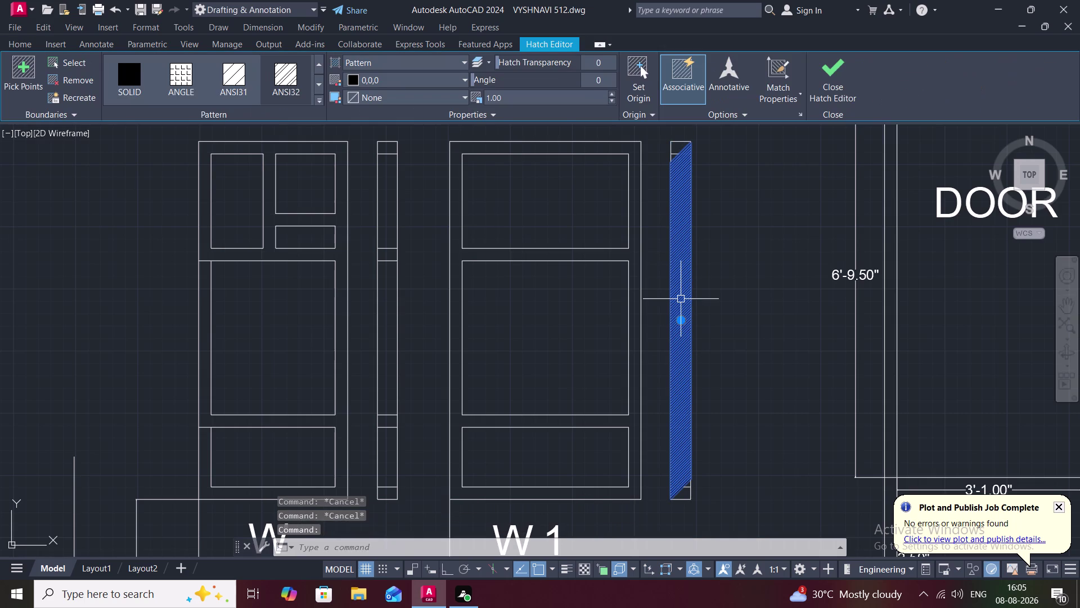
key(Delete)
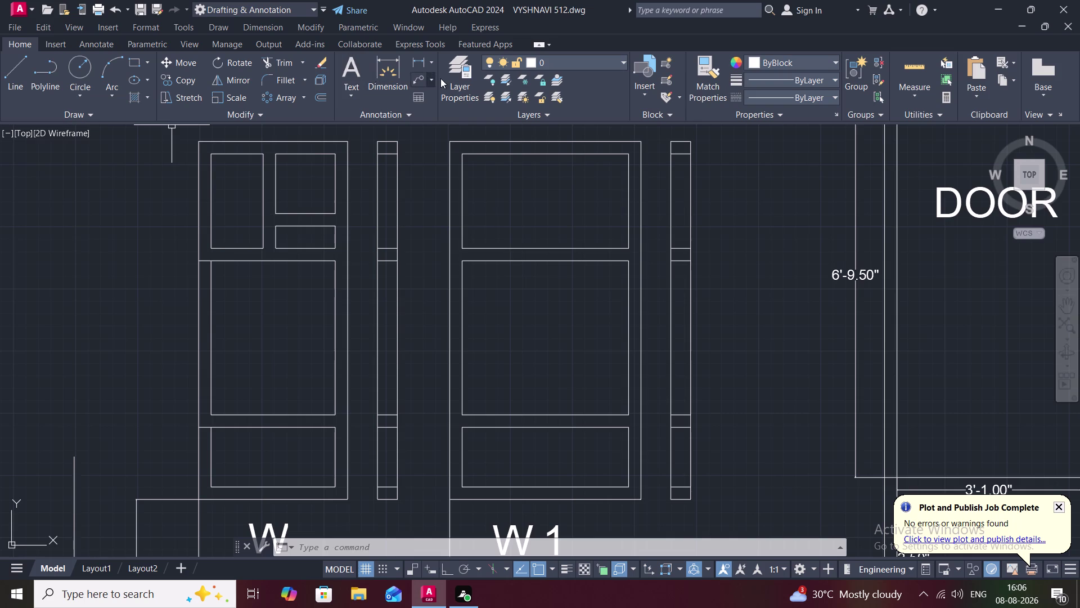
Restart HATCH and scroll through the full hatch pattern list.
text(H)
key(space)
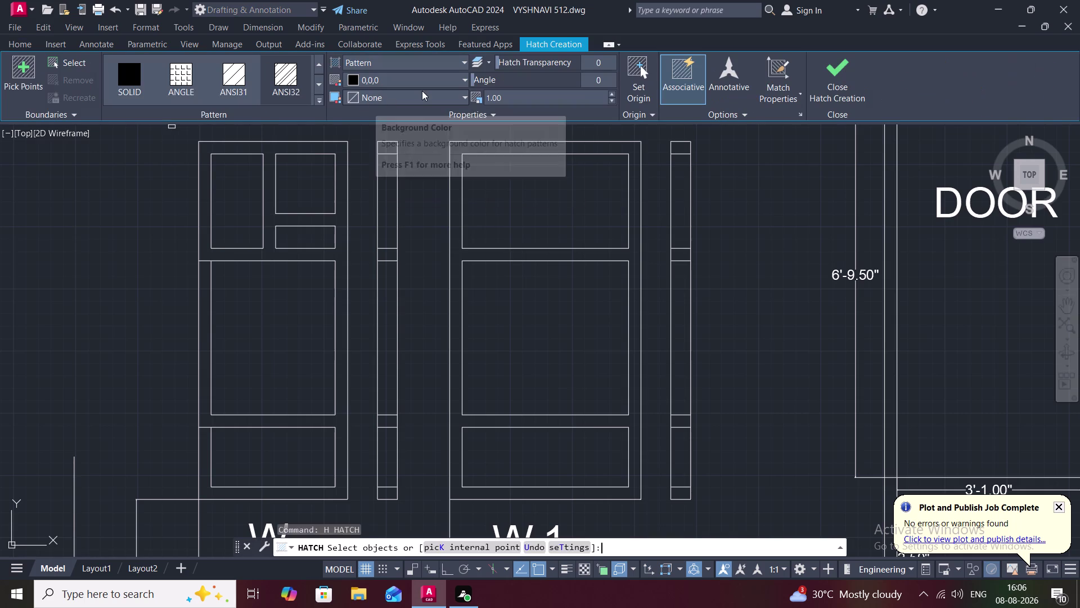
click(317, 100)
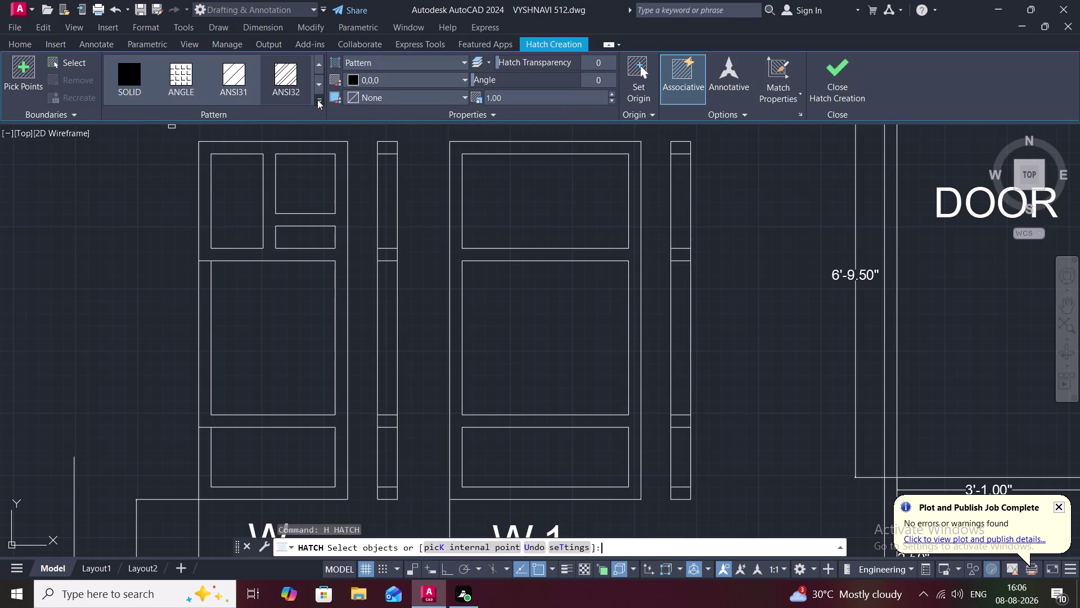
click(318, 101)
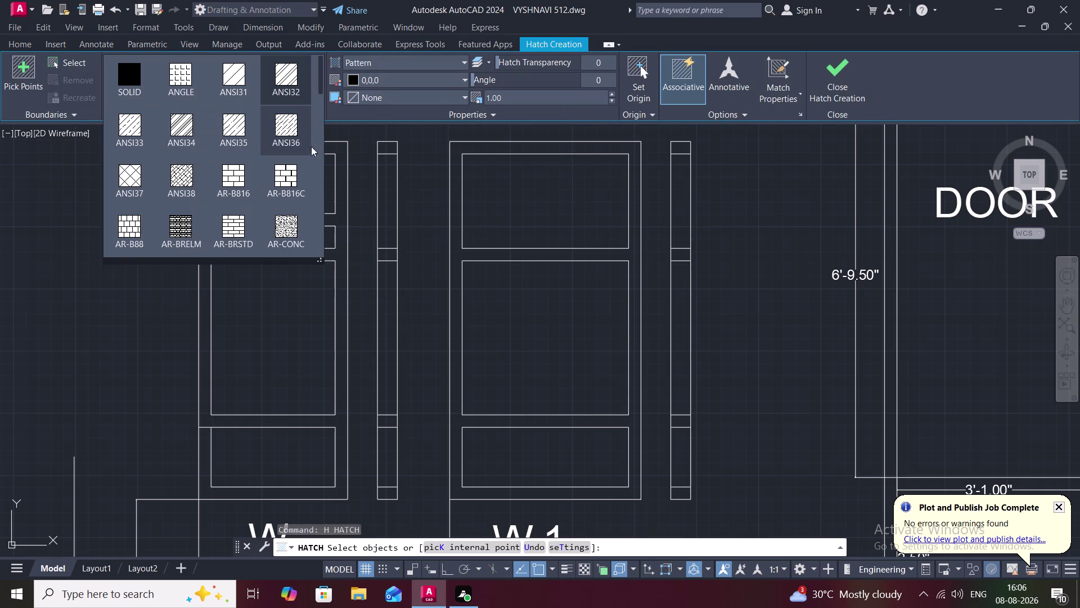
scroll(down, 3)
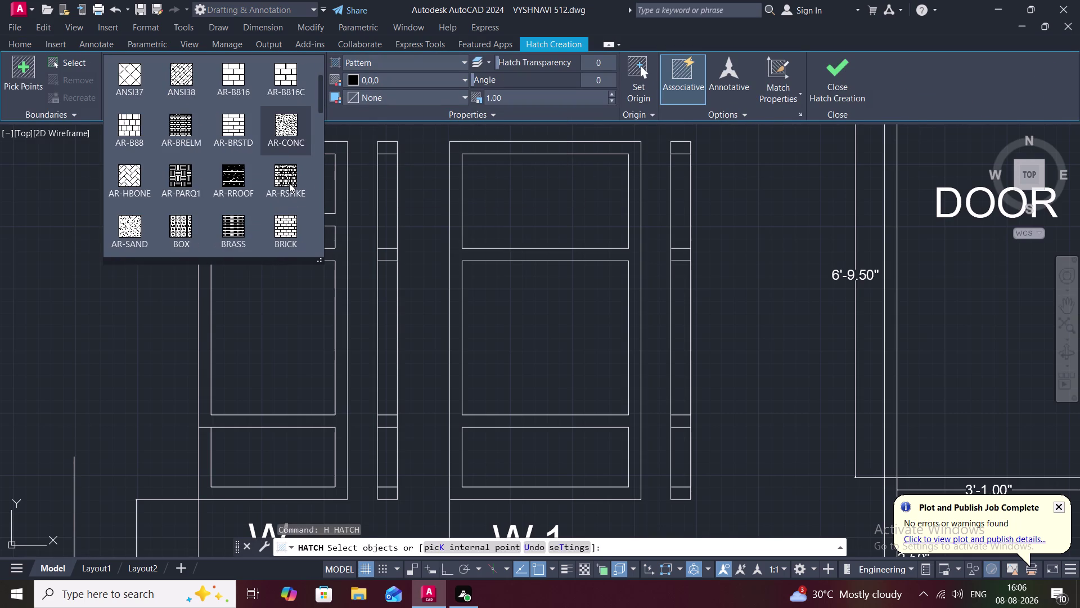
scroll(down, 3)
scroll(down, 3)
scroll(up, 3)
scroll(down, 3)
scroll(down, 3)
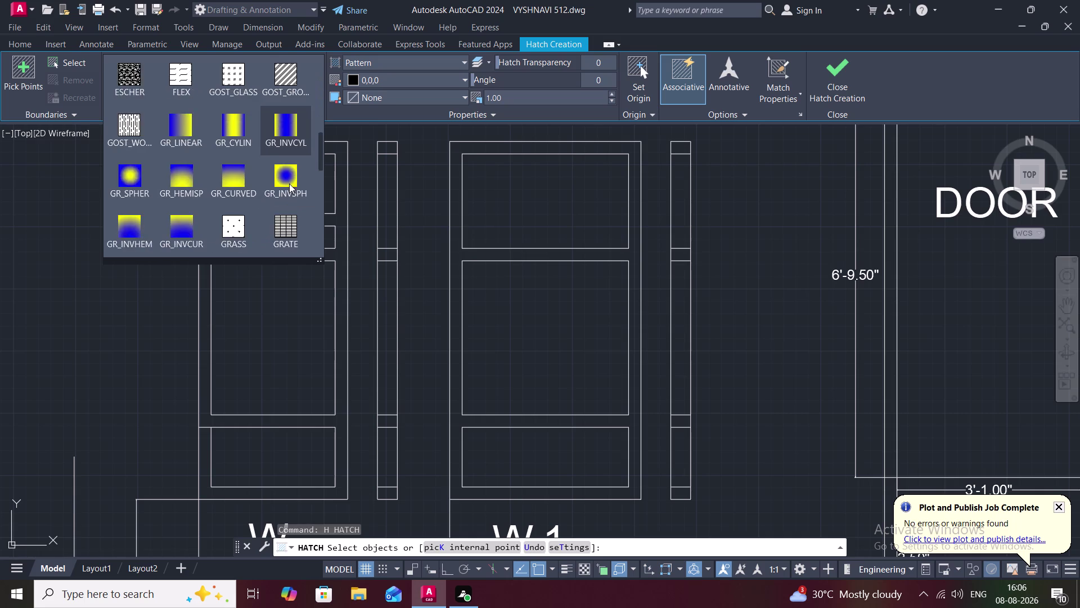
scroll(down, 3)
scroll(down, 3)
scroll(down, 3)
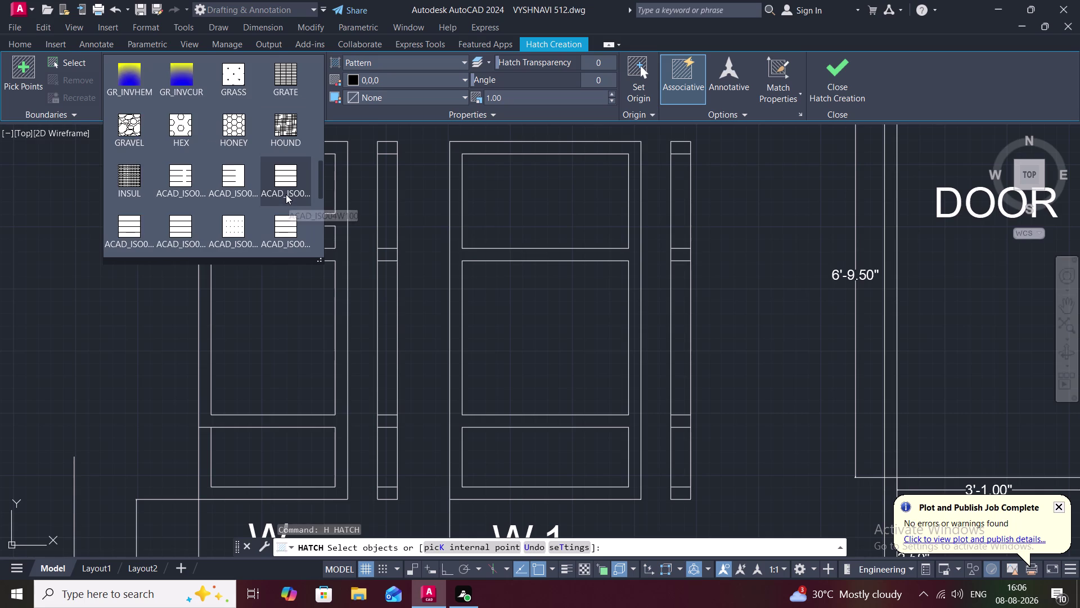
click(124, 127)
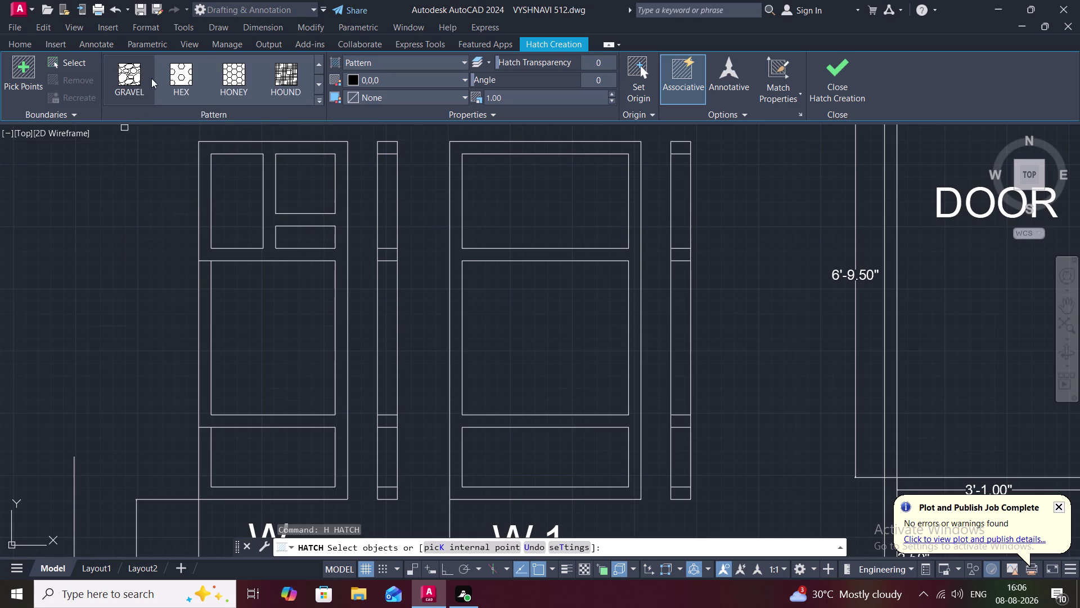
Browse the pattern list again and select the ANSI31 diagonal-line pattern.
click(319, 83)
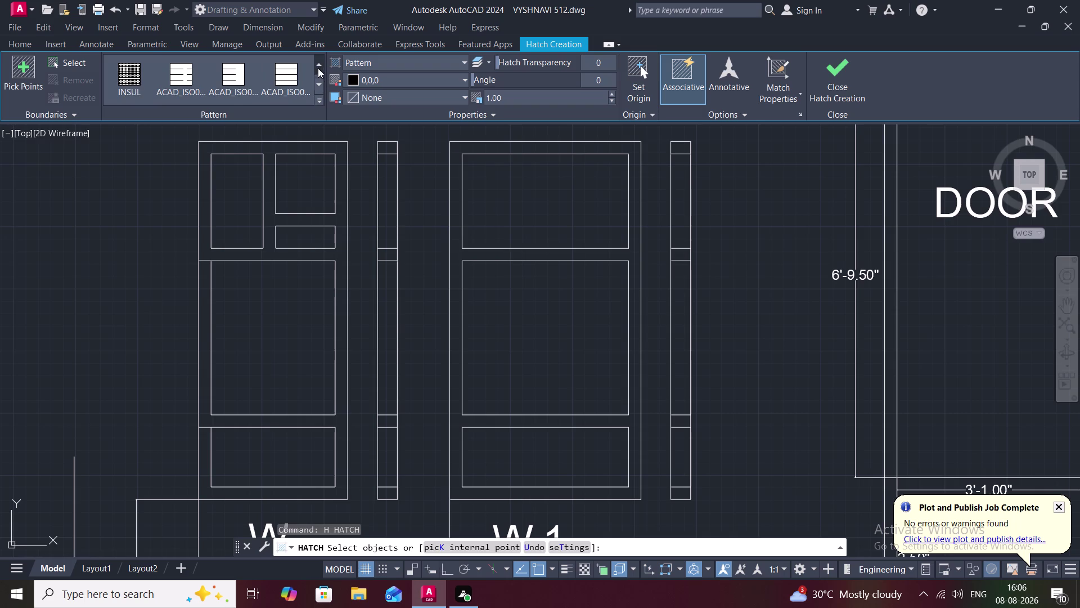
triple_click(320, 63)
click(318, 97)
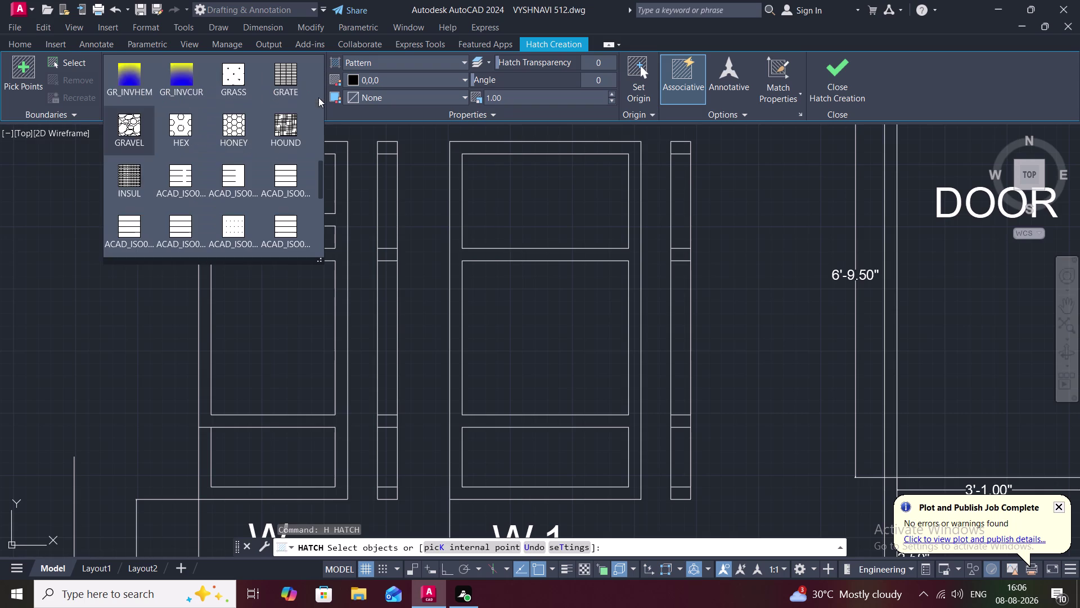
scroll(down, 3)
scroll(down, 3)
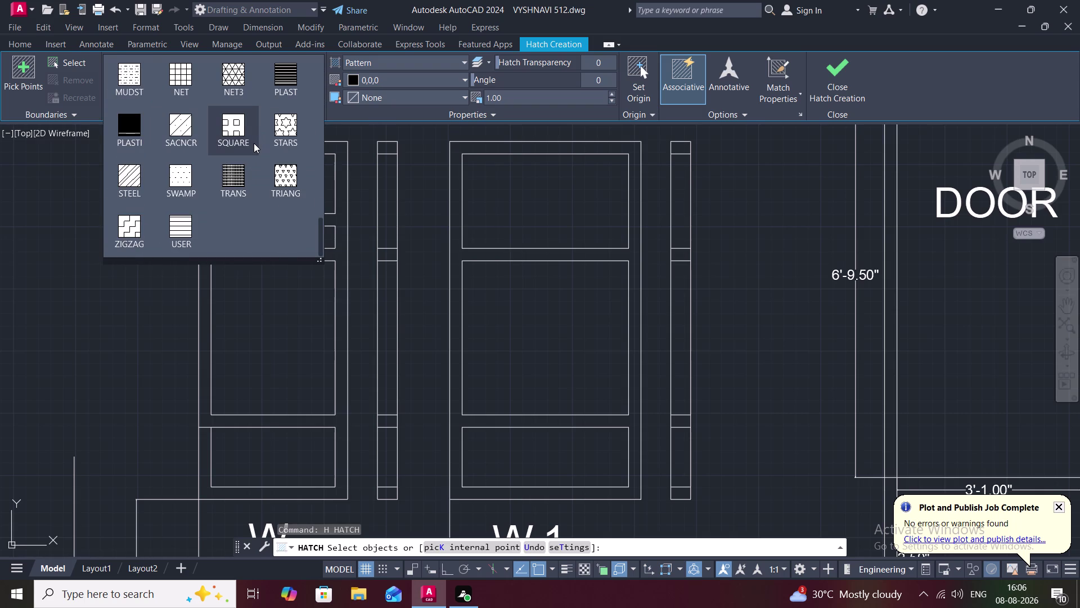
scroll(up, 3)
scroll(up, 3)
scroll(up, 3)
scroll(down, 3)
scroll(up, 3)
scroll(up, 3)
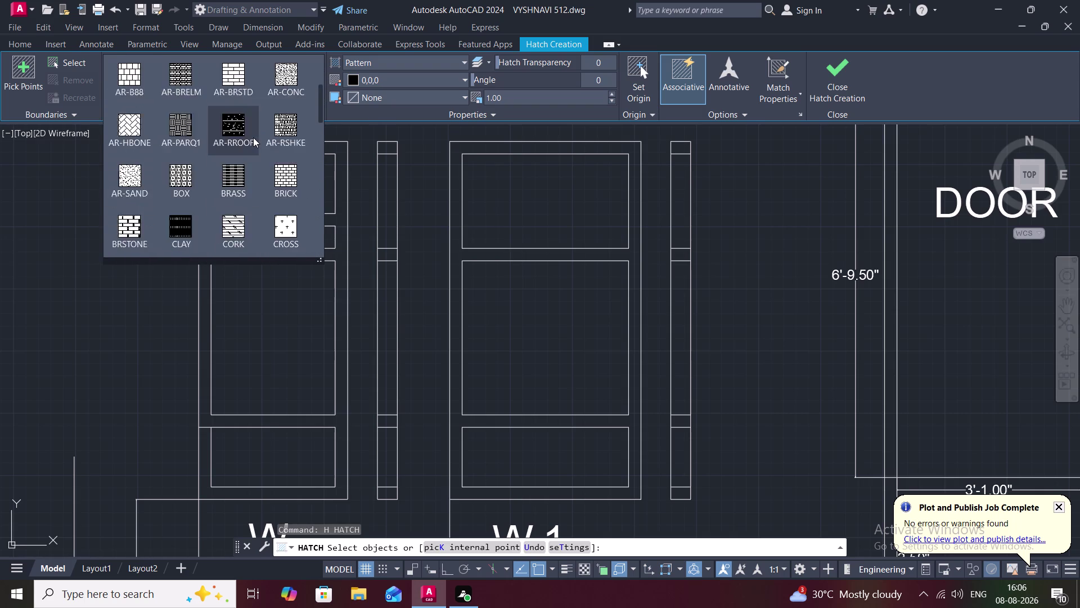
scroll(up, 3)
scroll(up, 3)
scroll(up, 3)
scroll(up, 3)
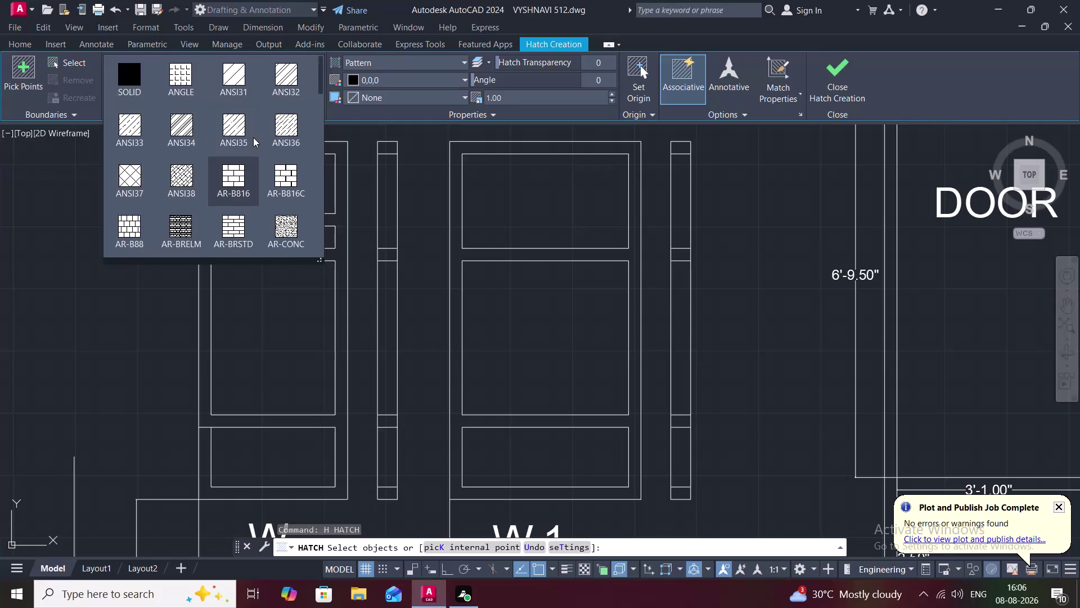
click(283, 78)
click(284, 68)
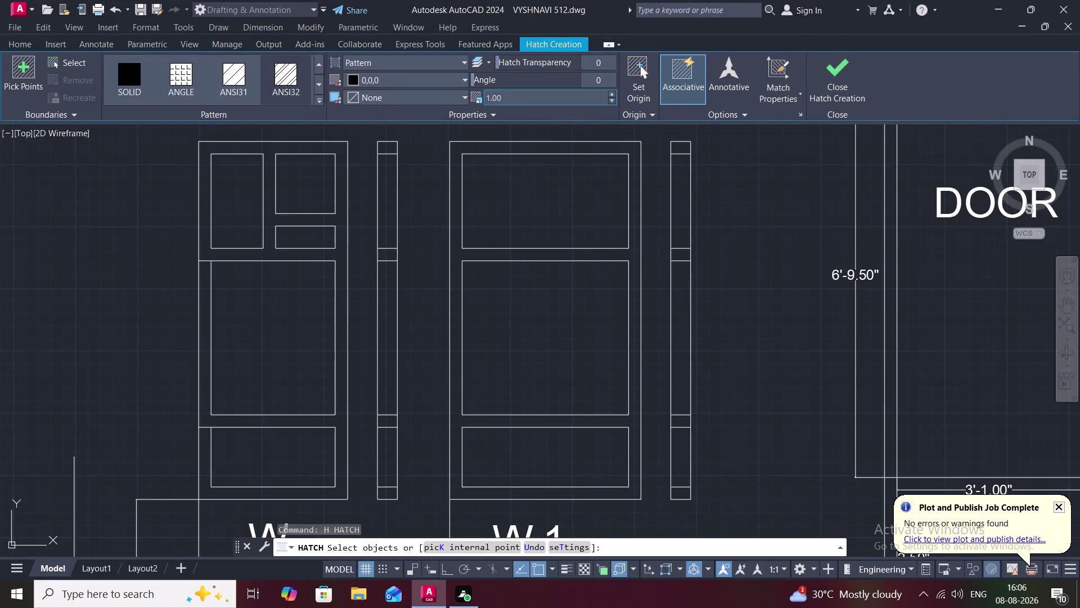
Pick four boundary lines of the right strip, then end the hatch.
click(684, 156)
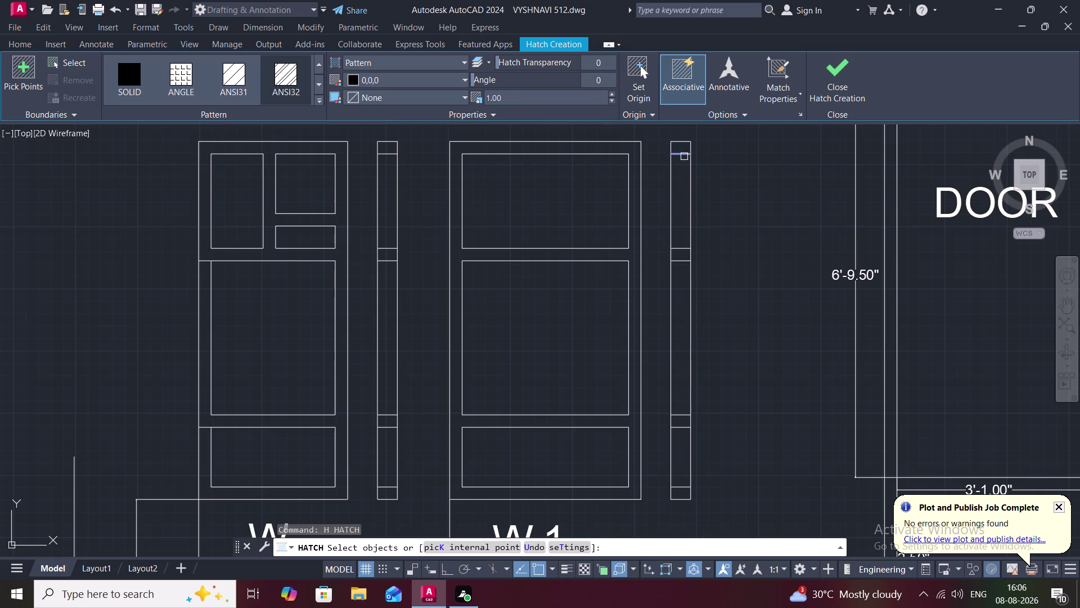
click(680, 248)
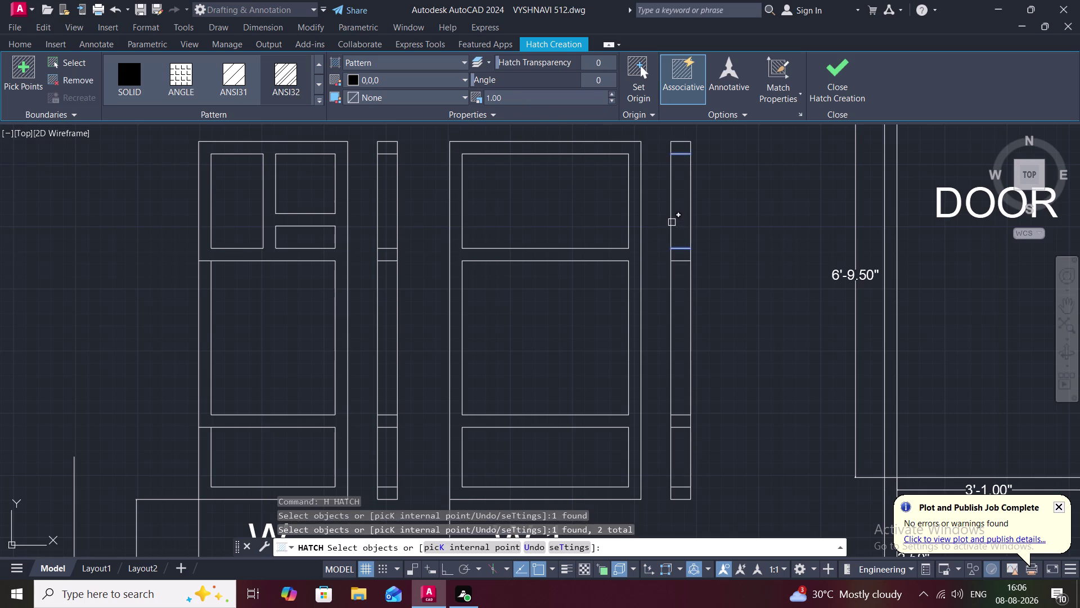
click(671, 222)
click(691, 219)
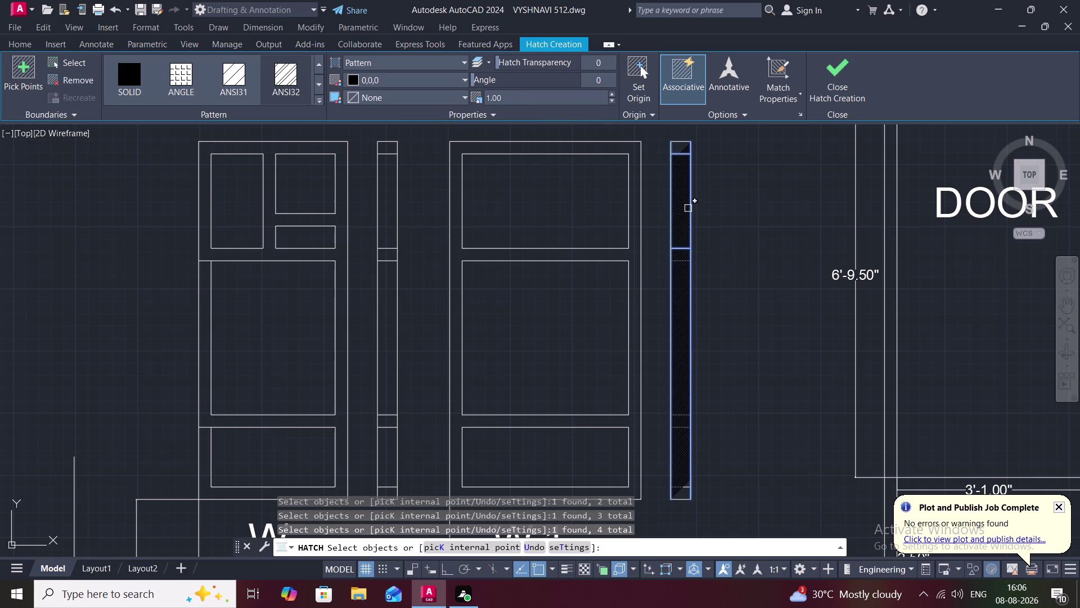
key(Escape)
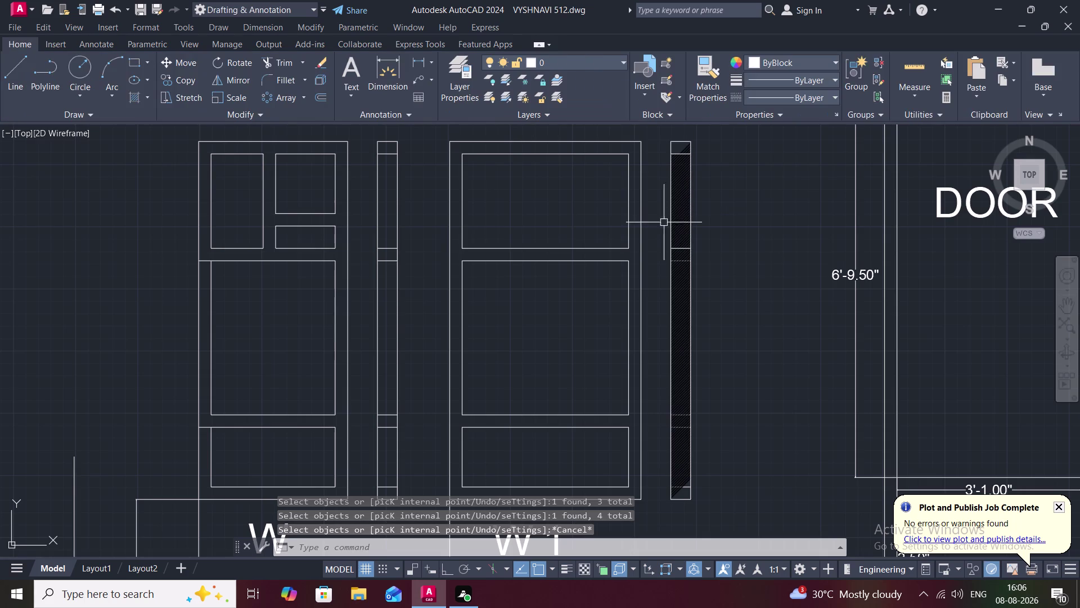
Delete the hatch from the right W1 shutter strip.
text(J)
key(space)
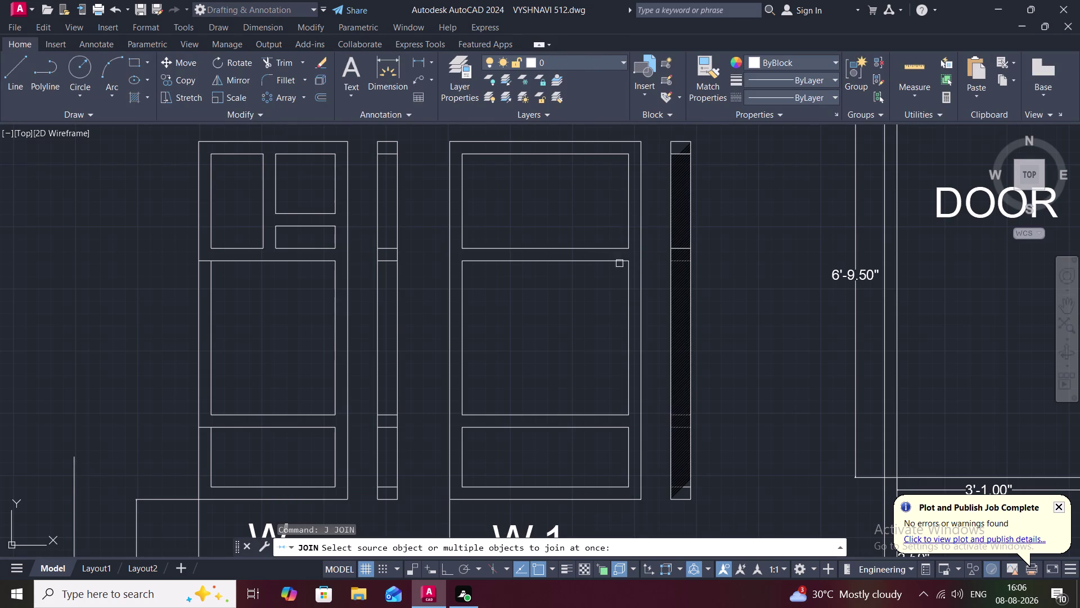
key(Escape)
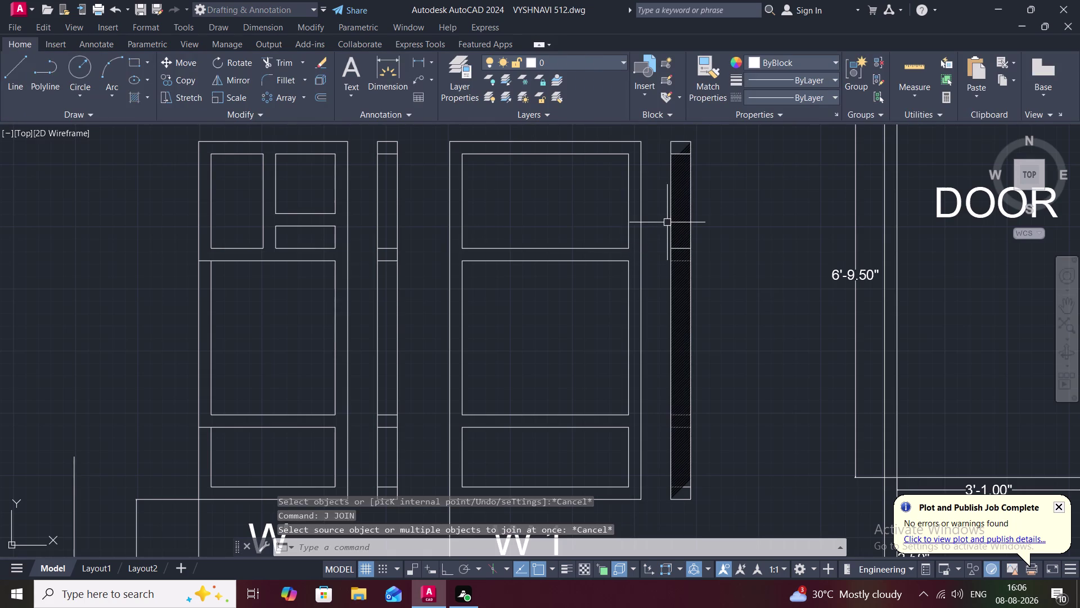
click(680, 222)
key(Delete)
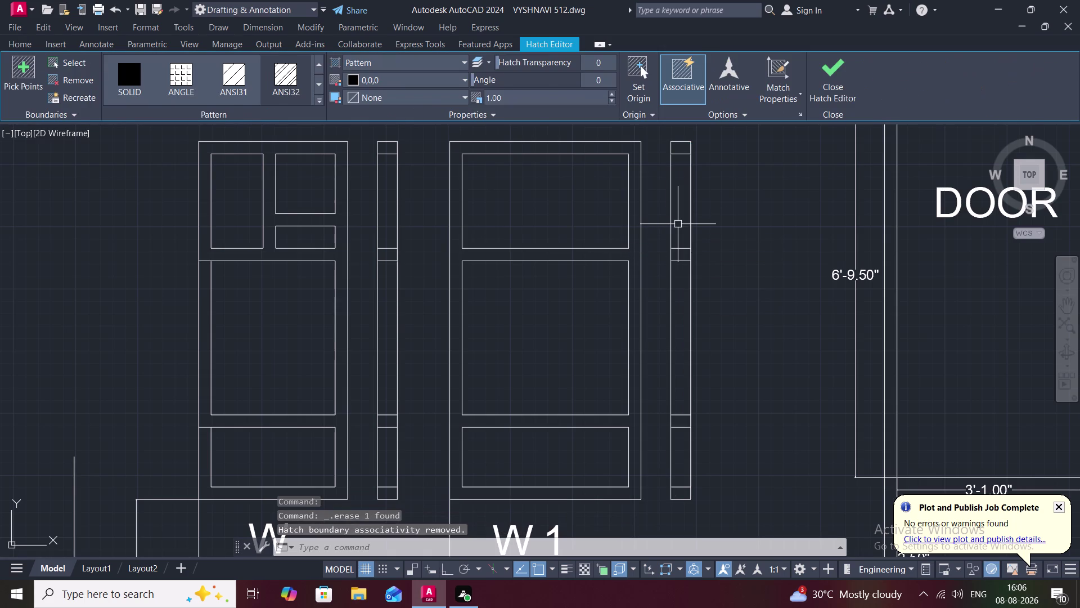
Try joining three of the right strip's lines, then cancel.
text(J)
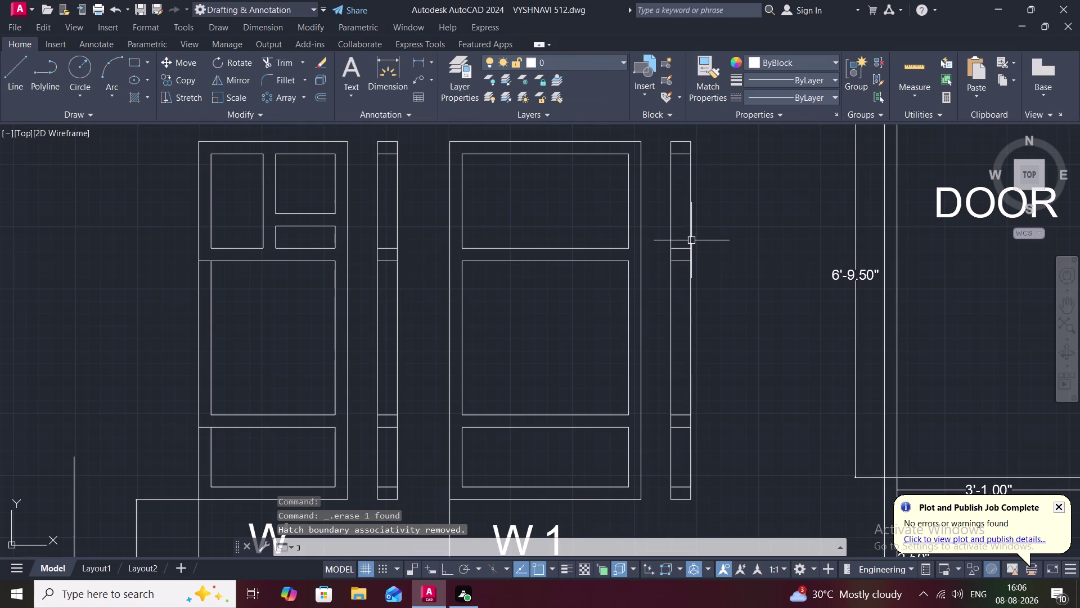
key(space)
click(672, 228)
click(689, 222)
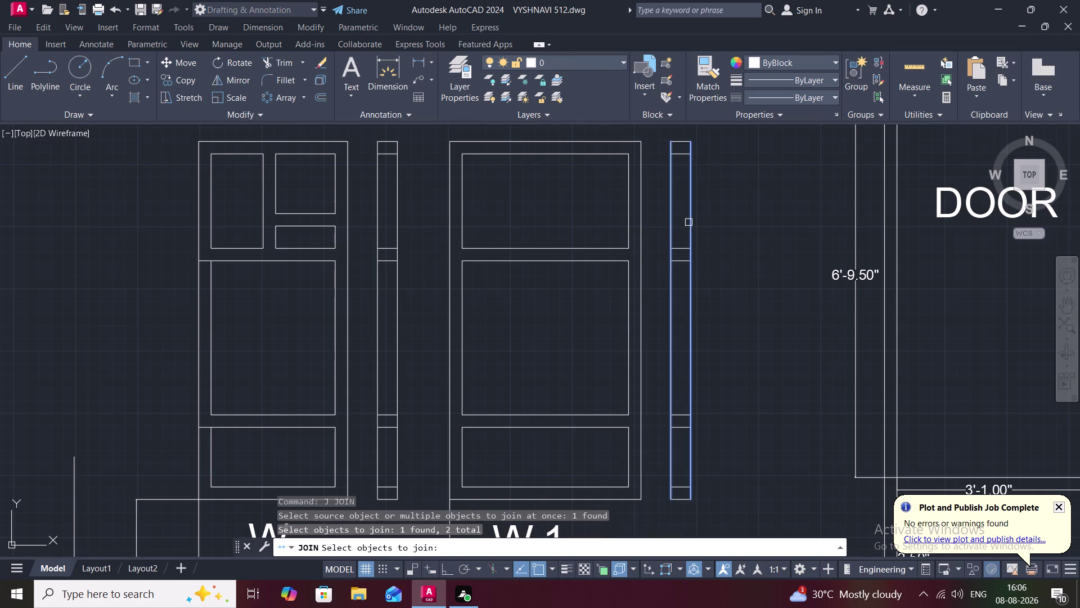
click(680, 247)
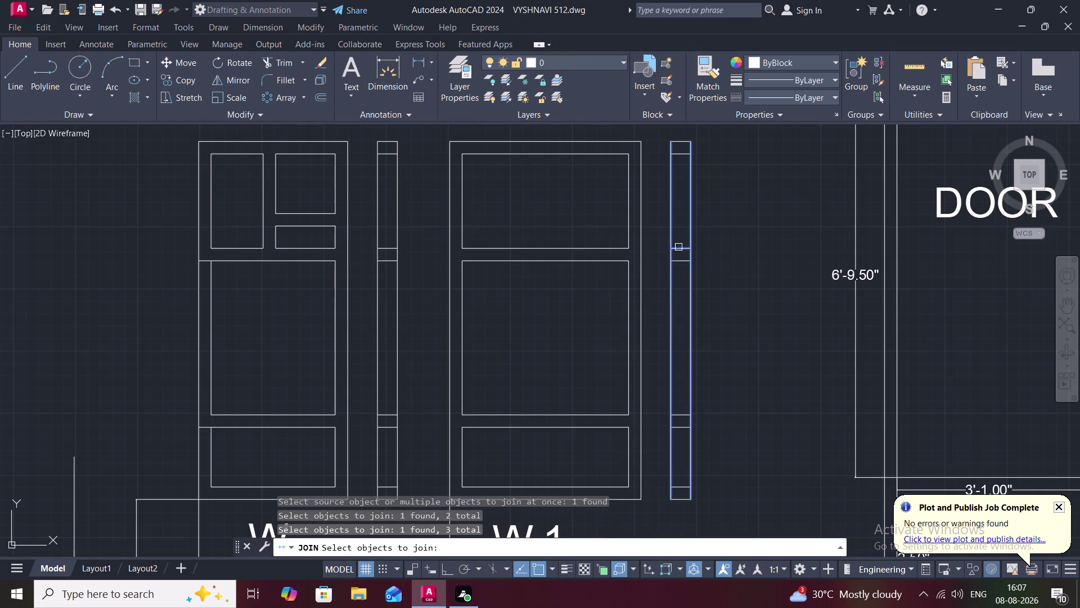
key(Escape)
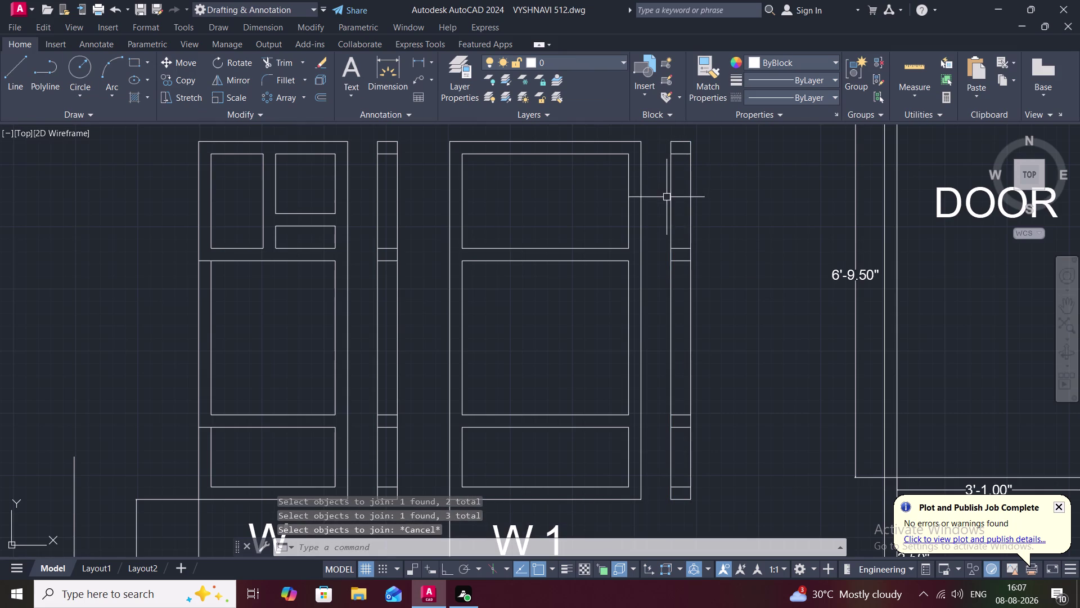
Enter the full BREAKATPOINT command name at the command line.
key(b)
key(r)
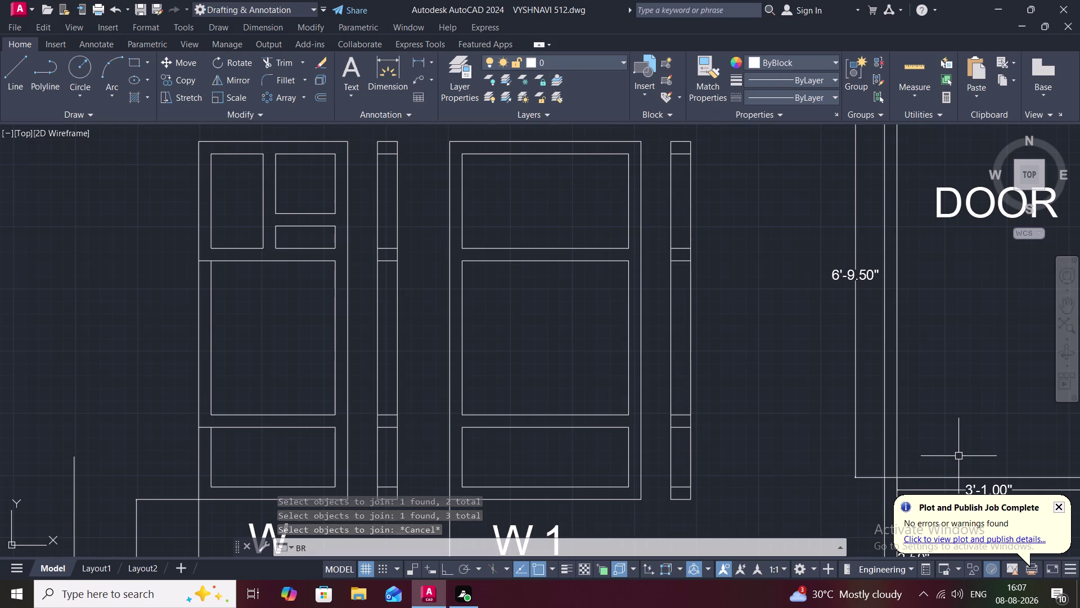
key(e)
key(a)
key(k)
key(p)
key(o)
key(i)
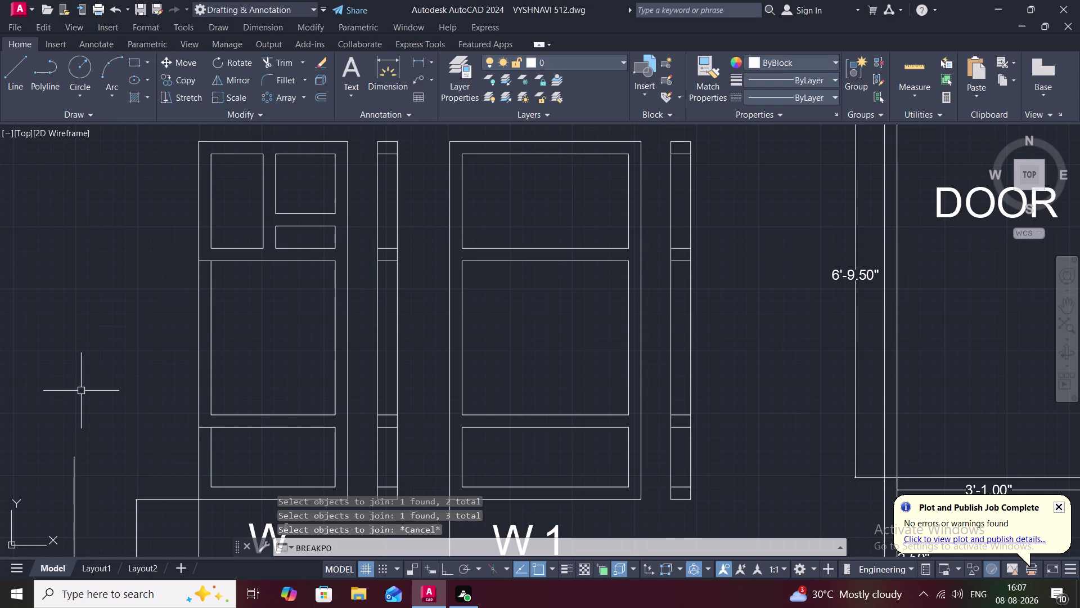
text(NT)
key(space)
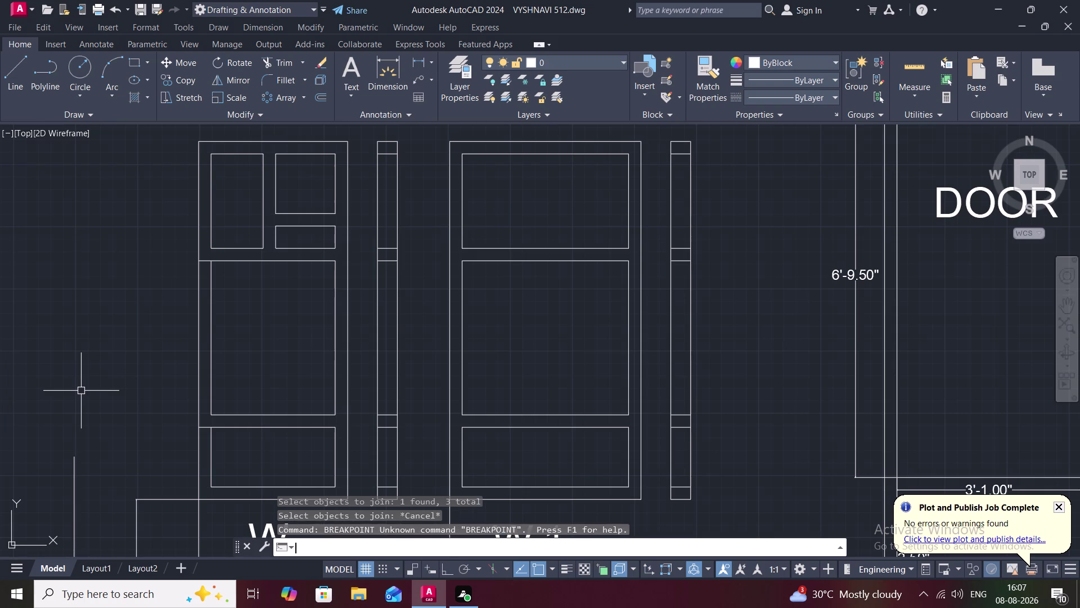
key(space)
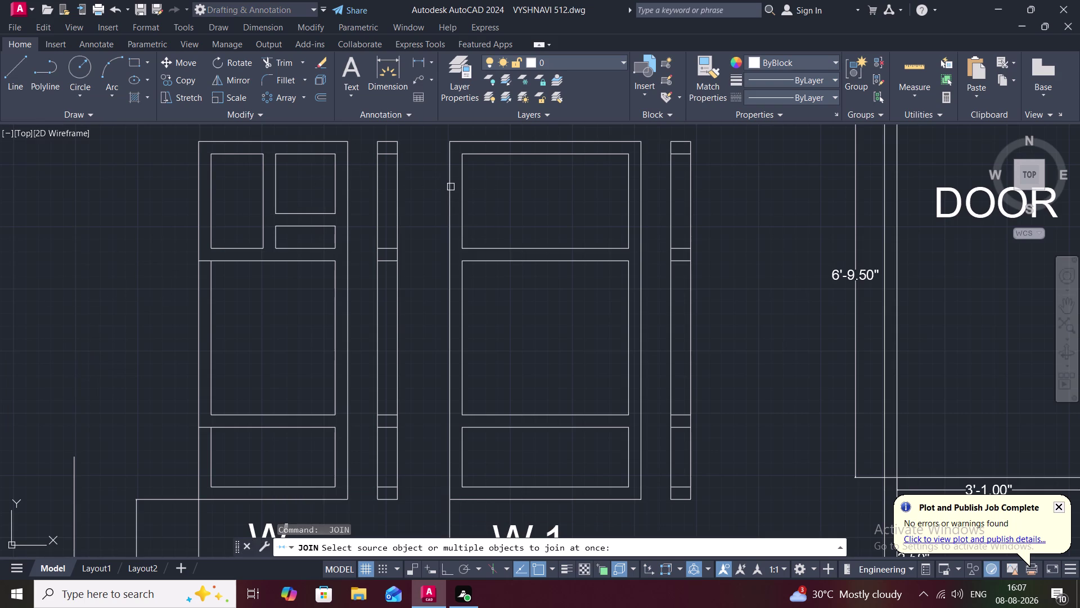
Clear the command line, type BR and pick BREAKATPOINT from the suggestions.
key(b)
key(Escape)
key(b)
key(g)
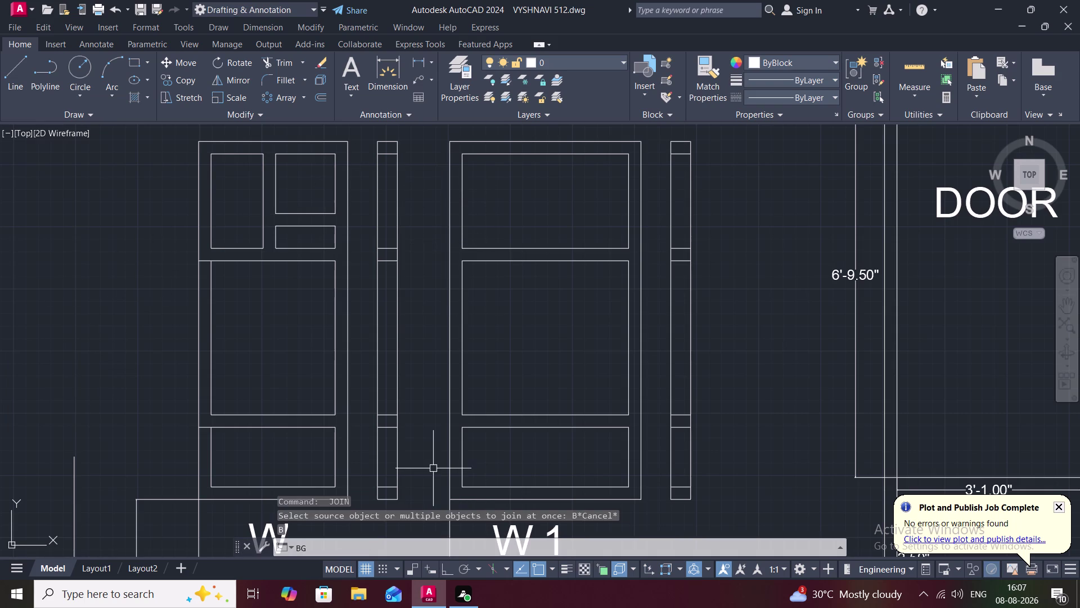
click(316, 542)
key(BackSpace)
key(BackSpace)
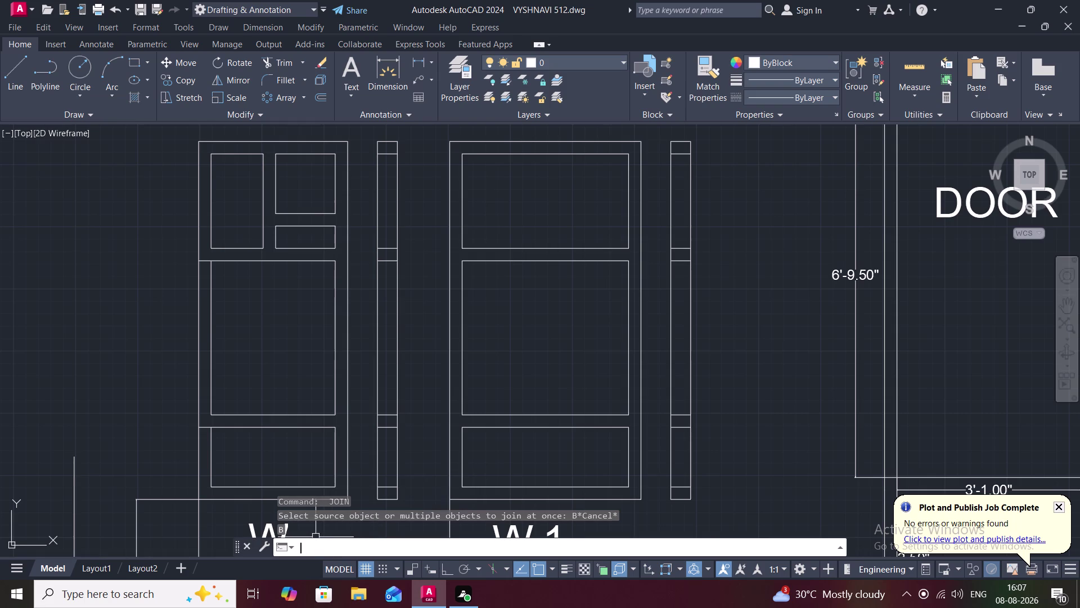
text(BR)
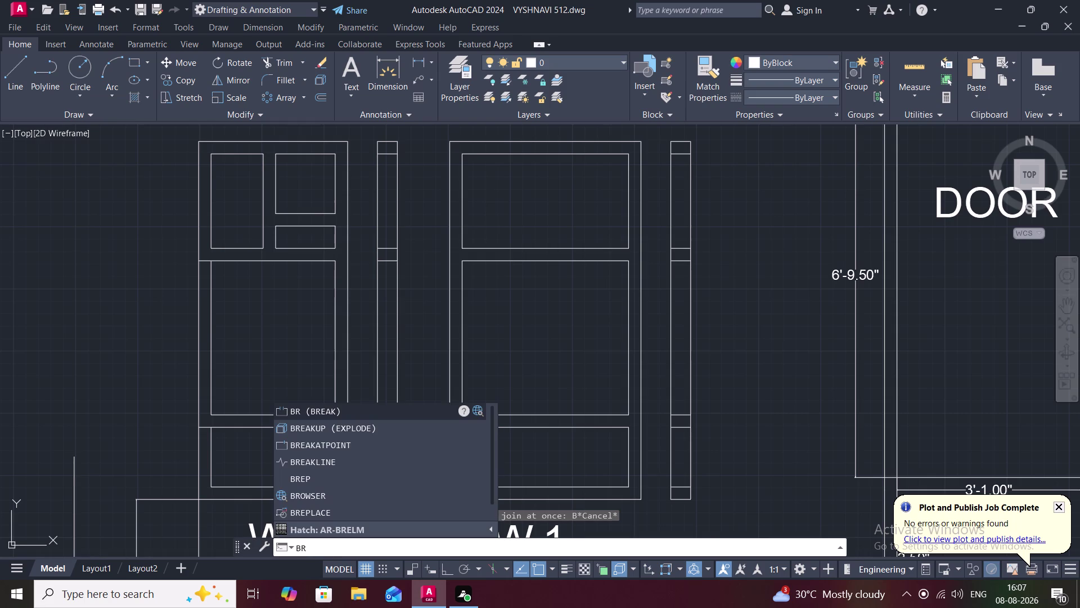
click(306, 443)
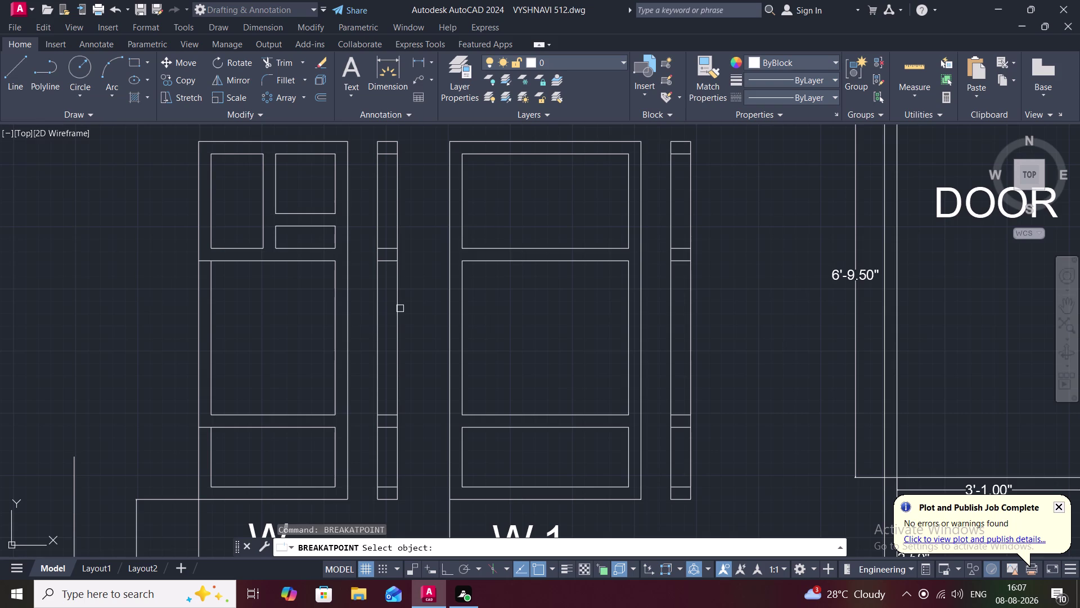
Break the right shutter strip's edge lines at the panel rails.
middle_drag(401, 308, 302, 361)
middle_drag(460, 279, 363, 293)
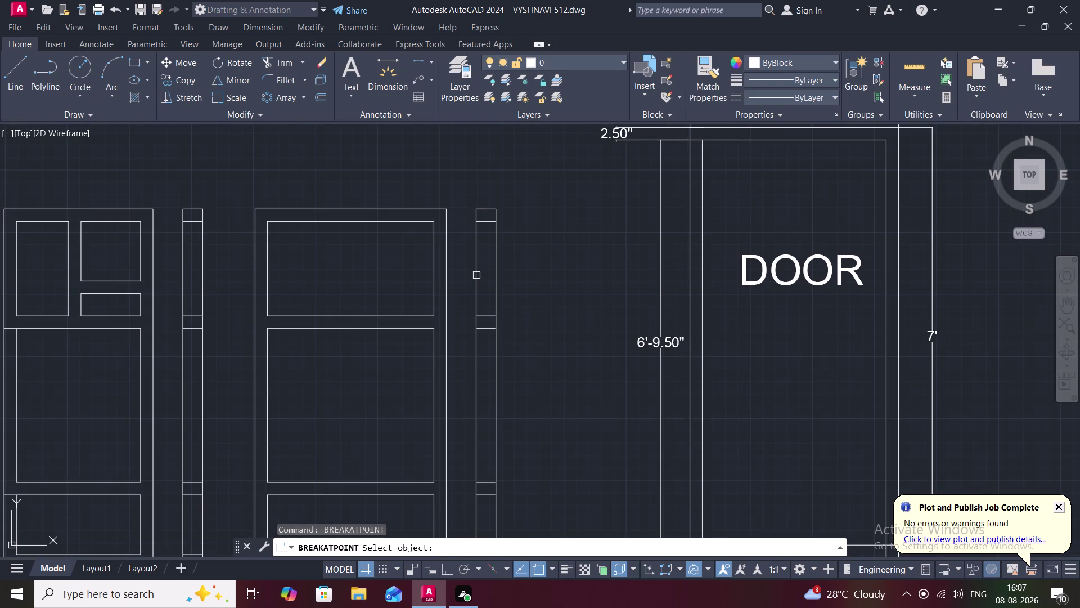
click(476, 275)
click(474, 314)
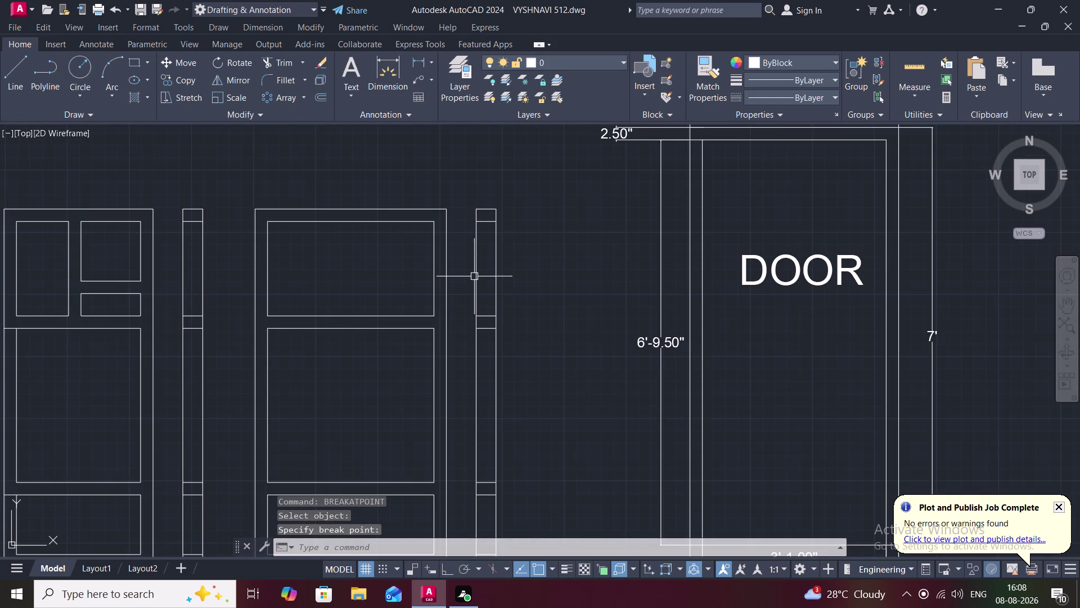
key(space)
click(476, 270)
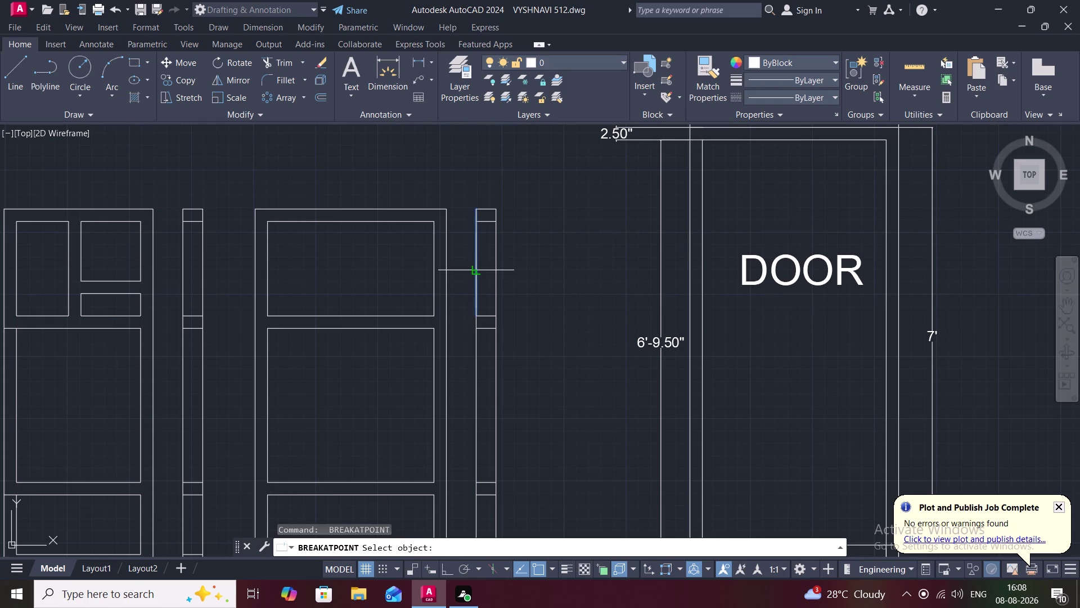
click(480, 223)
Break the right strip's inner edge line at the rail and at its top corner.
key(space)
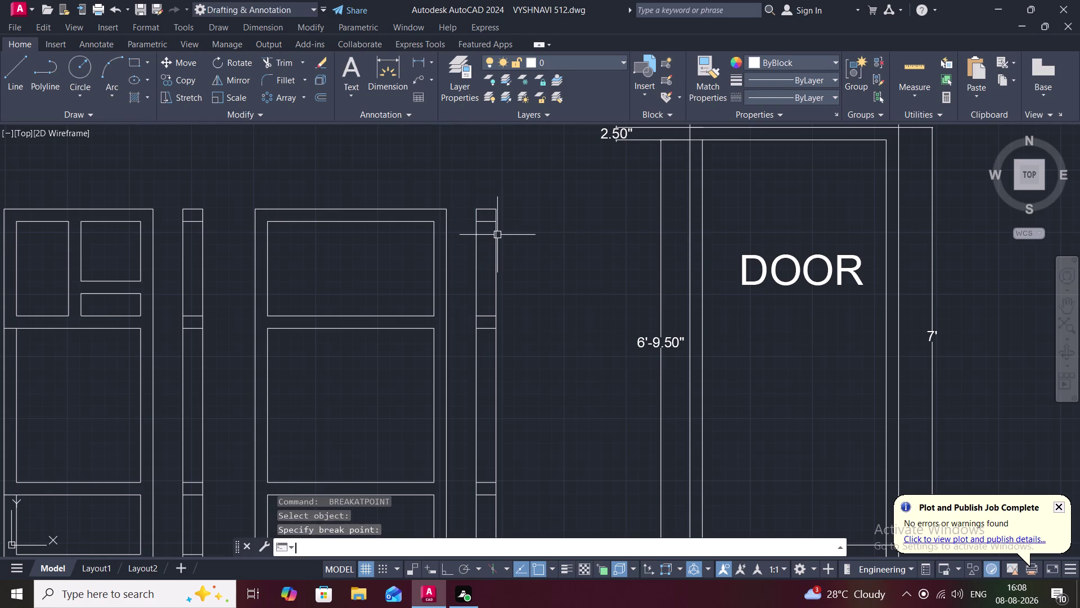
click(496, 239)
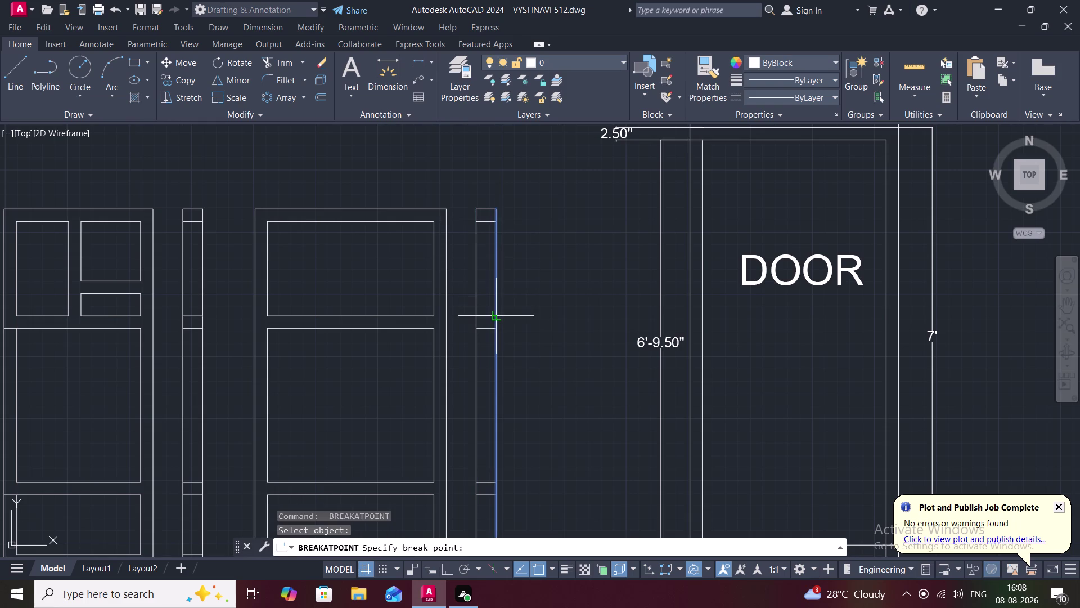
click(497, 312)
key(space)
click(495, 287)
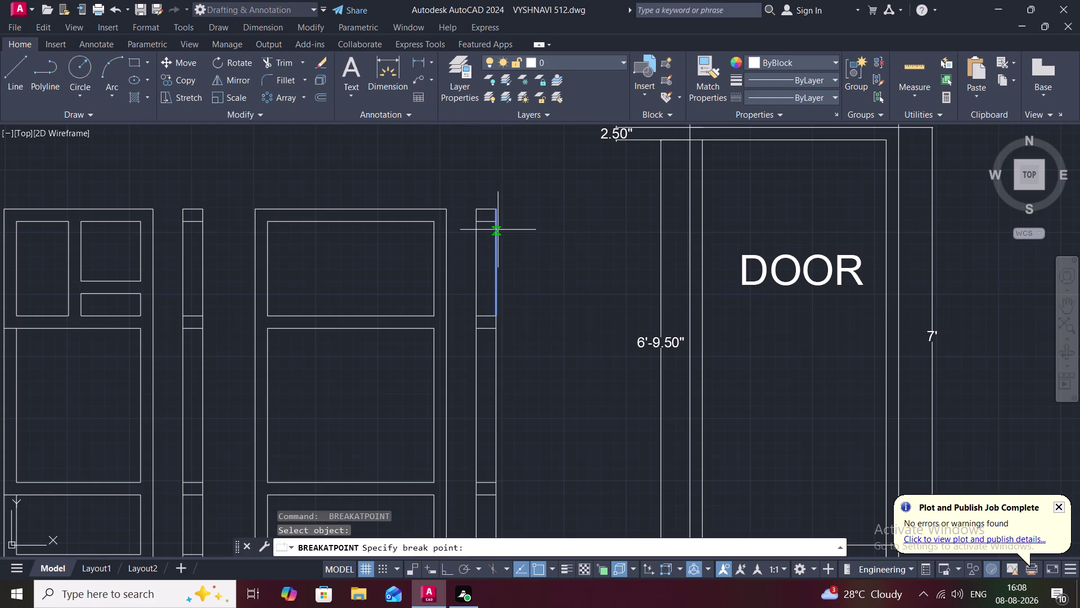
click(497, 225)
key(Escape)
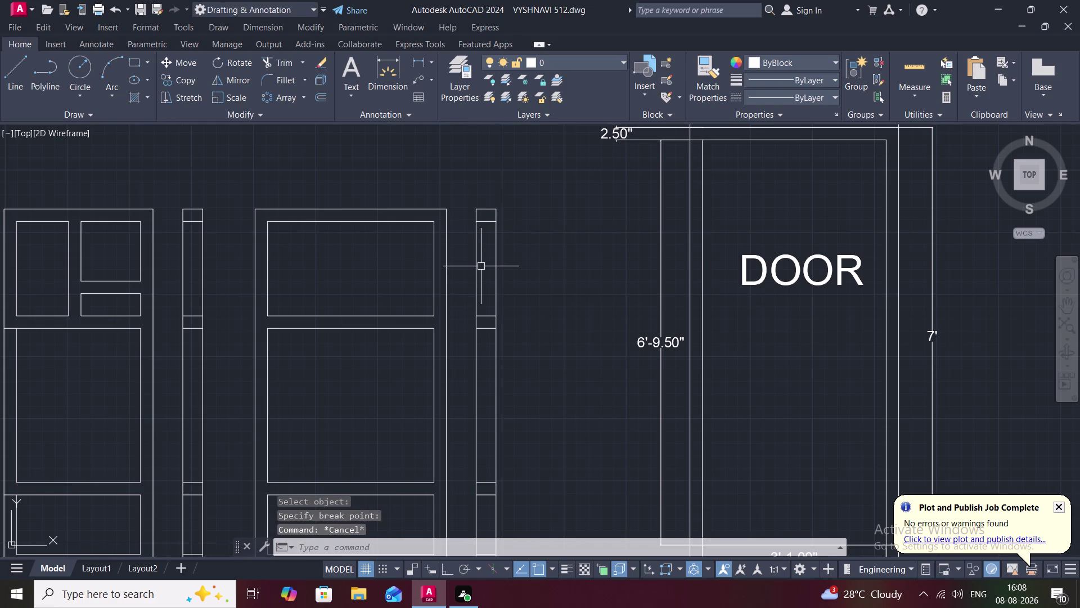
key(j)
key(space)
Join the four edges of the upper strip section into one polyline.
click(476, 266)
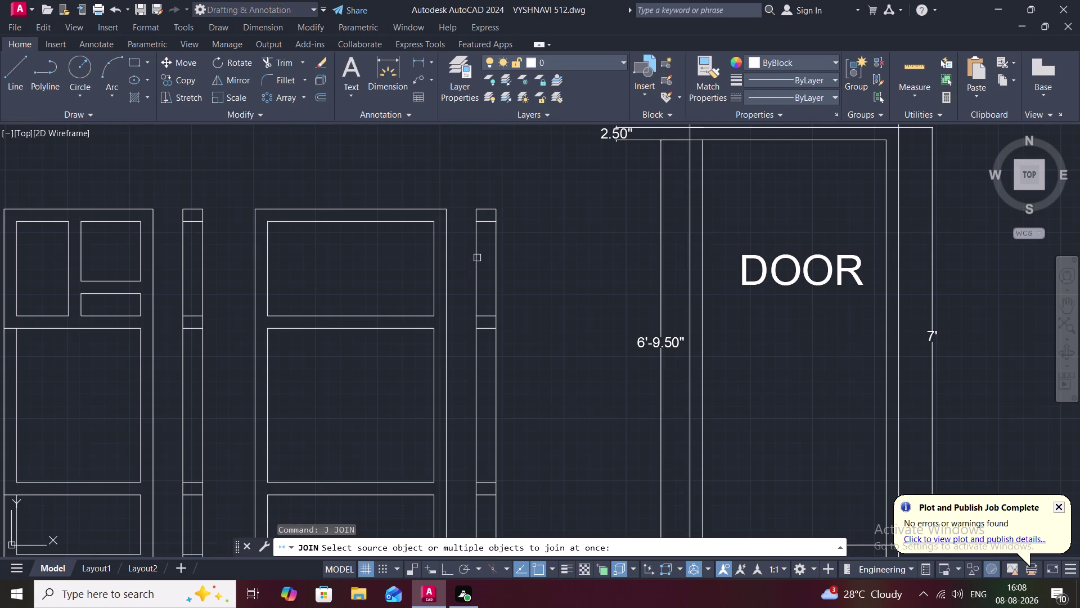
click(477, 256)
click(487, 222)
click(496, 236)
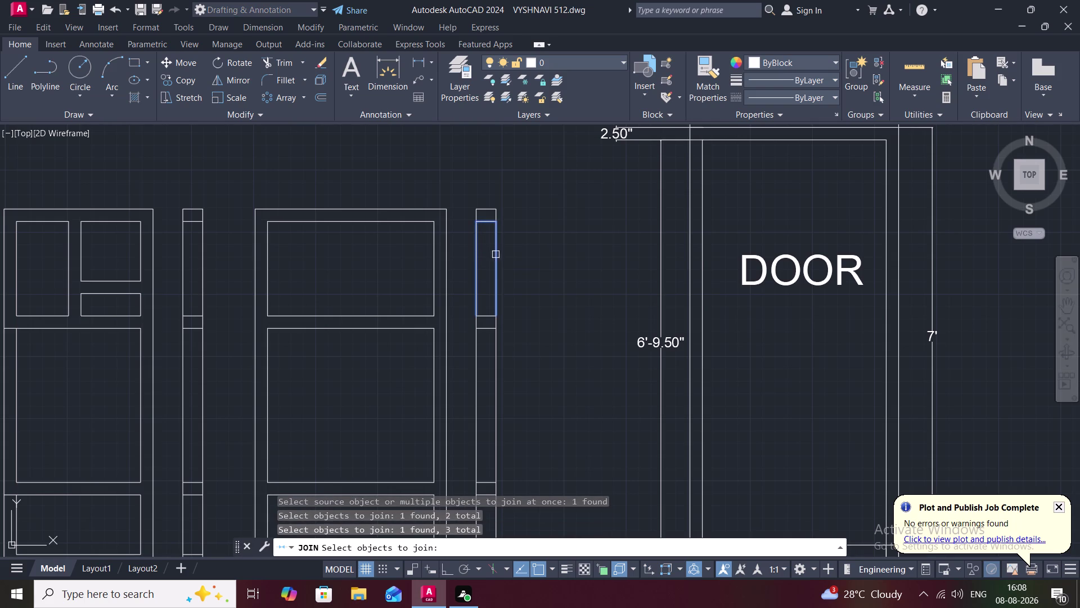
click(487, 315)
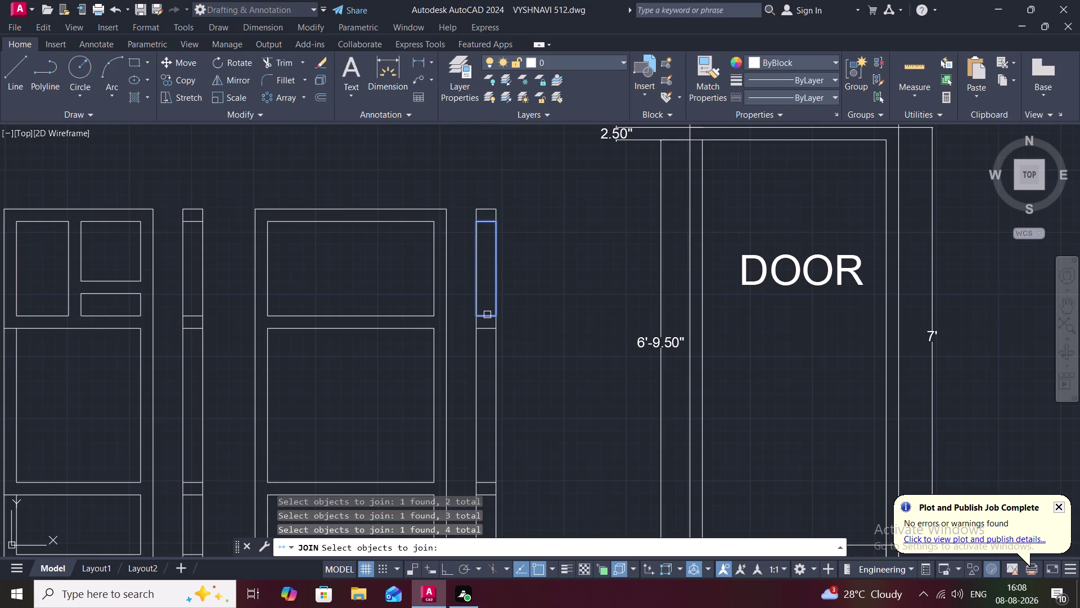
key(Return)
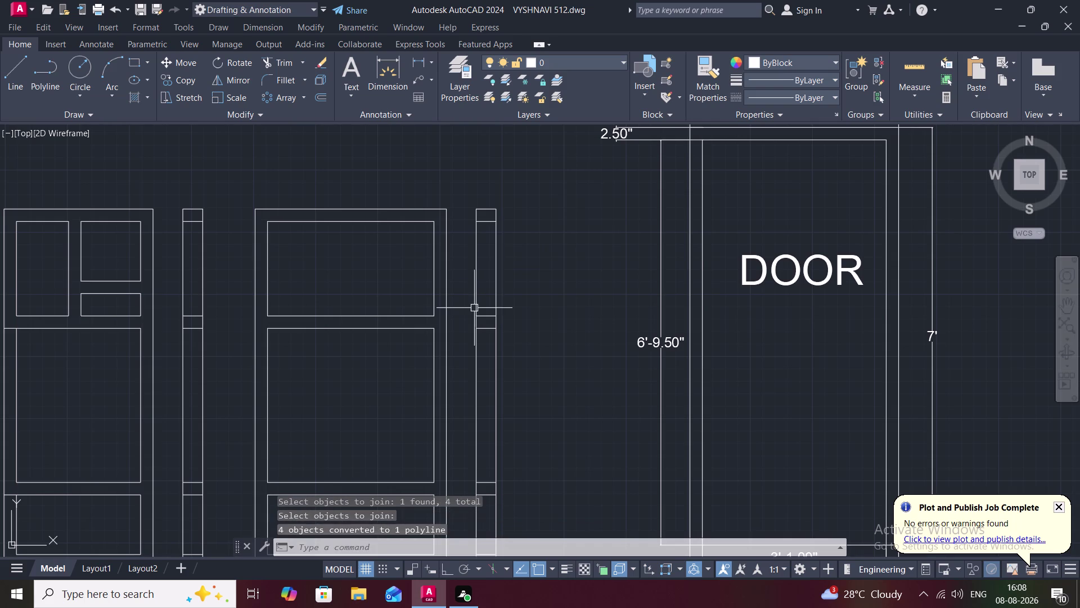
Hatch the upper strip section with ANSI31 at scale 5.
text(H)
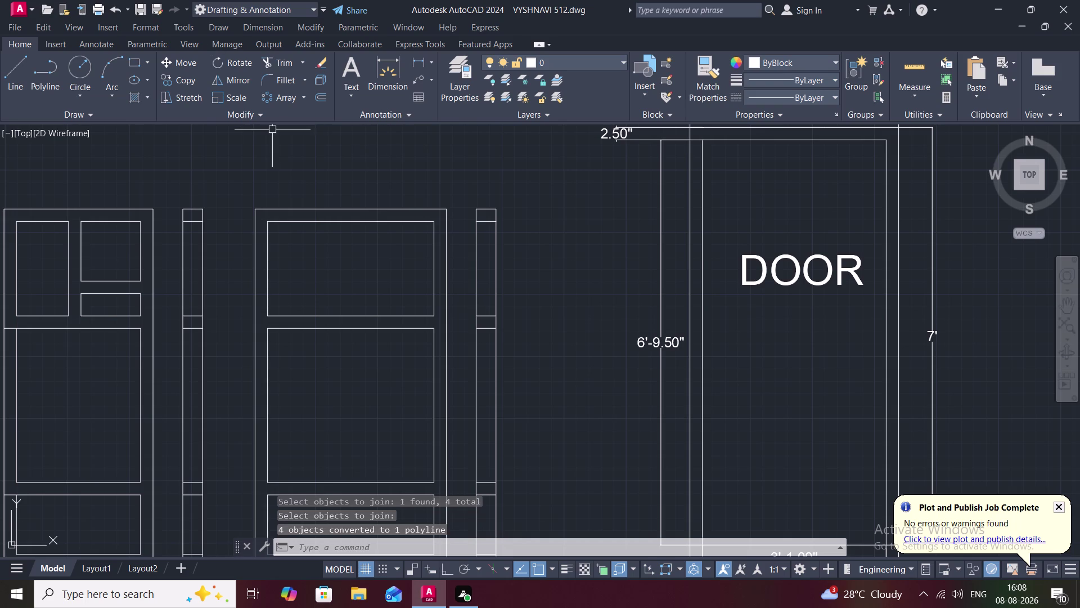
key(space)
click(285, 73)
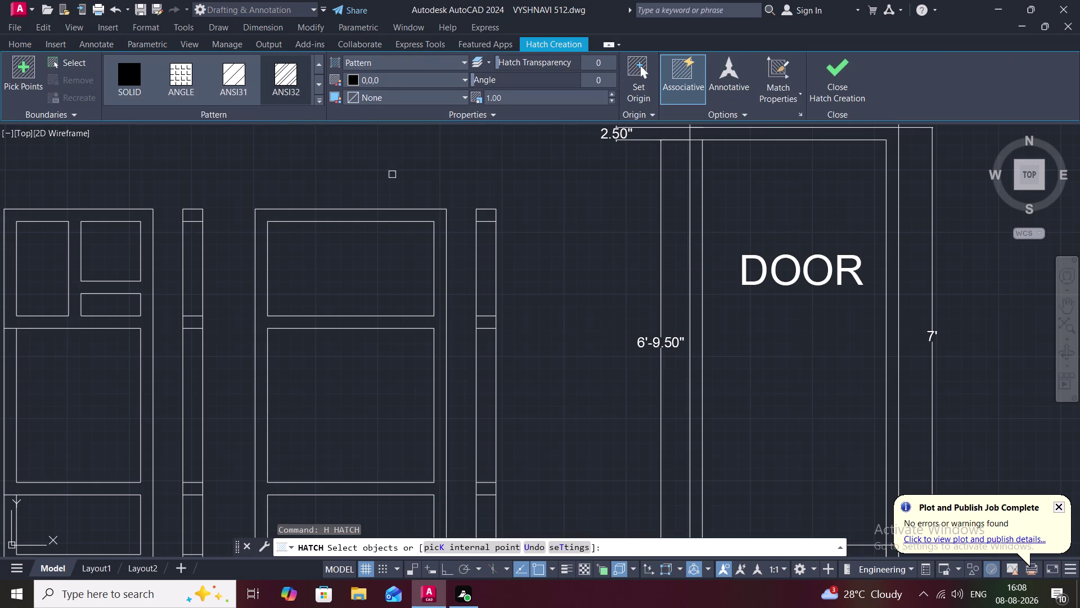
click(476, 286)
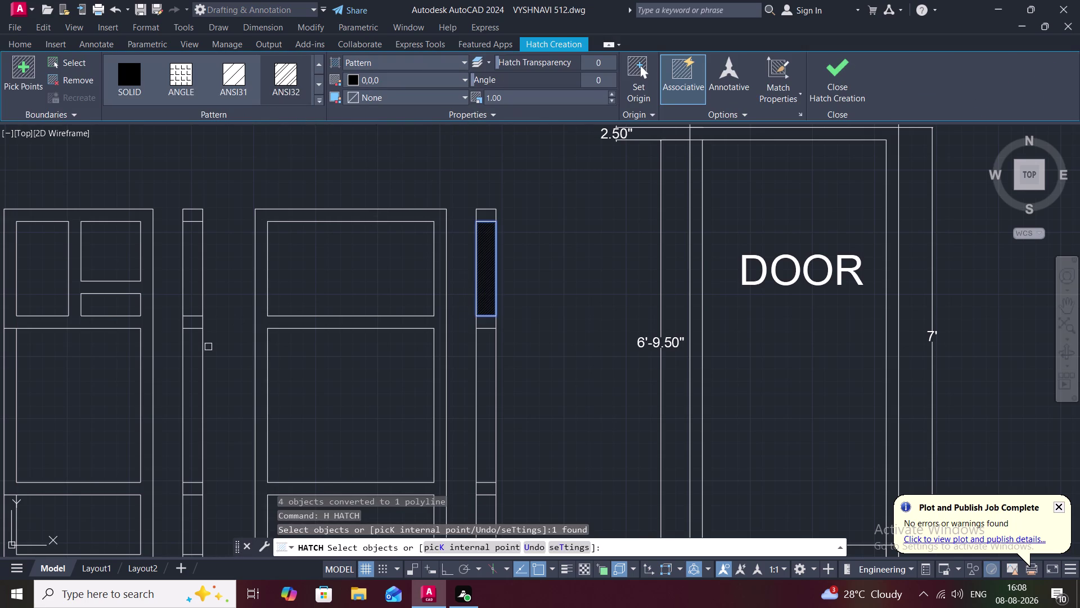
click(517, 97)
key(BackSpace)
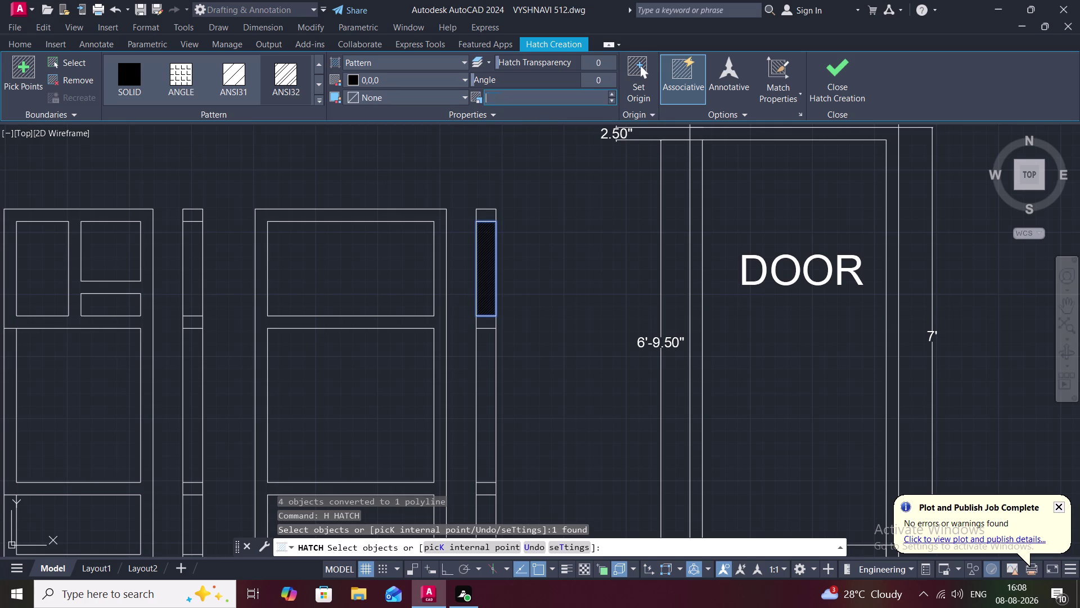
key(5)
key(Return)
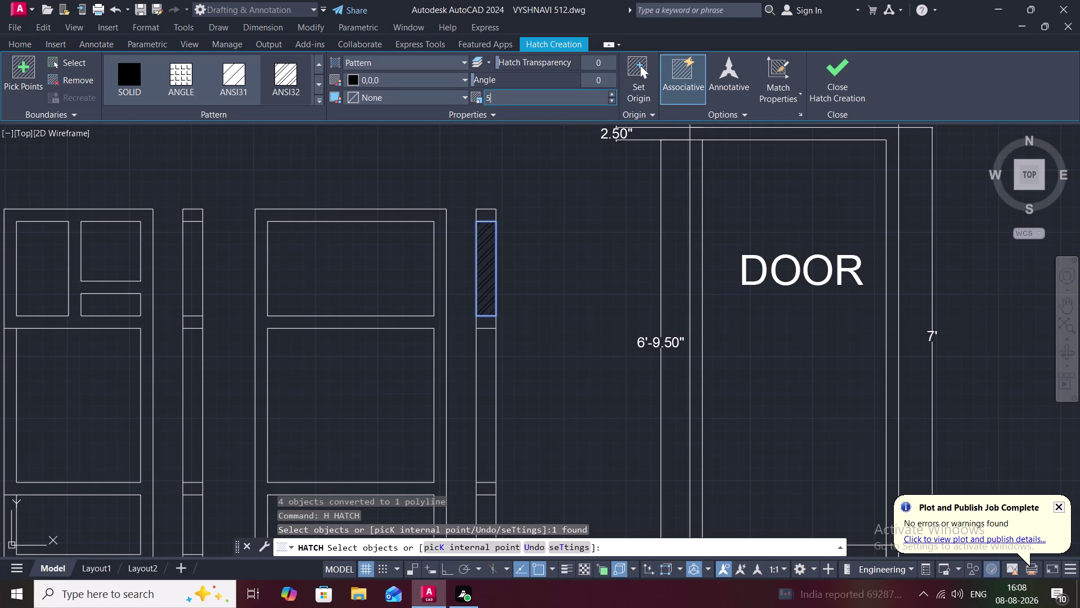
key(Escape)
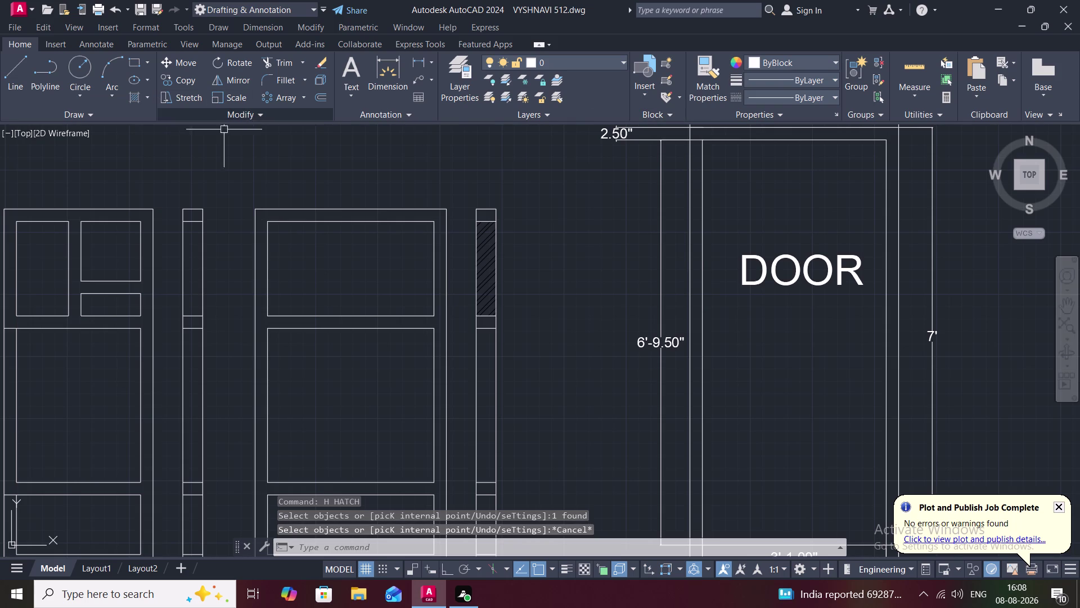
click(481, 268)
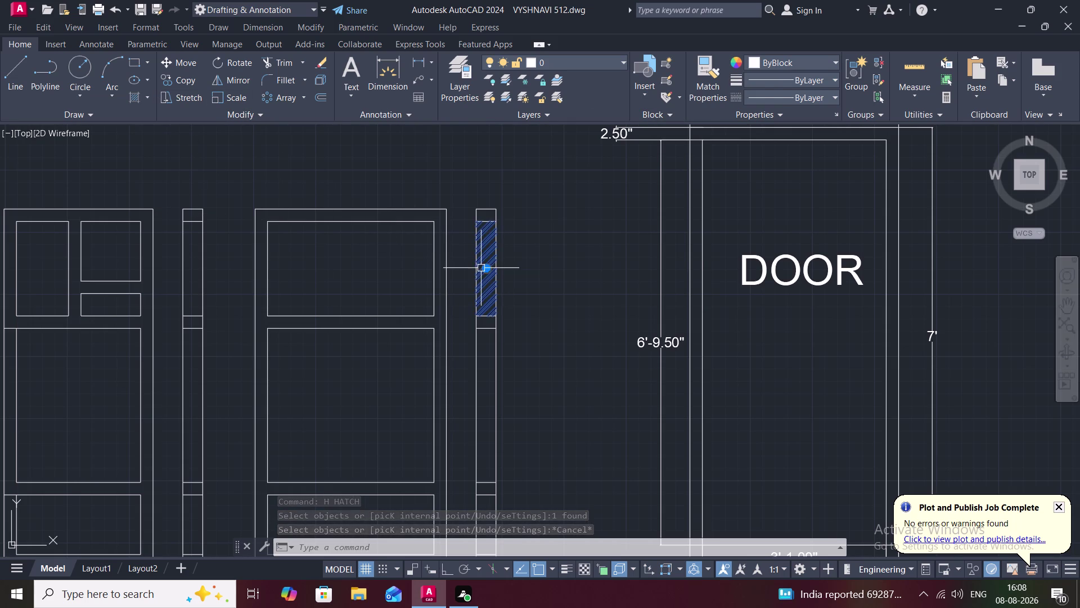
Change the new hatch's colour to white, then delete the hatch.
click(382, 78)
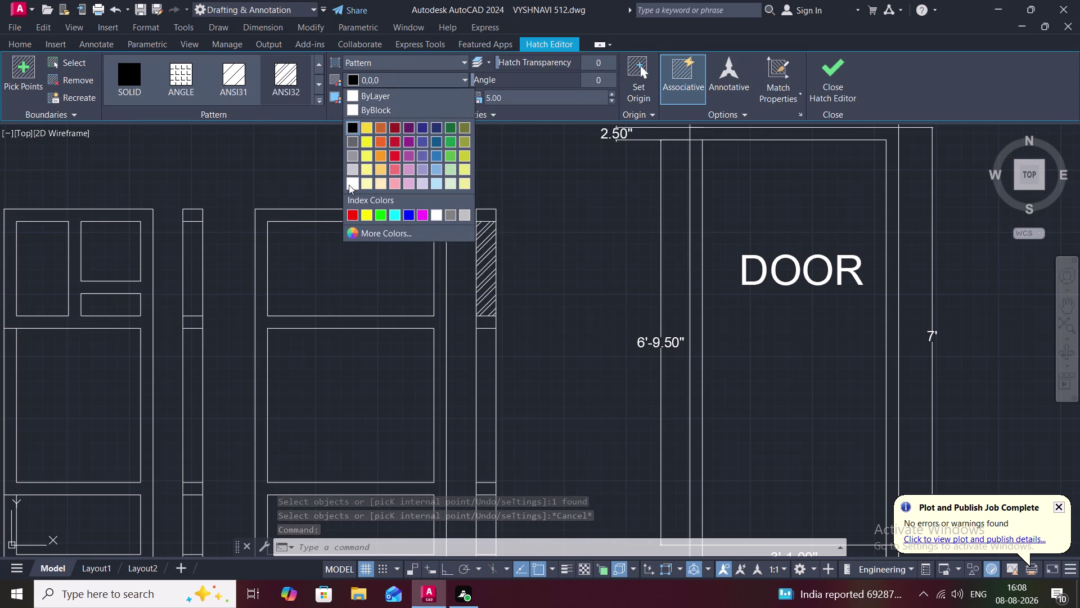
click(348, 185)
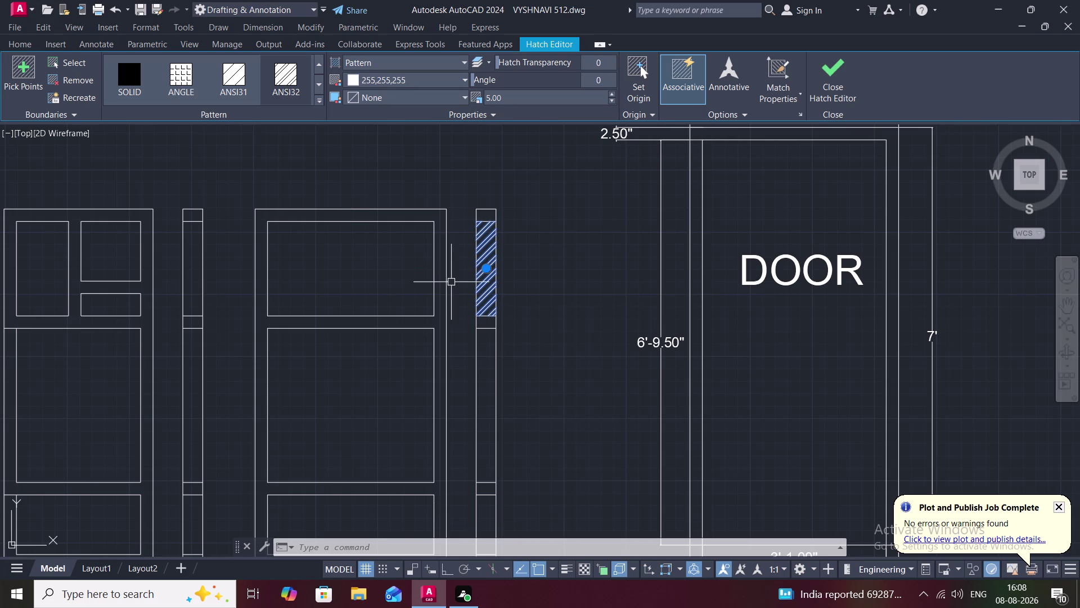
key(Escape)
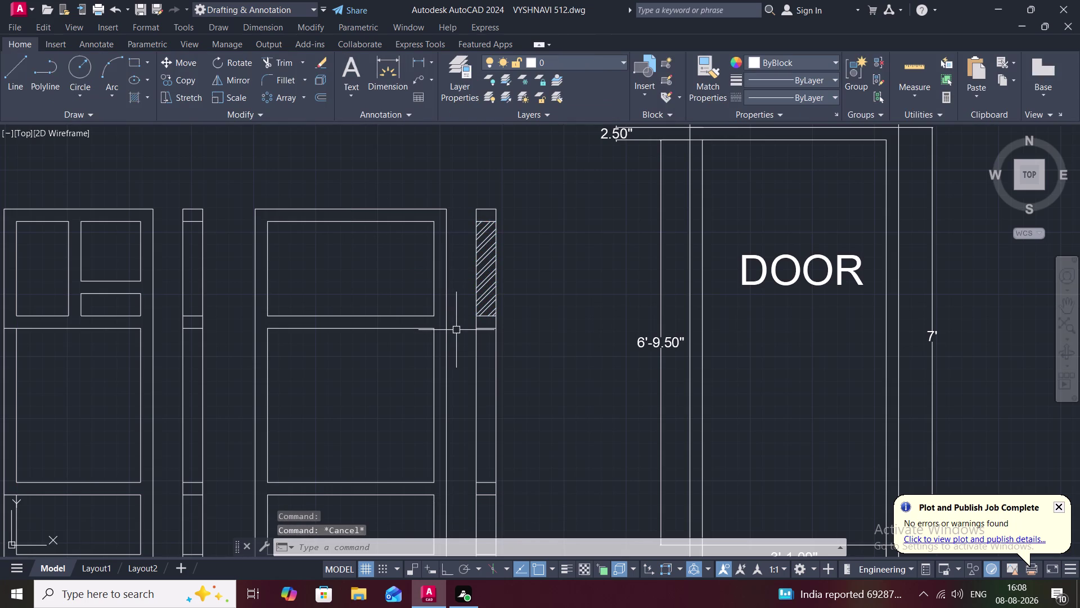
middle_drag(456, 329, 428, 297)
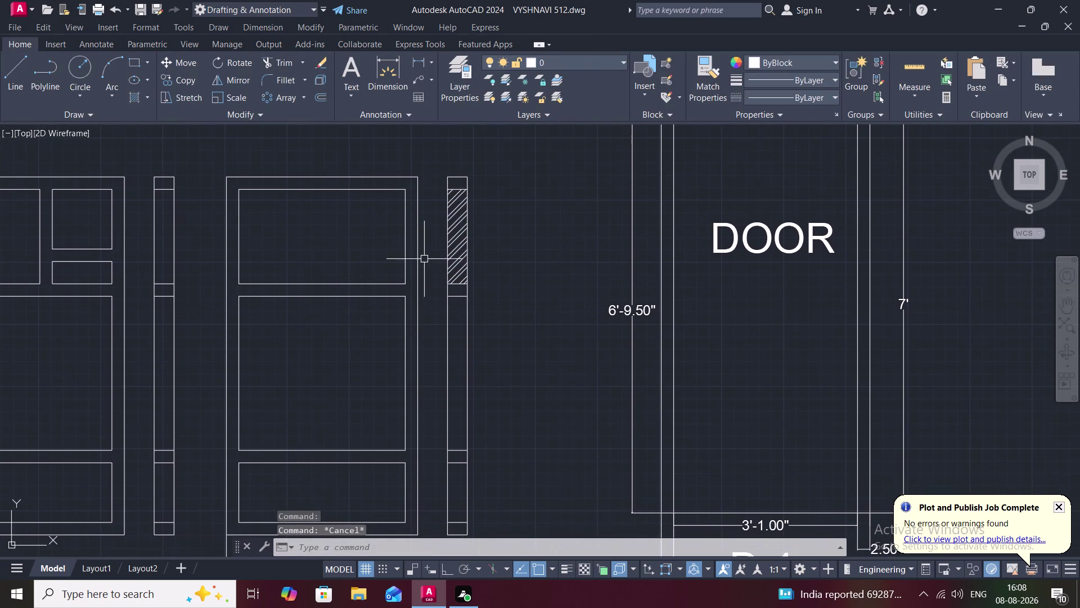
click(455, 229)
key(Delete)
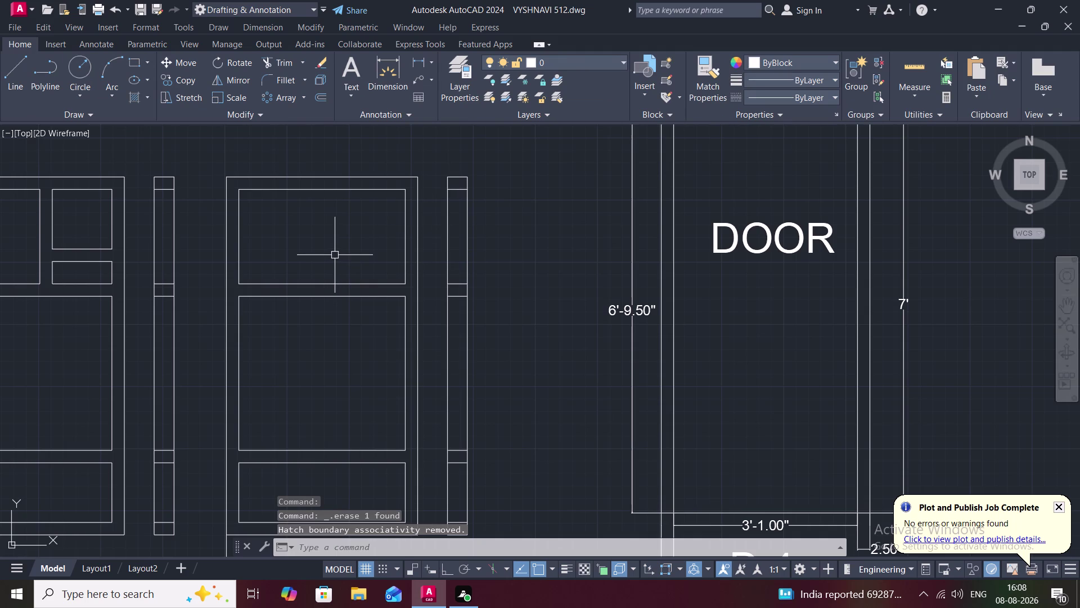
Start BREAKATPOINT and split the first strip edge line at the rail.
key(b)
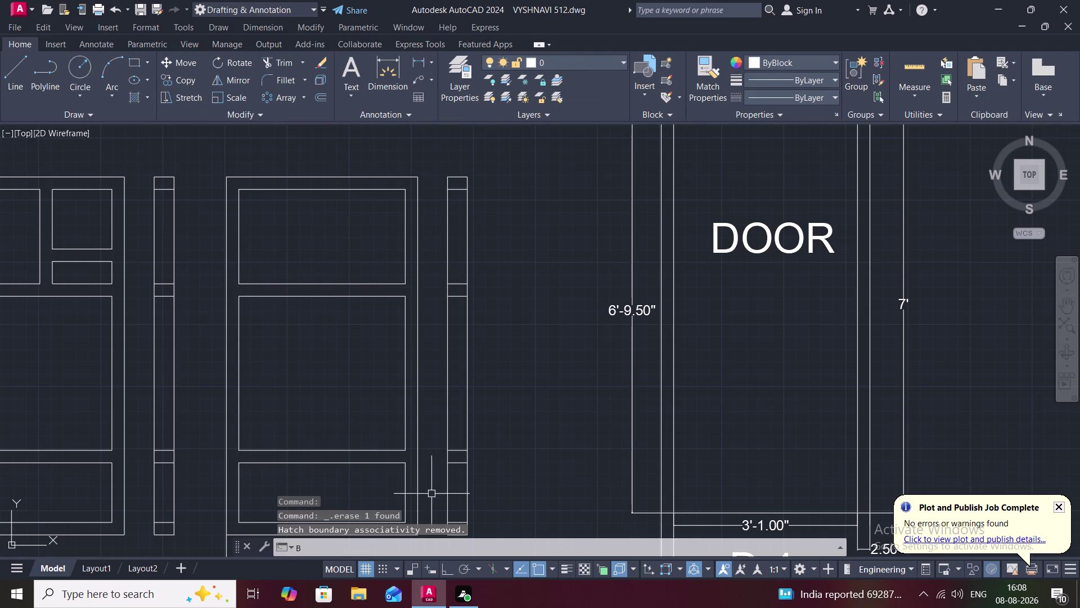
key(s)
key(BackSpace)
key(BackSpace)
key(BackSpace)
key(BackSpace)
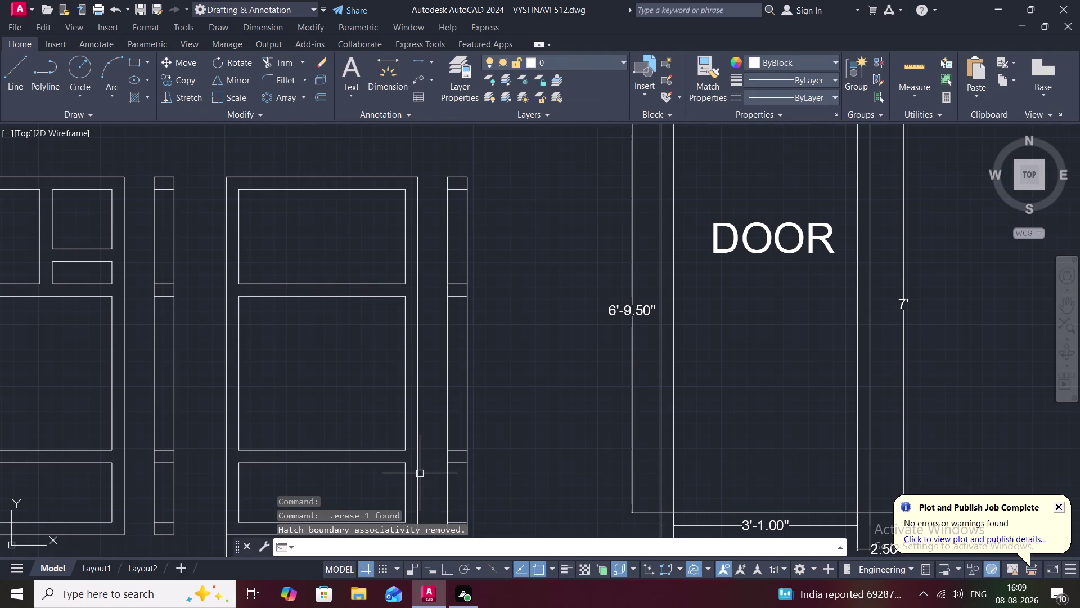
key(b)
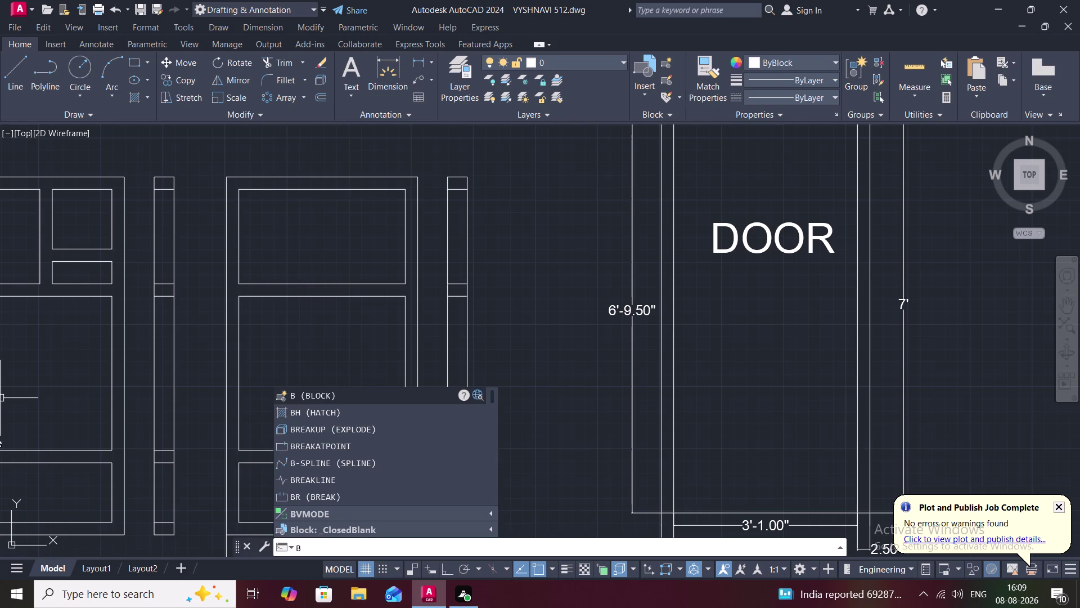
click(314, 444)
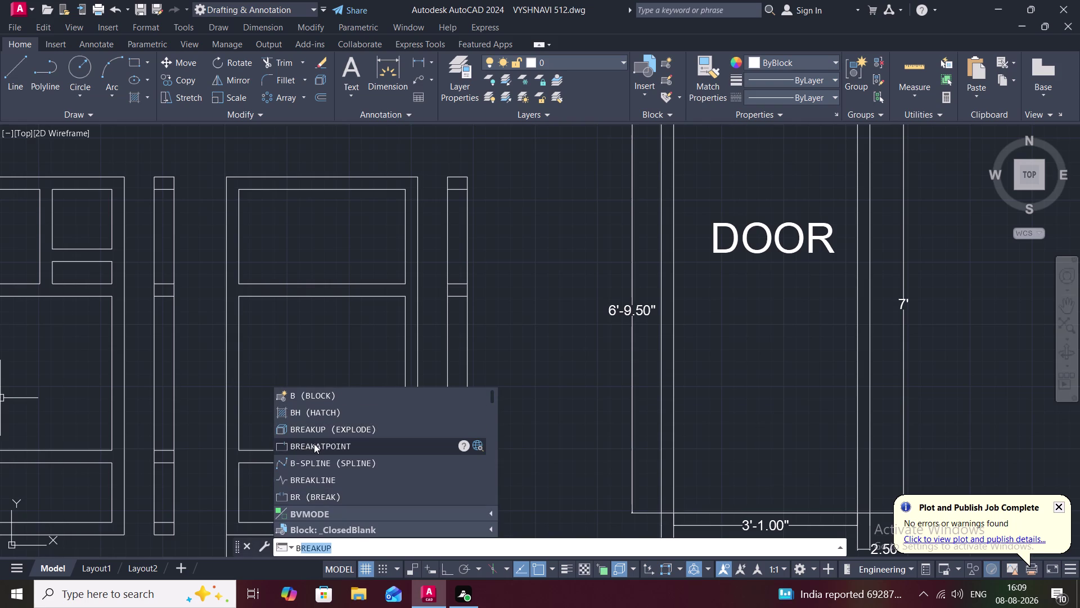
click(450, 373)
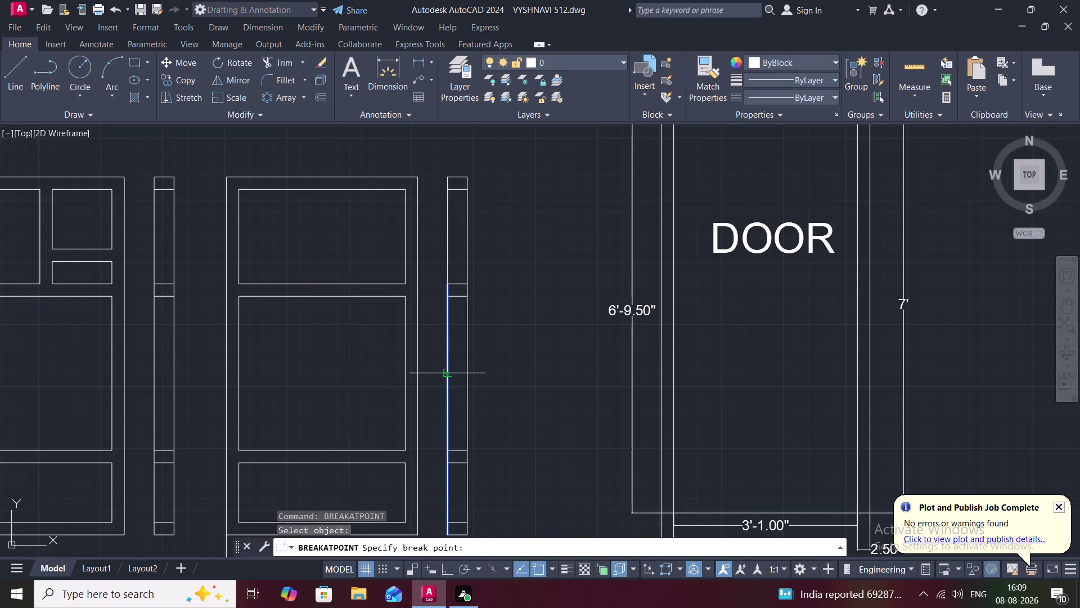
click(446, 298)
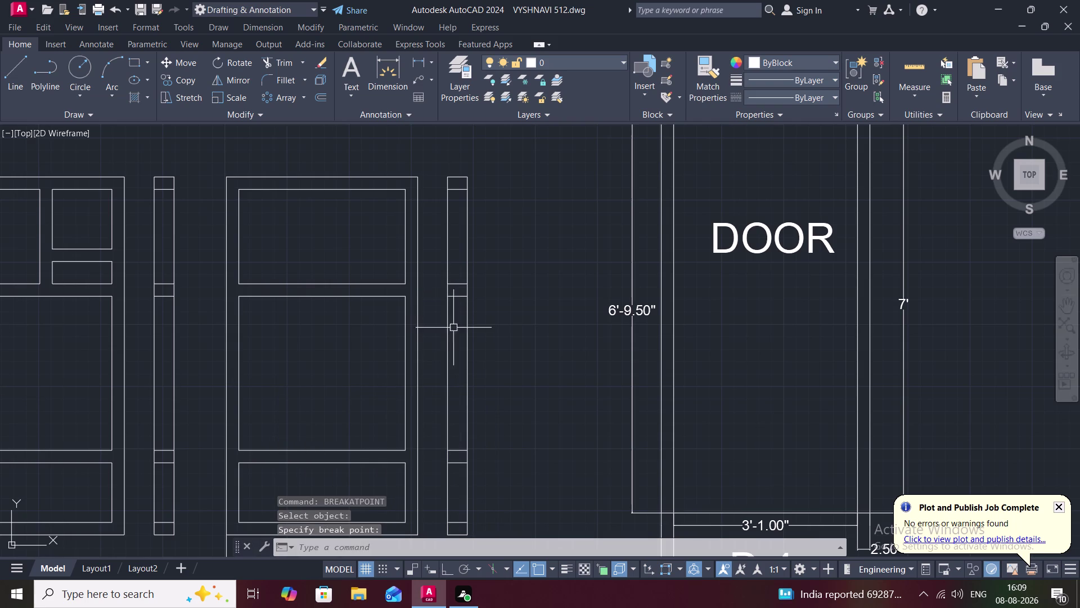
Split the strip's inner edge lines at the lower and upper rails.
key(space)
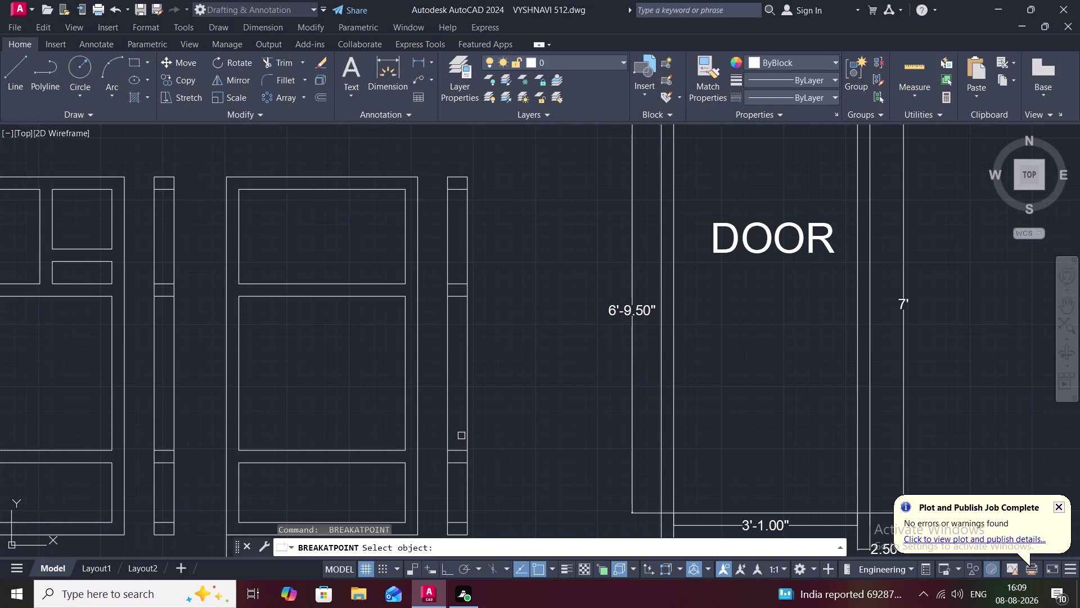
click(465, 431)
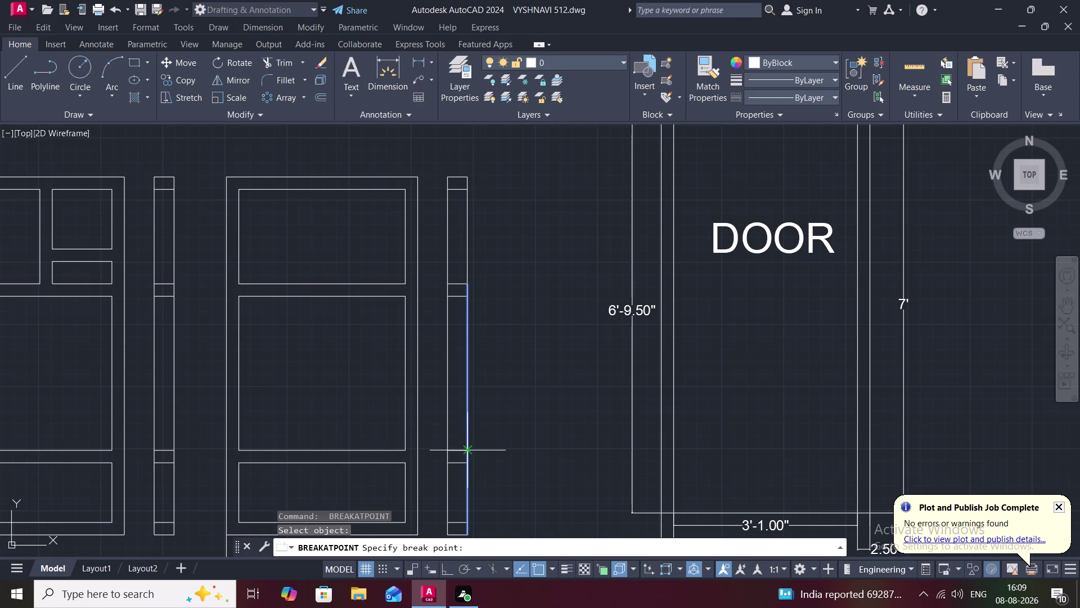
click(466, 449)
key(space)
click(465, 391)
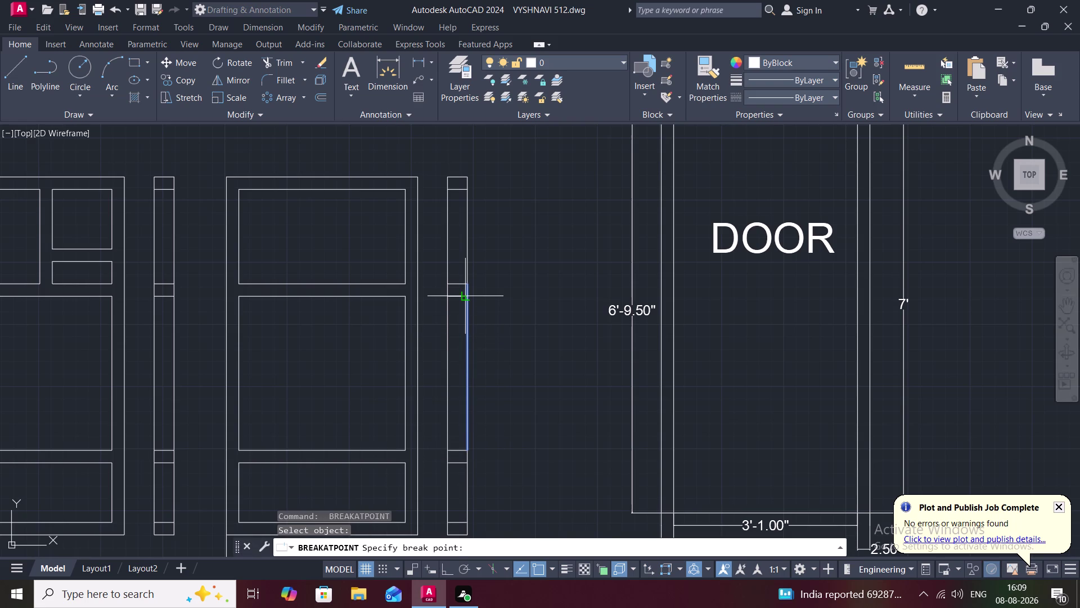
click(466, 296)
key(space)
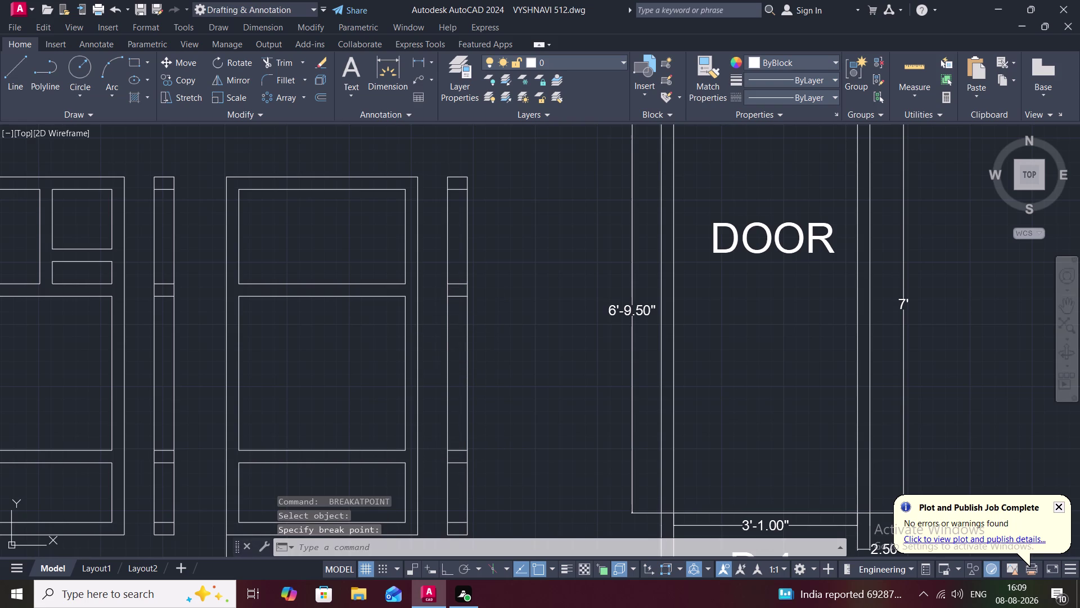
click(446, 377)
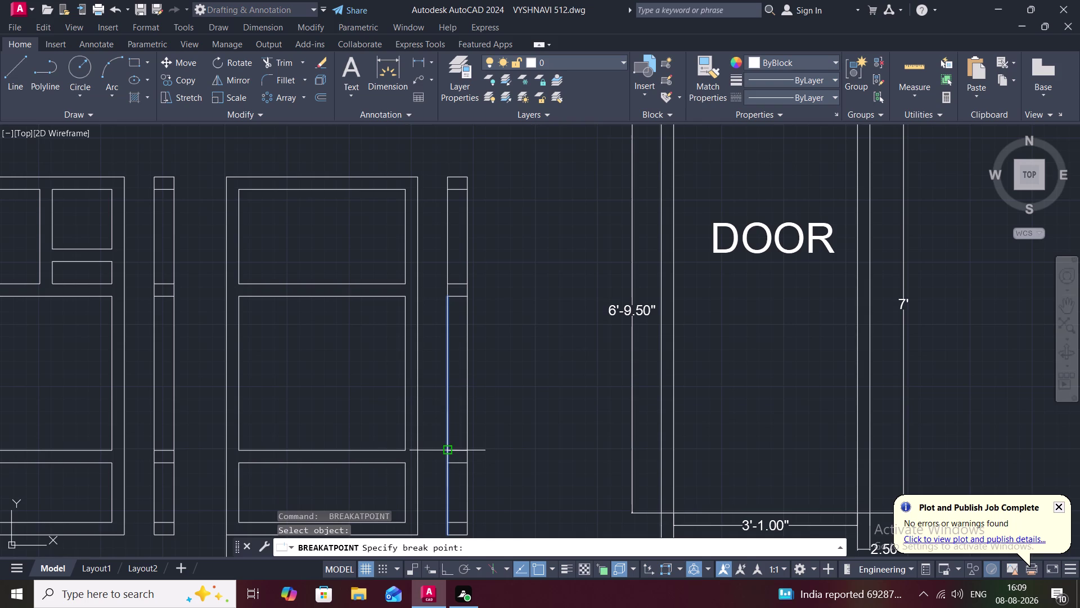
click(448, 448)
On the left W1 elevation, split the strip edge lines at the rails.
middle_drag(337, 425, 670, 406)
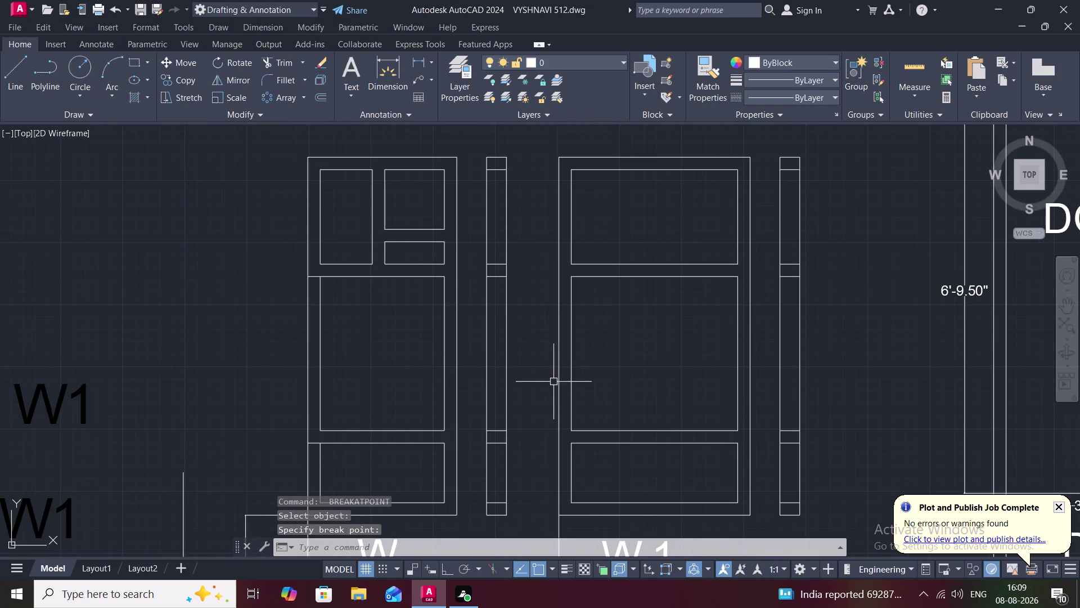
key(space)
click(506, 367)
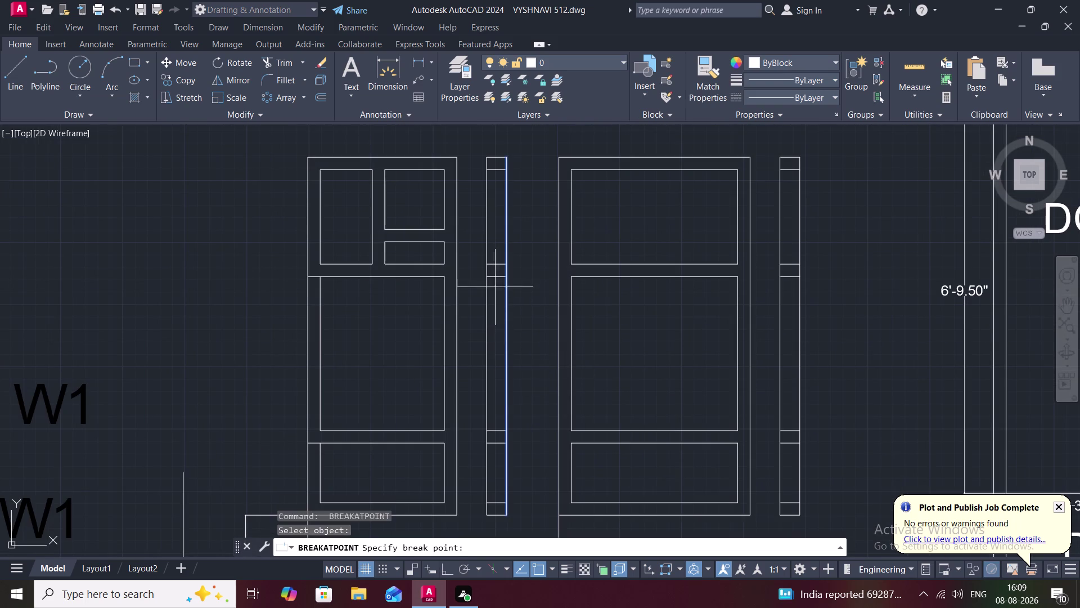
click(505, 279)
key(space)
click(508, 322)
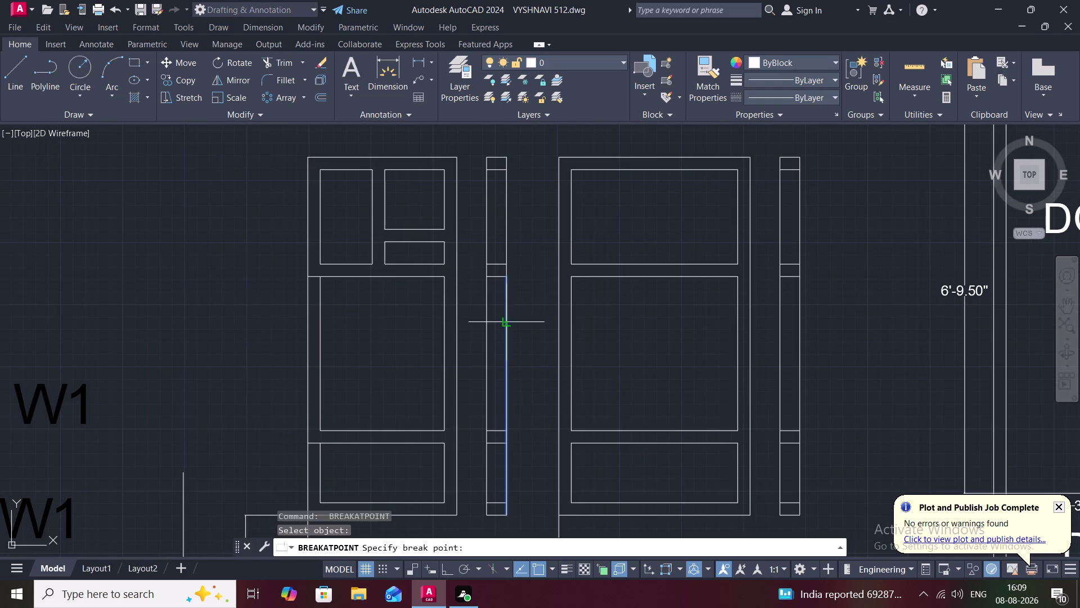
click(506, 430)
Split the strip's left edge at the lower and upper rails.
key(space)
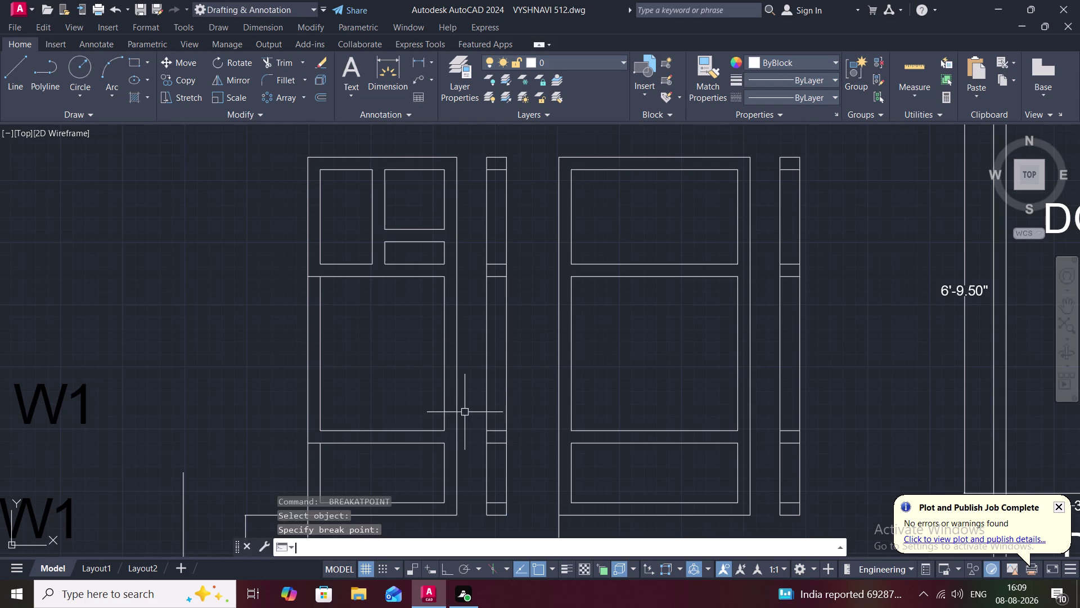
click(485, 406)
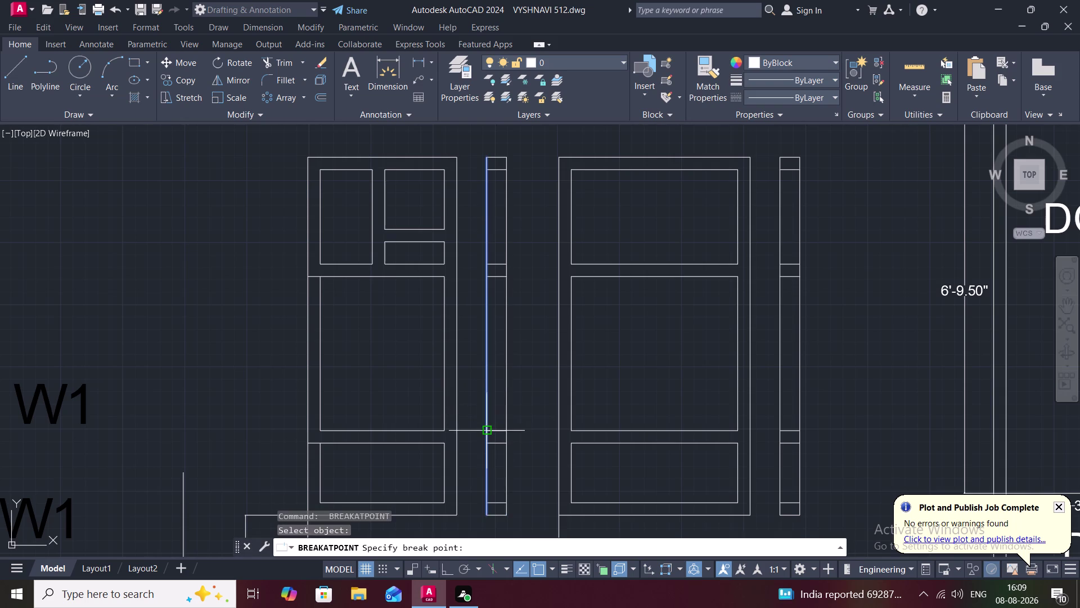
click(487, 432)
key(space)
click(487, 374)
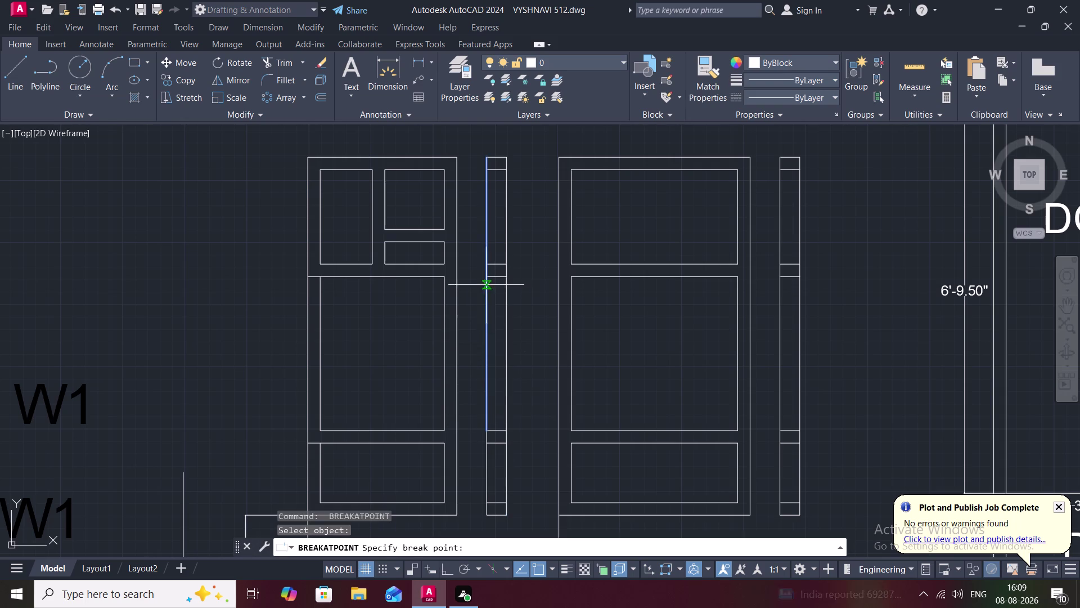
click(486, 278)
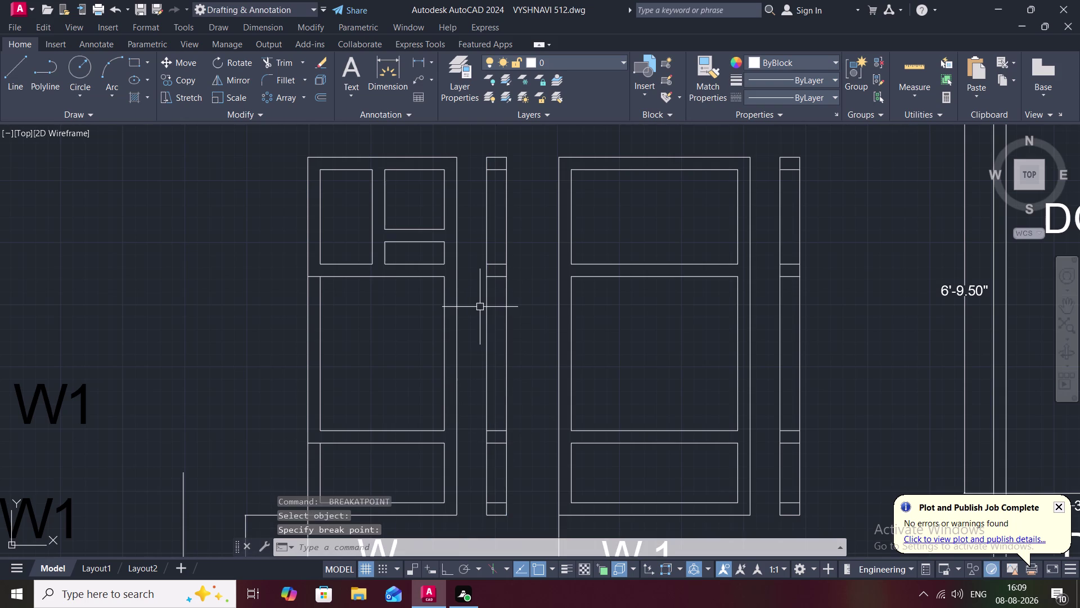
key(Escape)
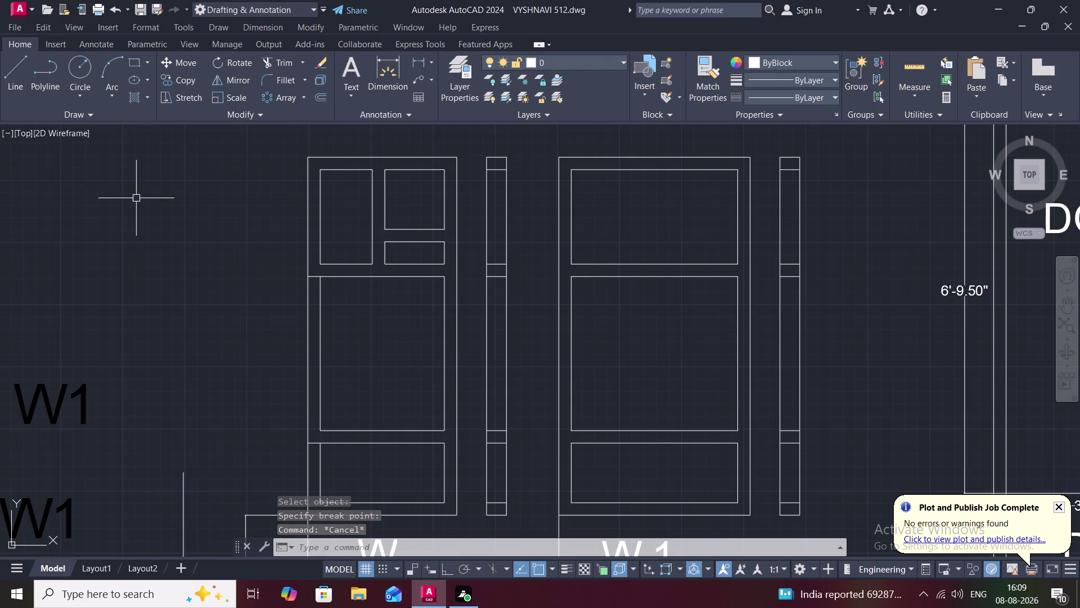
text(BR)
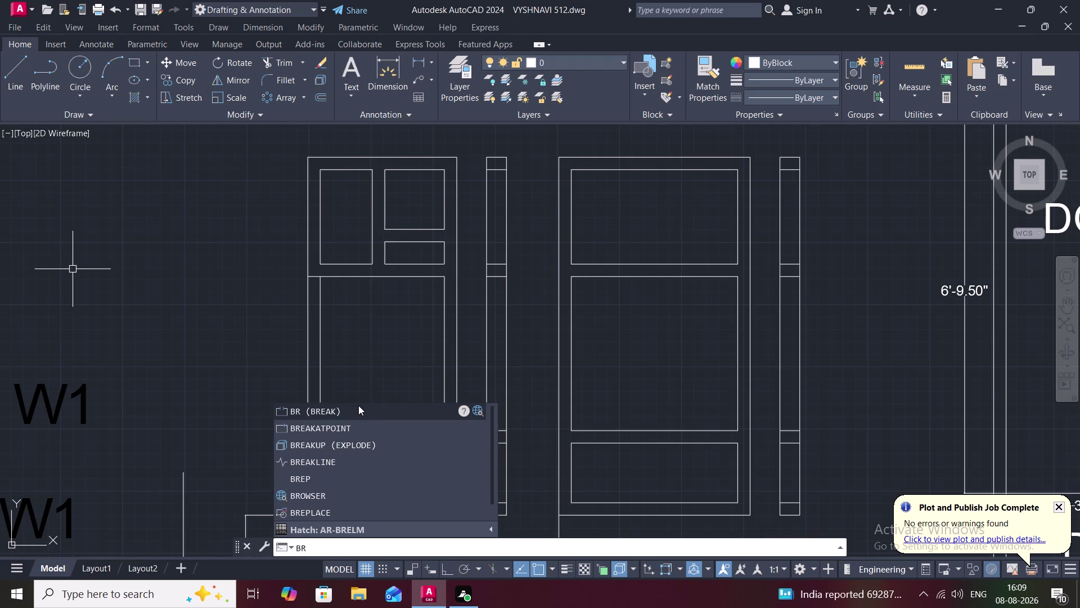
Start a hatch with the ANSI31 diagonal pattern and ByLayer colour.
key(Escape)
text(H)
key(space)
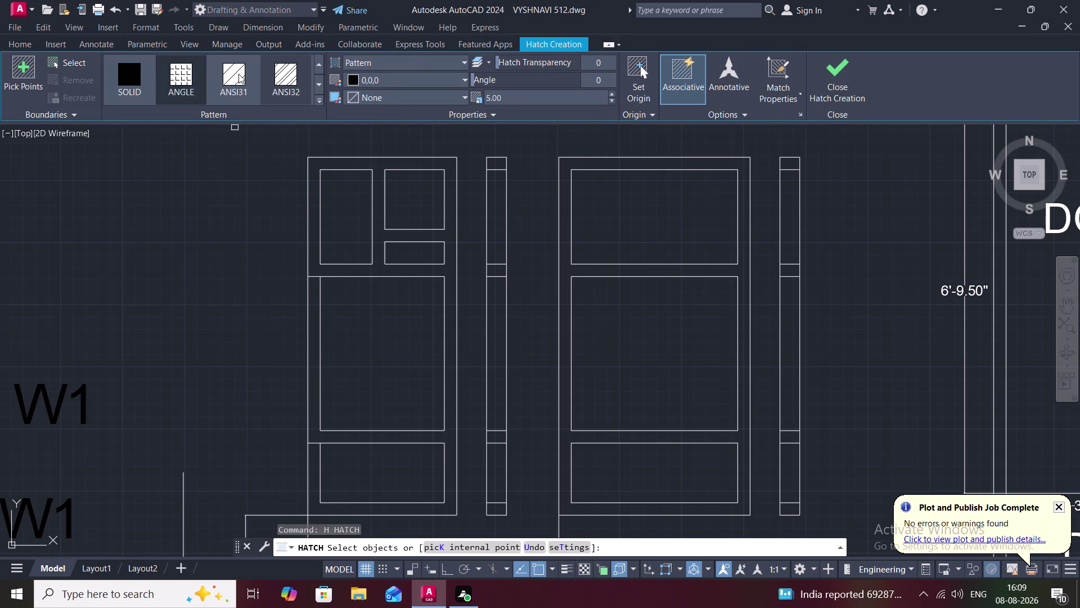
click(287, 76)
click(401, 75)
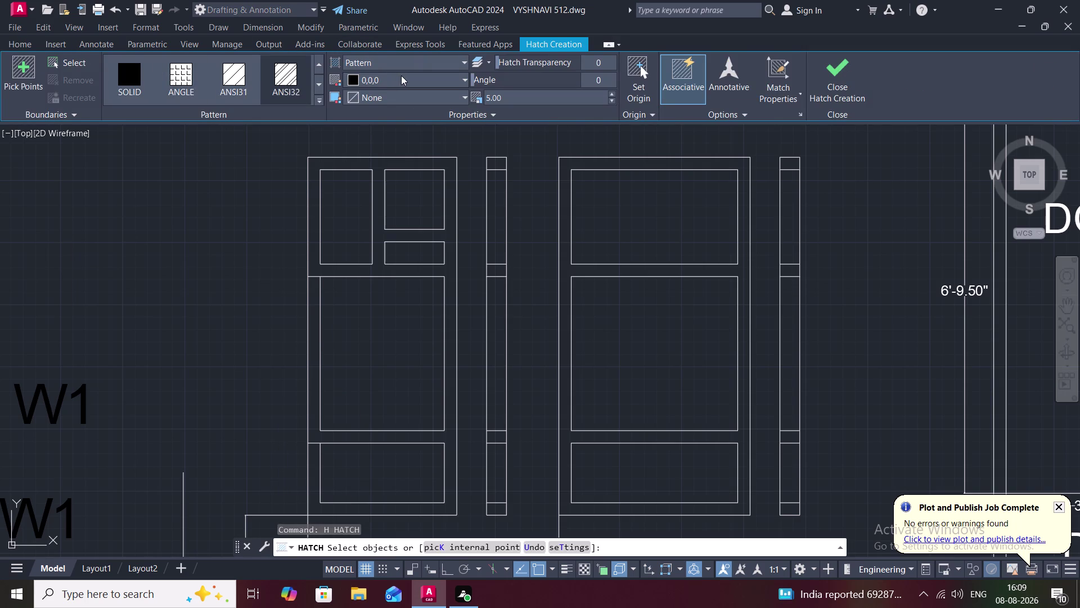
click(348, 93)
click(280, 75)
Hatch the left strip's middle section between its panel rails.
click(498, 275)
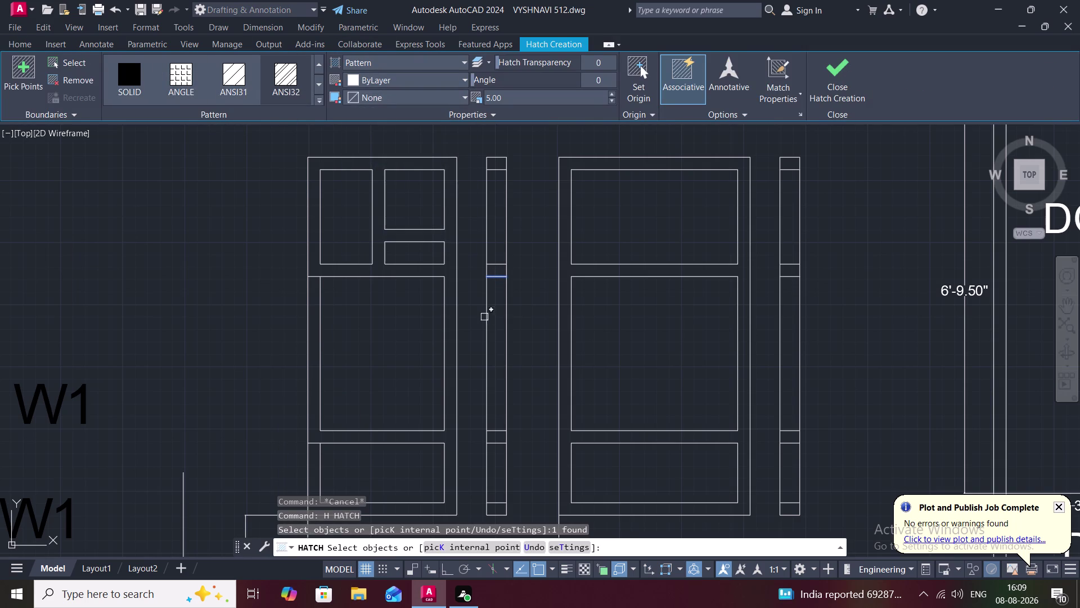
click(484, 317)
click(504, 327)
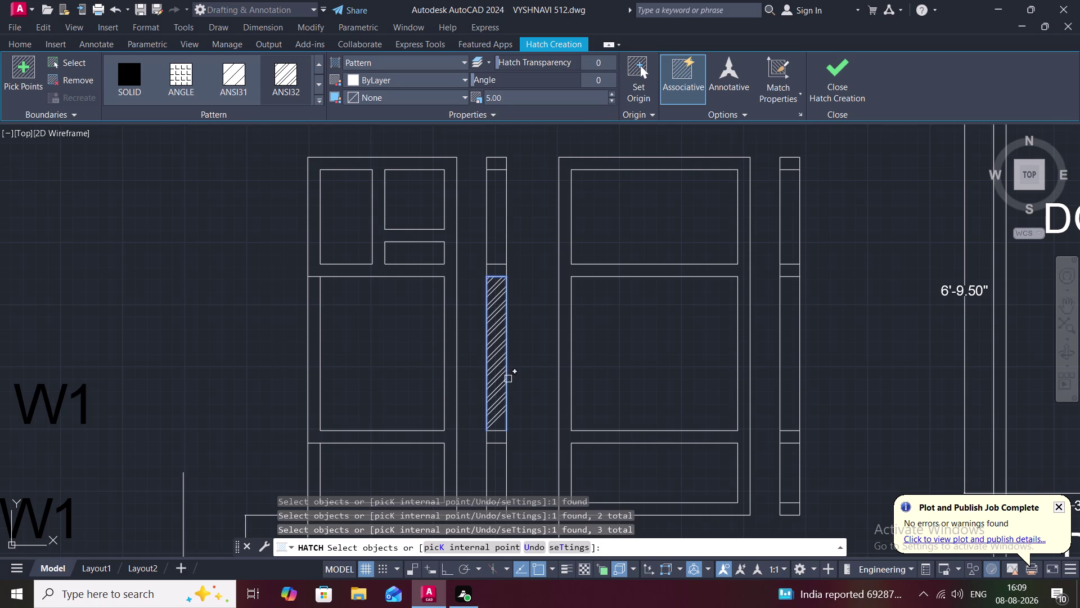
click(496, 430)
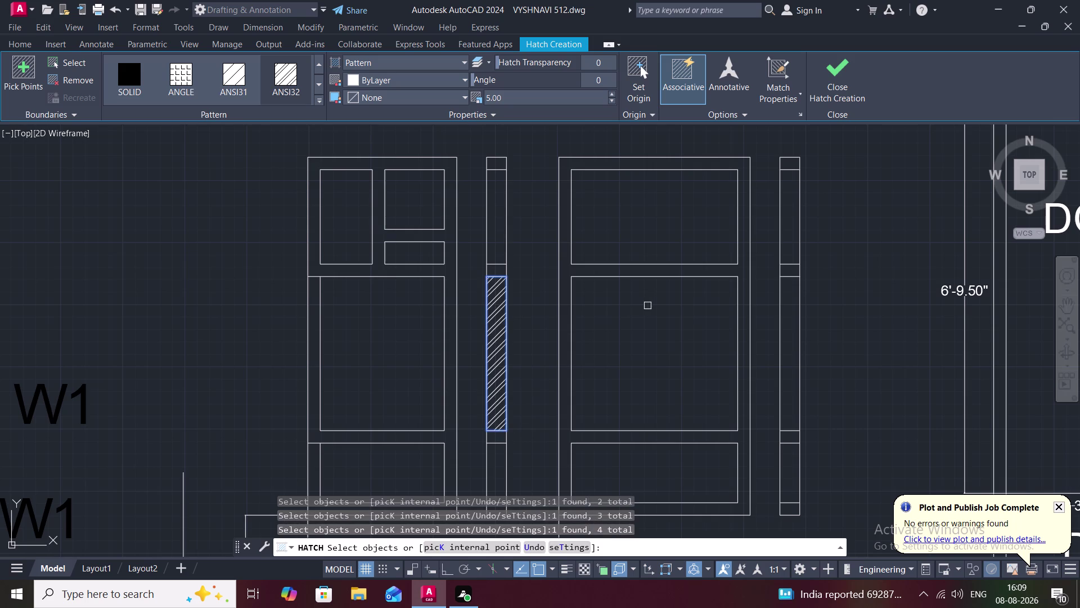
Hatch the right strip's middle section between its panel rails.
middle_drag(779, 297, 688, 286)
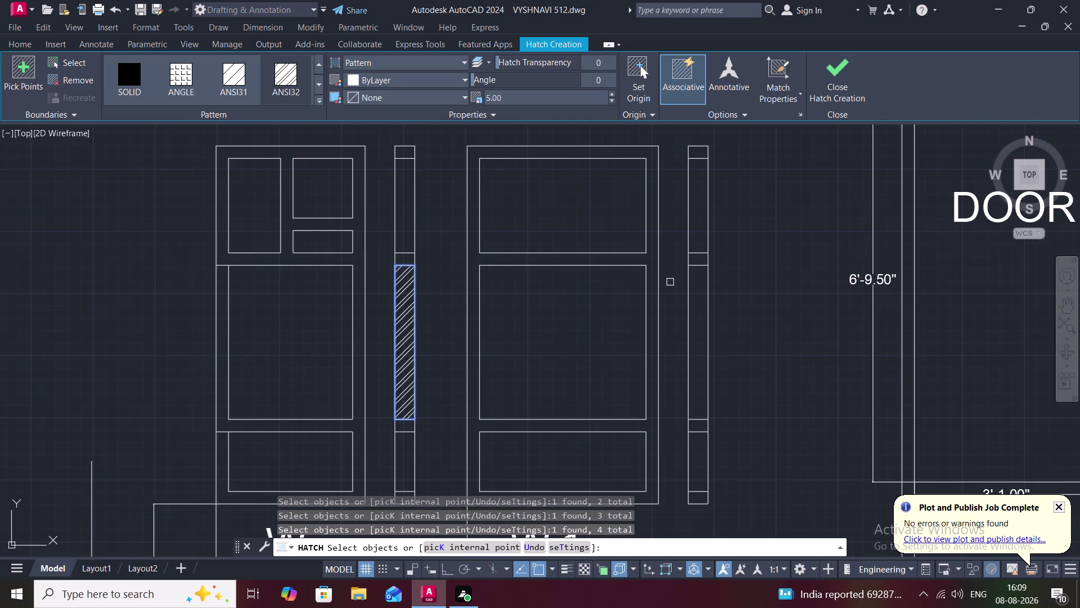
click(689, 291)
click(702, 265)
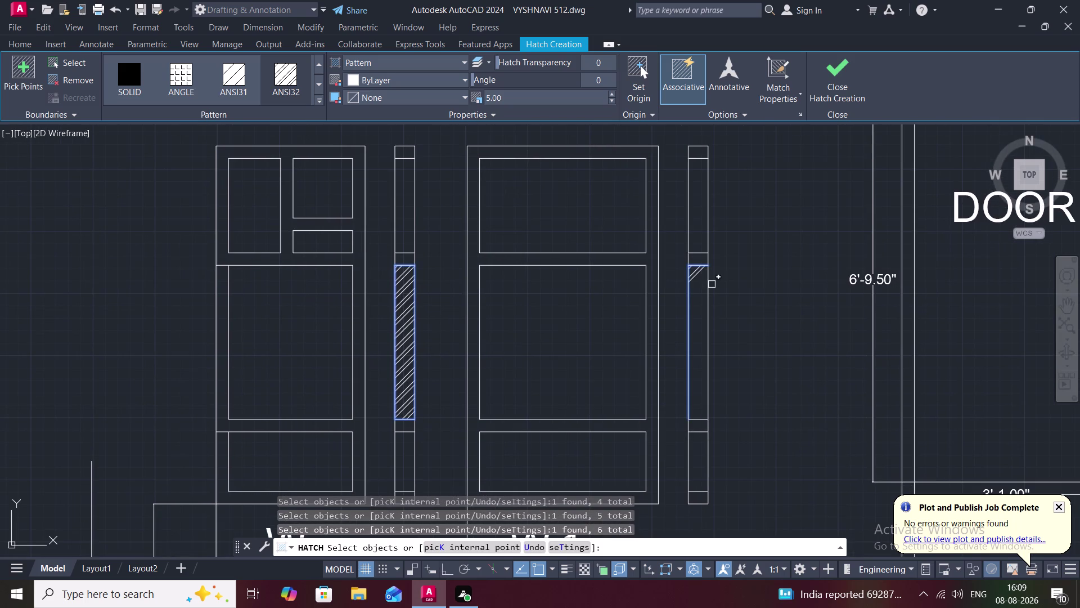
click(707, 295)
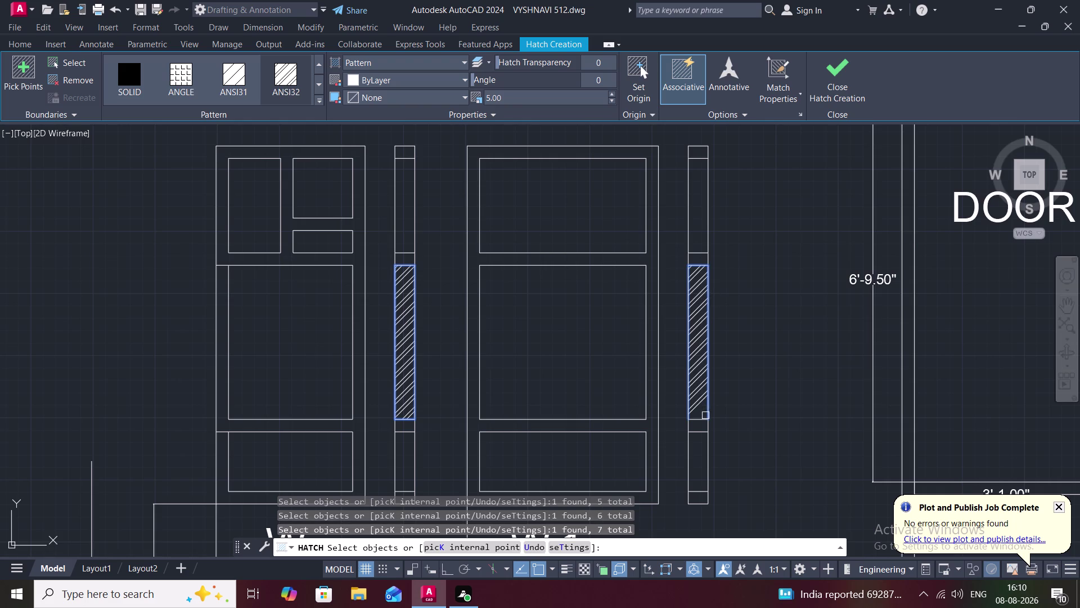
click(701, 420)
key(Escape)
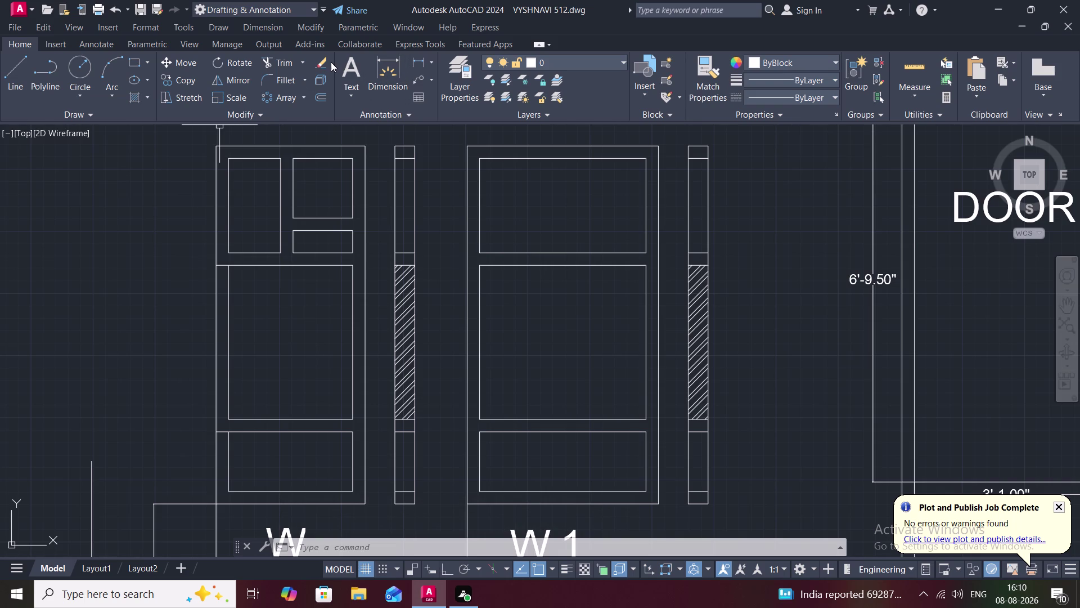
text(H)
key(space)
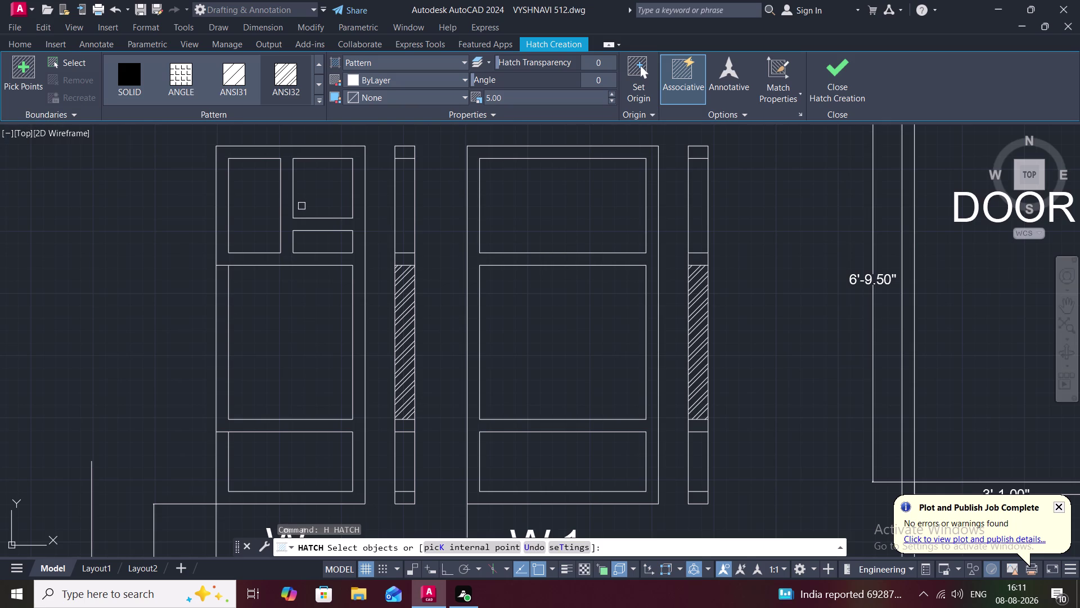
key(Escape)
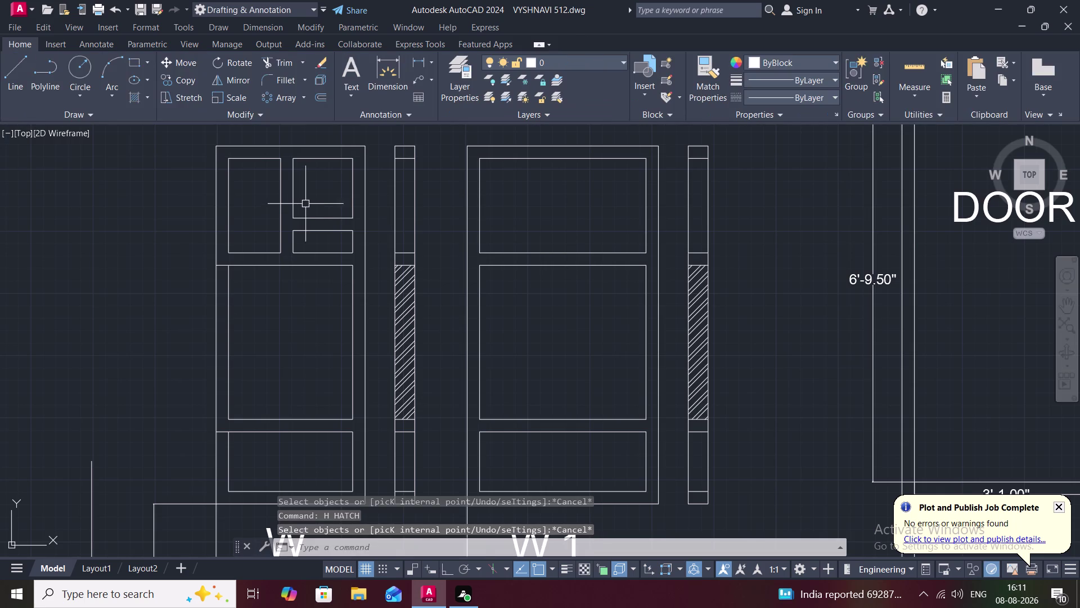